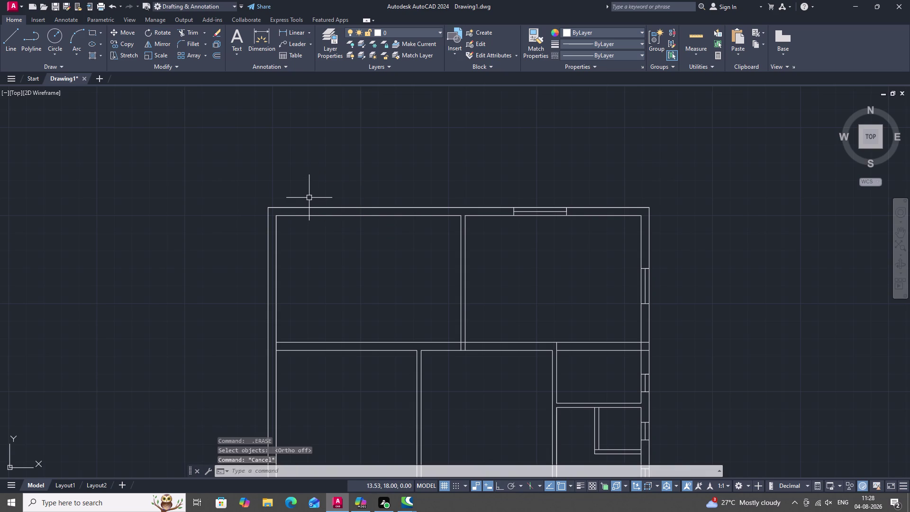
Draw two jamb lines across the upper-left room's top wall, using a 2-unit line.
text(L)
key(space)
scroll(up, 3)
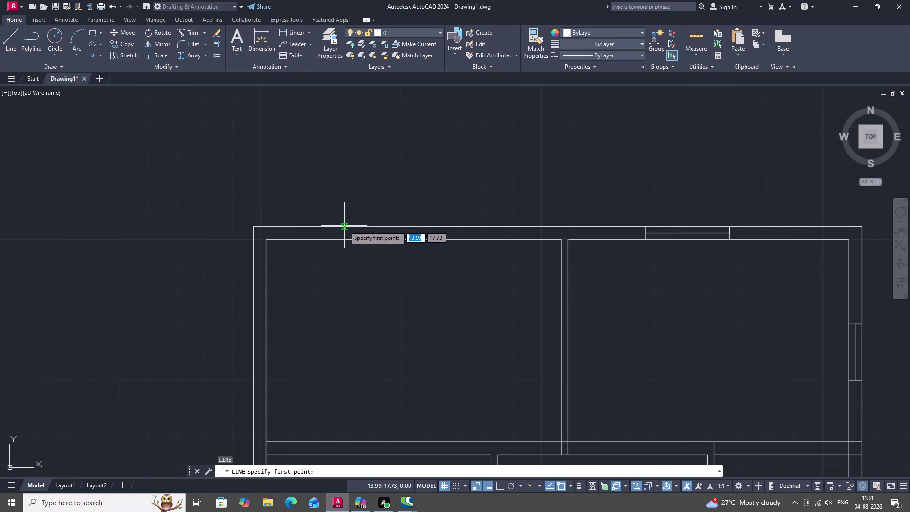
click(345, 227)
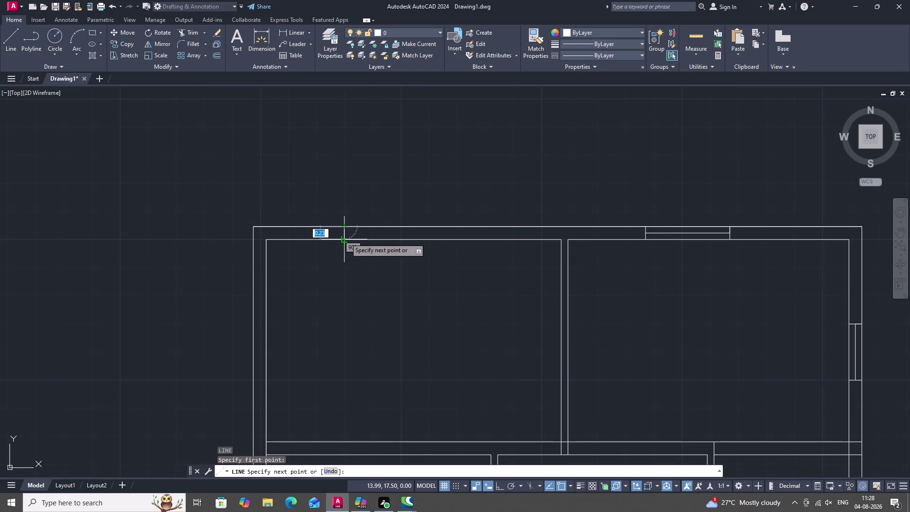
click(345, 238)
key(space)
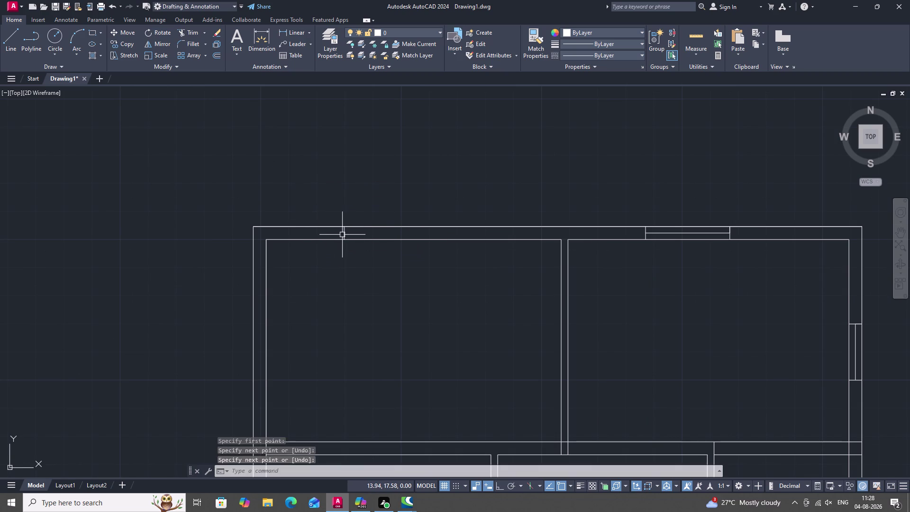
key(space)
click(342, 235)
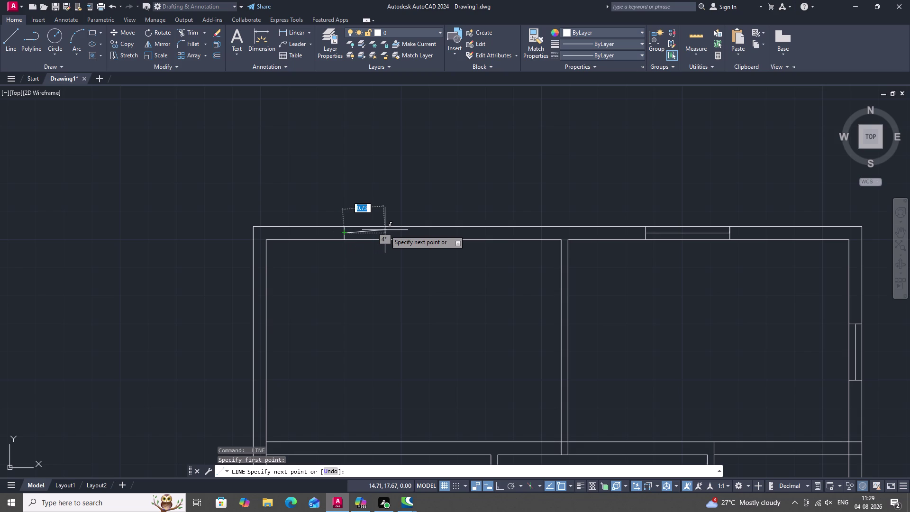
key(2)
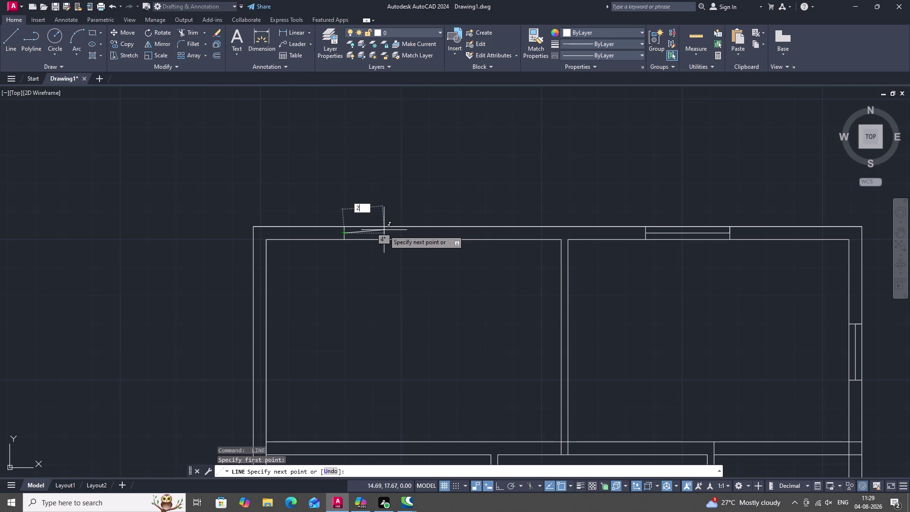
key(space)
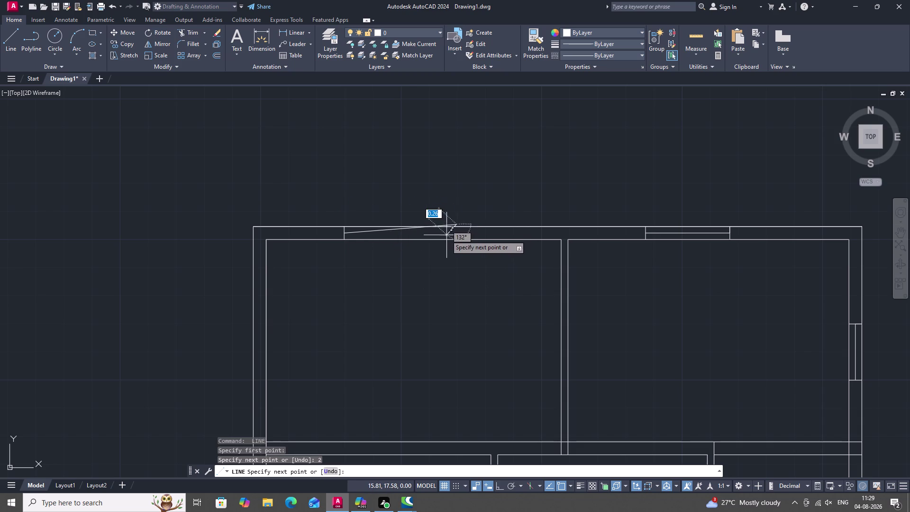
click(455, 242)
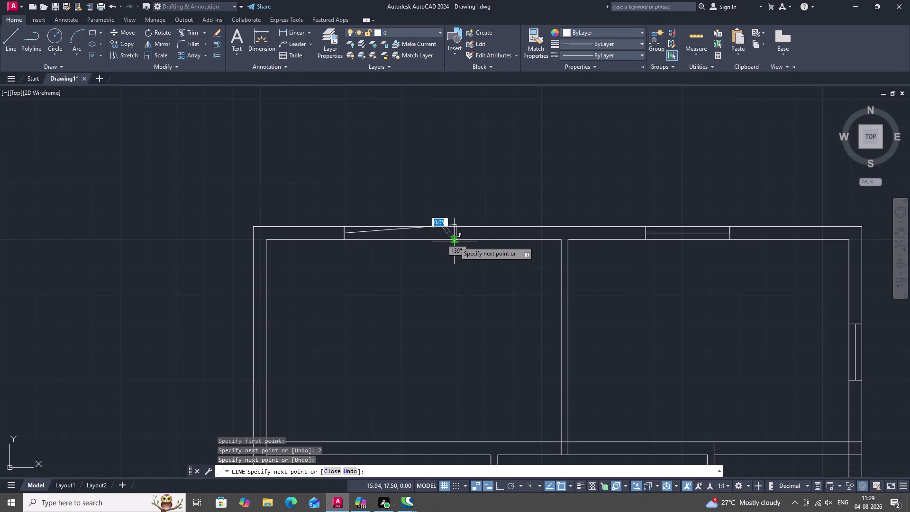
key(Escape)
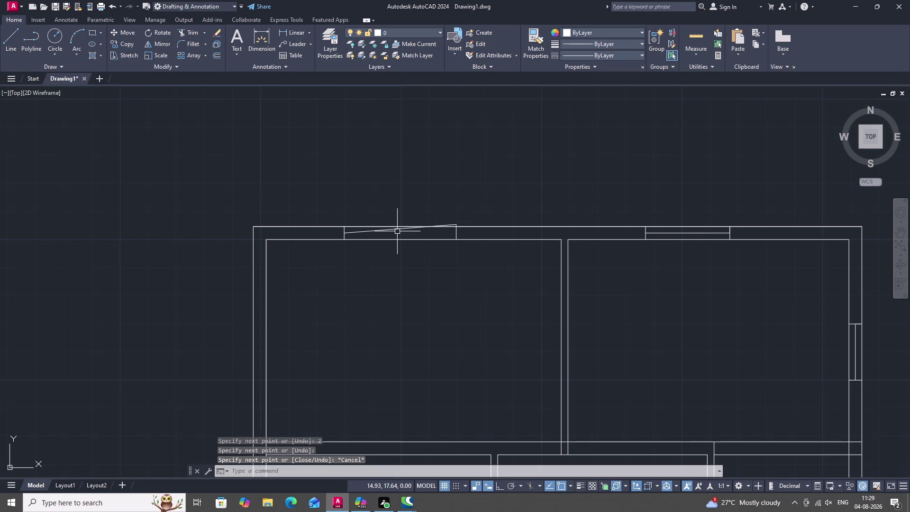
Erase the stray slanted line near the top wall.
click(396, 230)
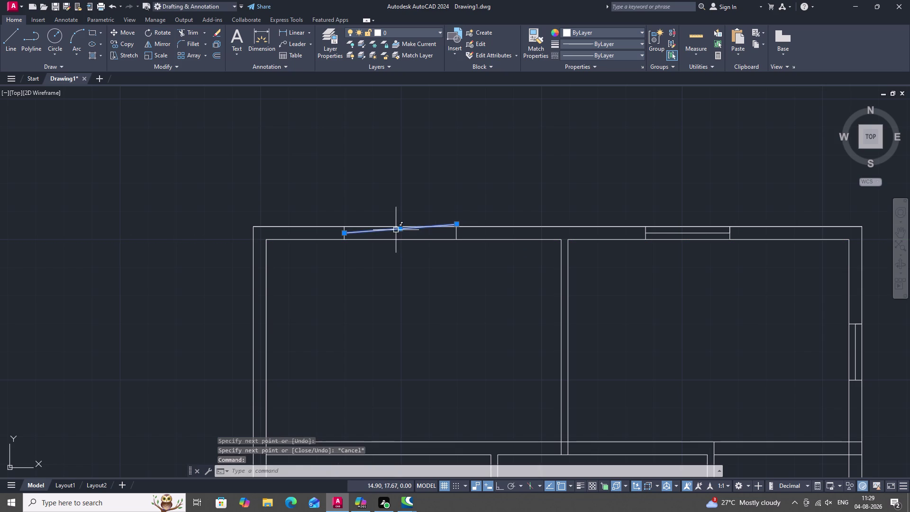
key(Delete)
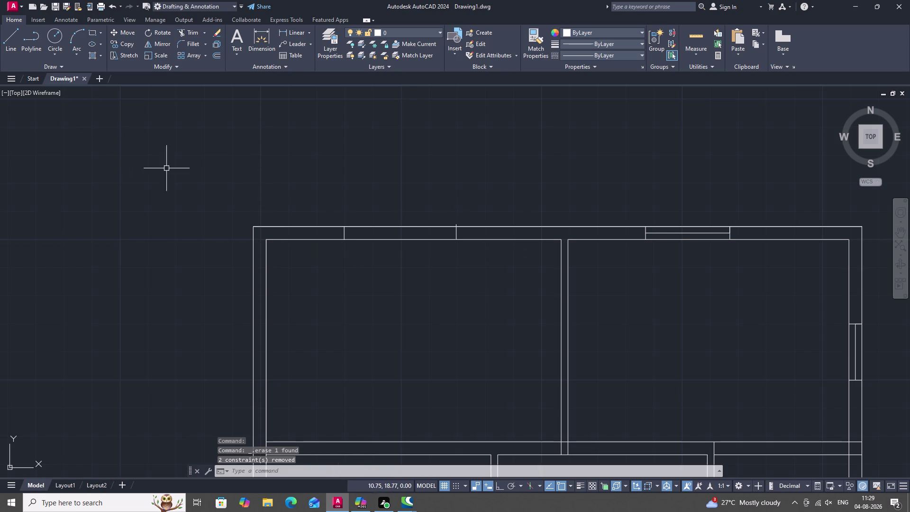
key(space)
key(Escape)
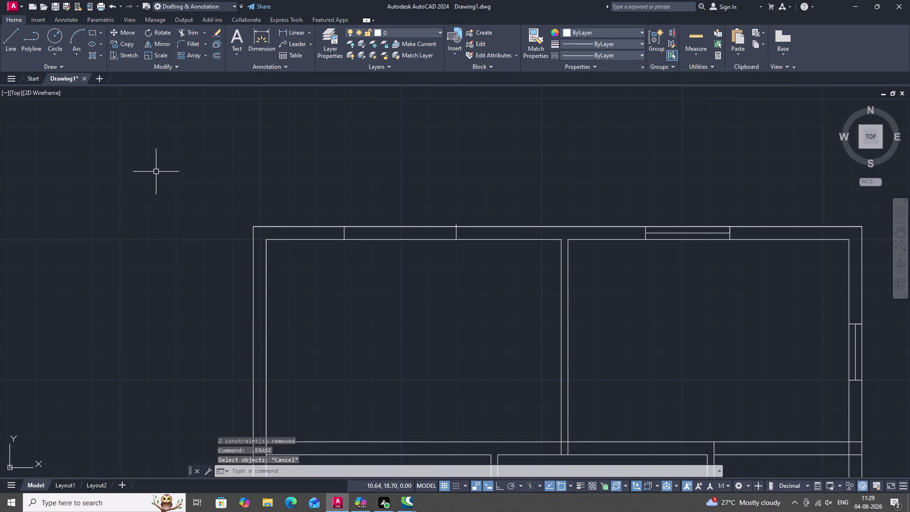
Draw the window line joining the left and right jambs.
text(L)
key(space)
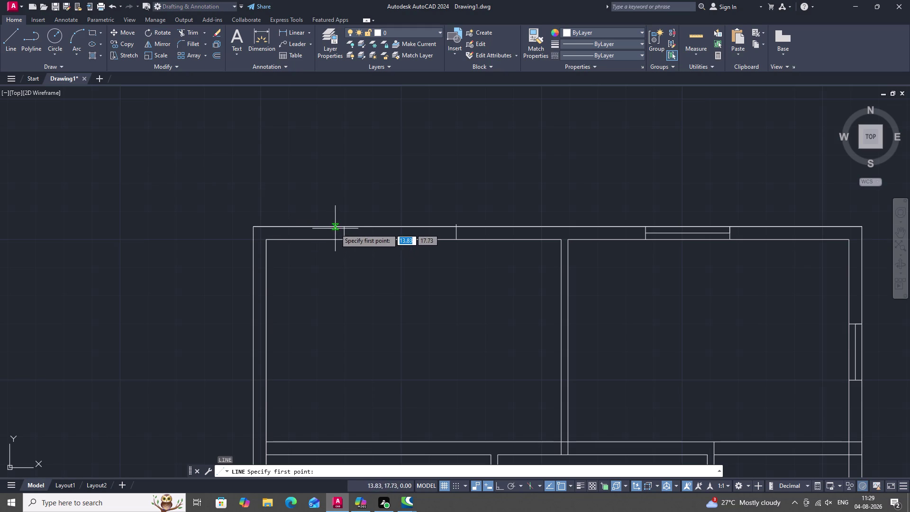
click(343, 235)
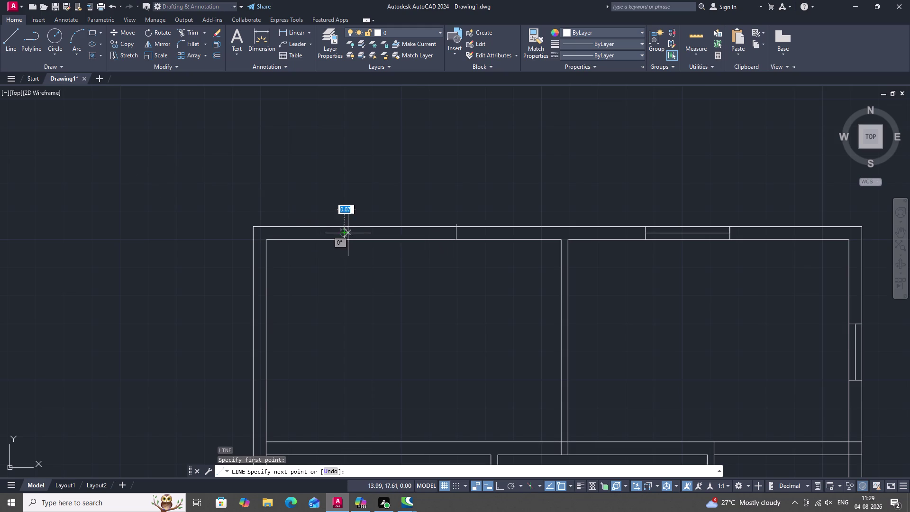
click(458, 231)
key(Escape)
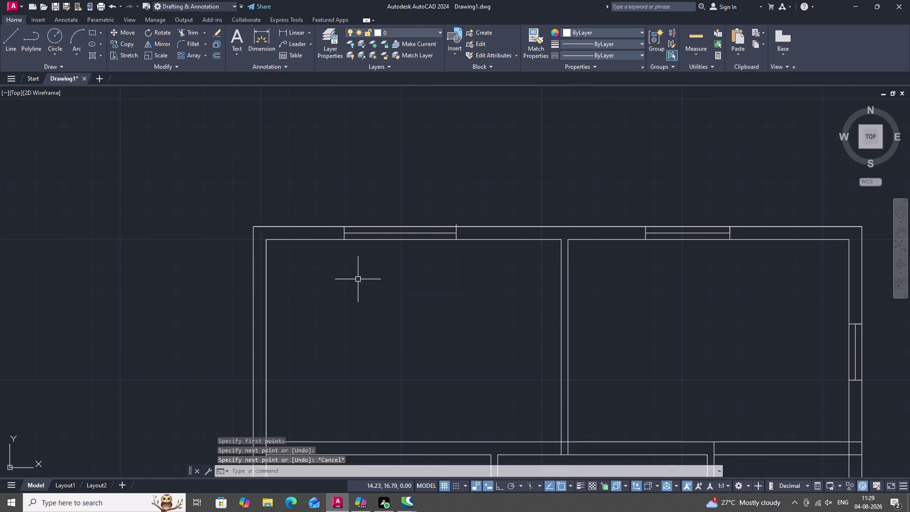
middle_drag(358, 280, 556, 54)
scroll(down, 3)
Draw a jamb across the left outer wall and a 1-unit line to the lower jamb.
middle_drag(534, 101, 512, 170)
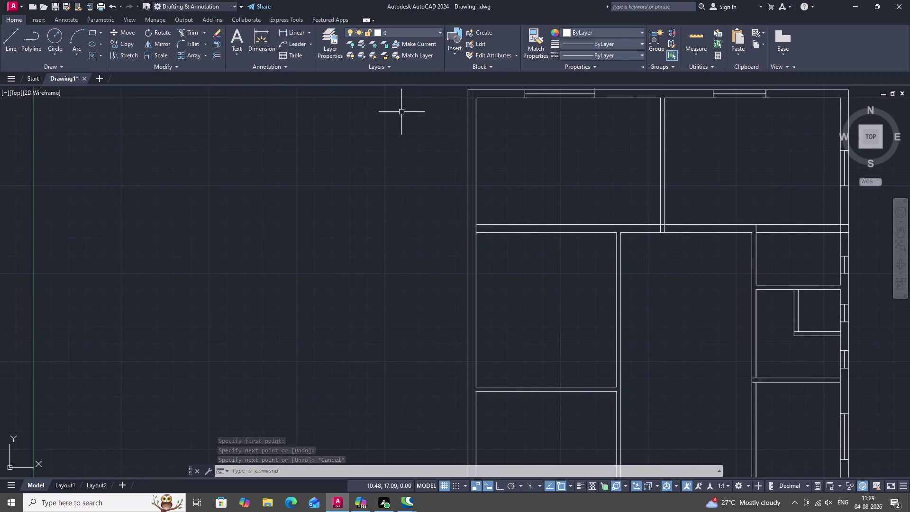
key(l)
key(space)
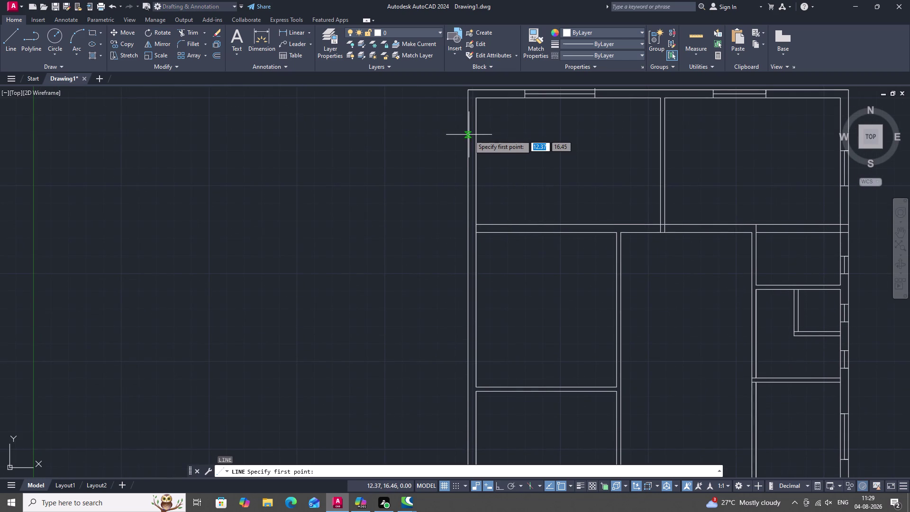
click(468, 133)
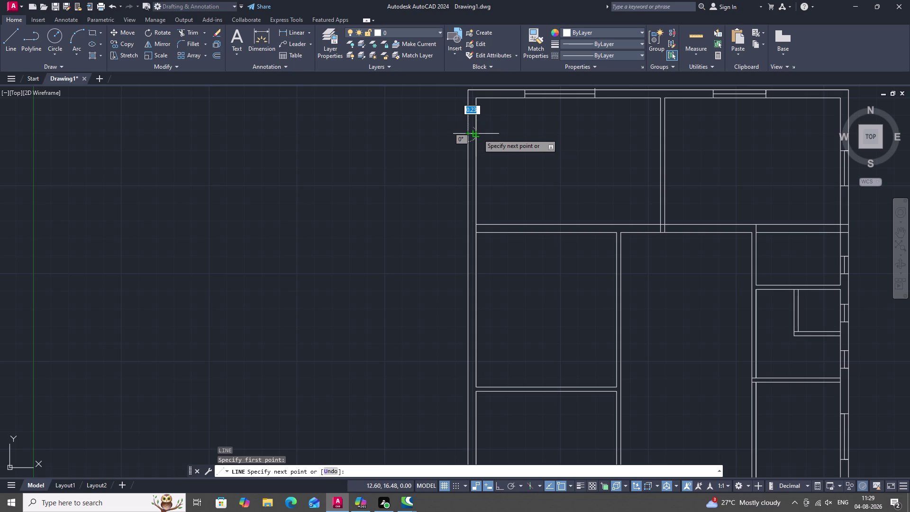
click(478, 133)
key(space)
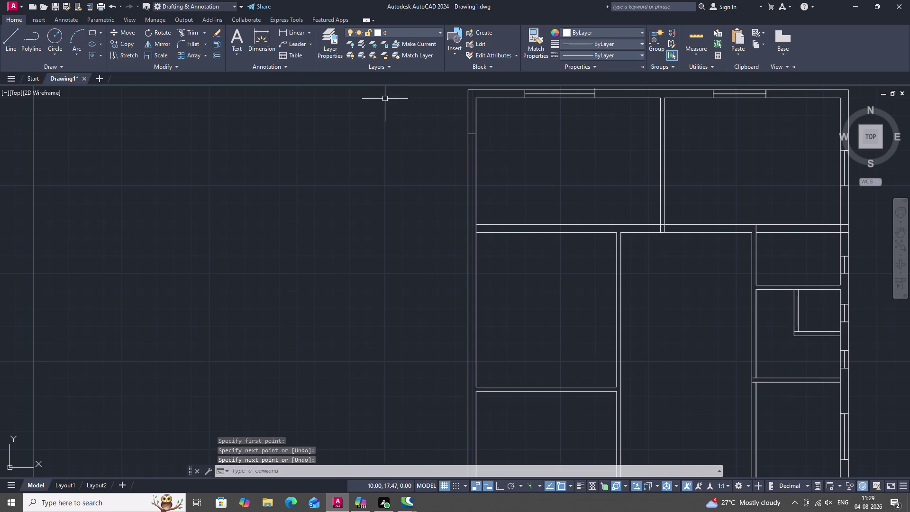
key(space)
click(474, 133)
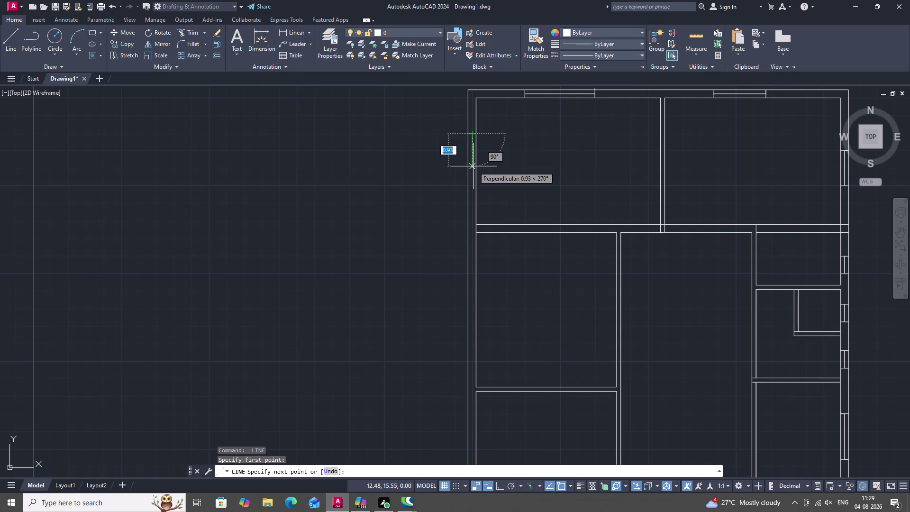
key(1)
key(space)
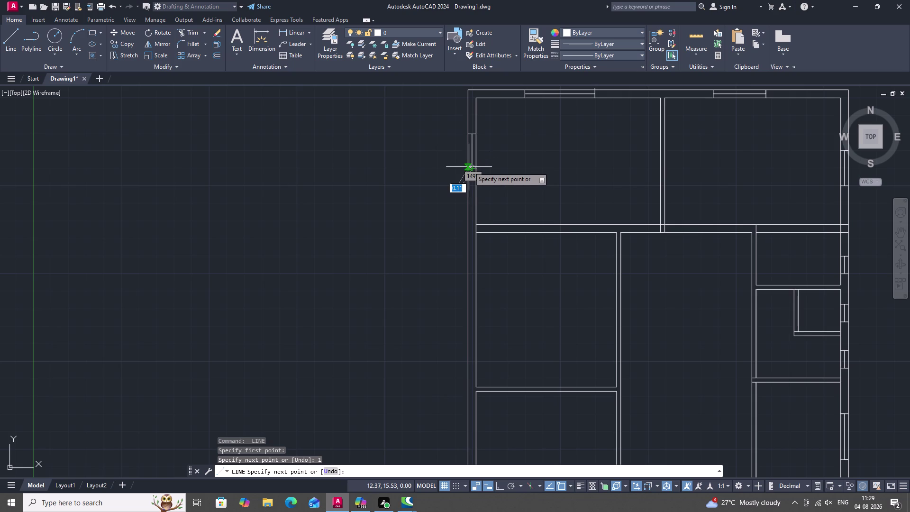
scroll(up, 3)
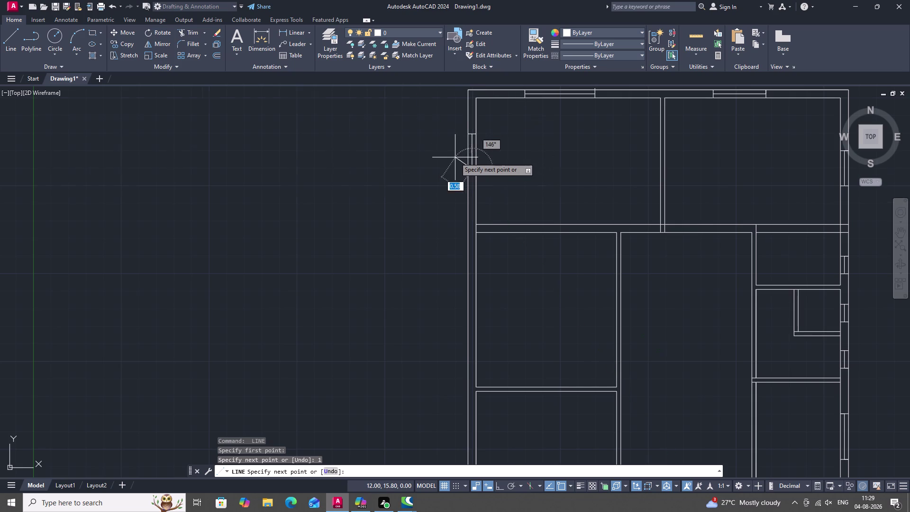
scroll(up, 3)
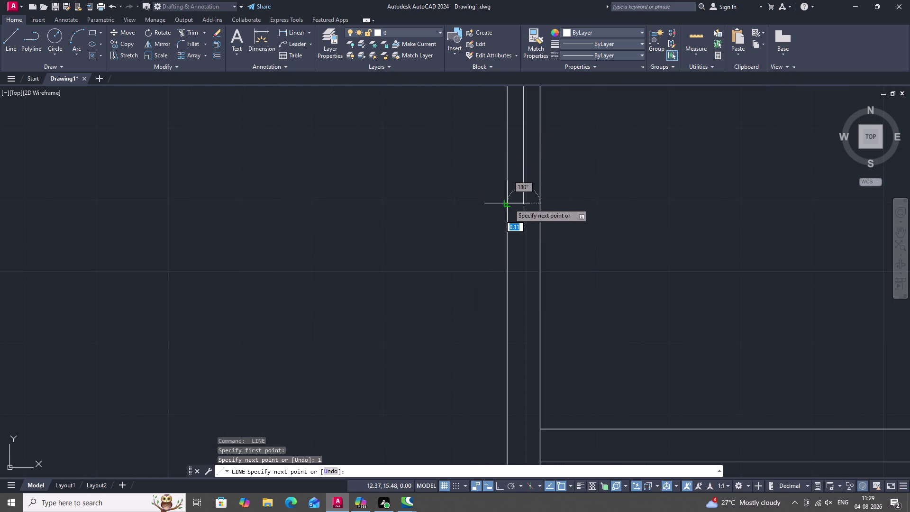
click(508, 201)
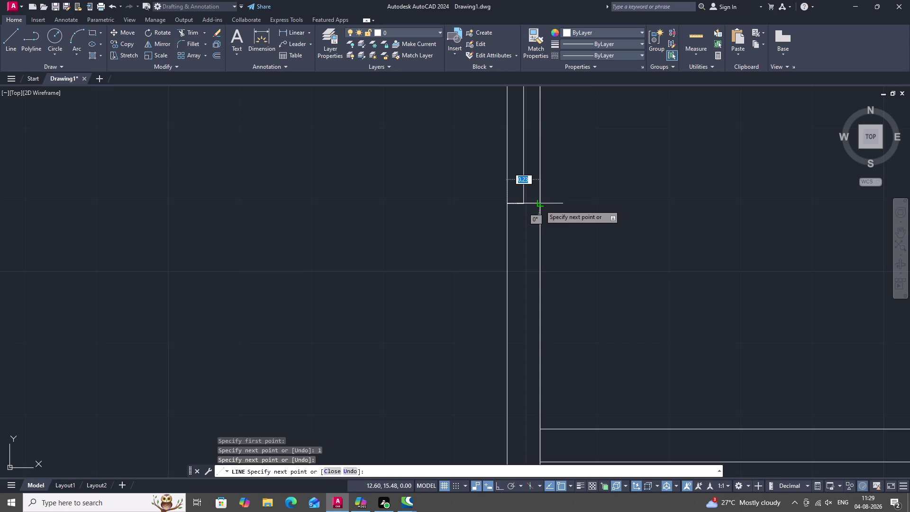
key(Escape)
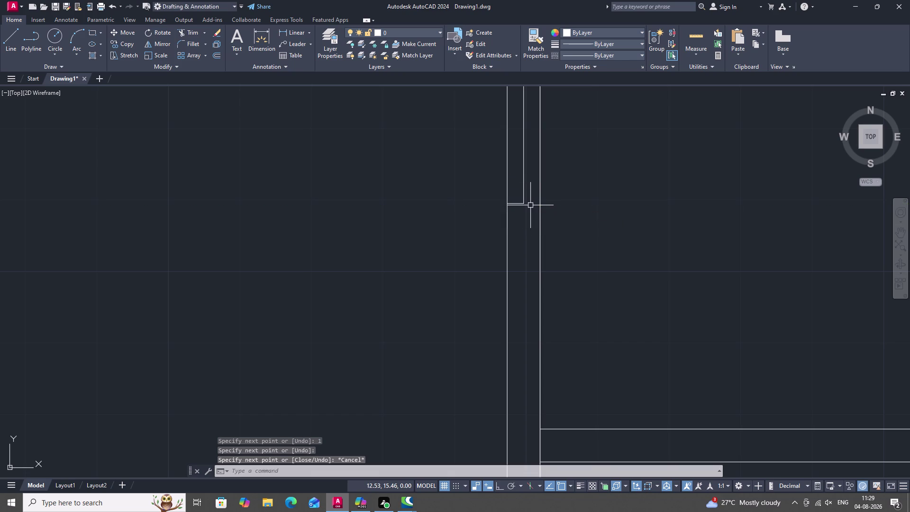
Draw another short line across the left wall's thickness.
key(l)
key(space)
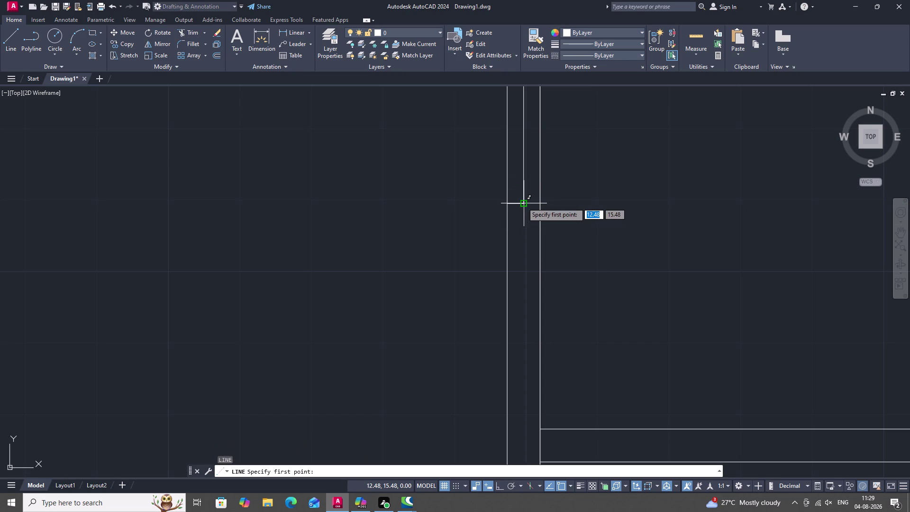
click(523, 202)
click(539, 202)
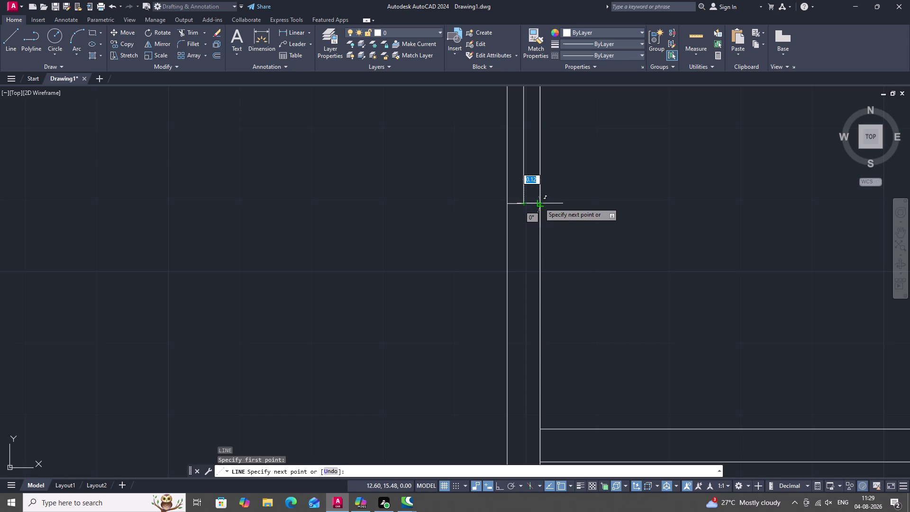
key(Escape)
scroll(down, 3)
middle_drag(522, 216, 532, 141)
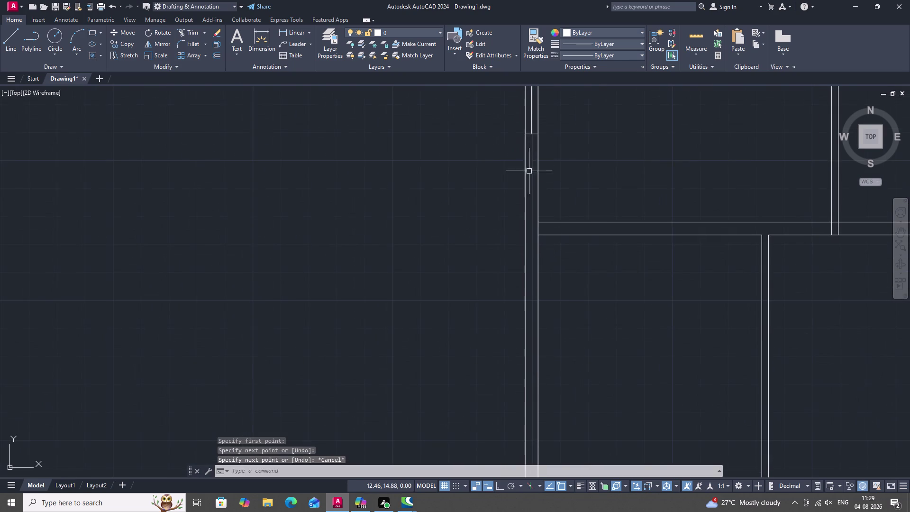
scroll(down, 3)
middle_drag(525, 214, 530, 155)
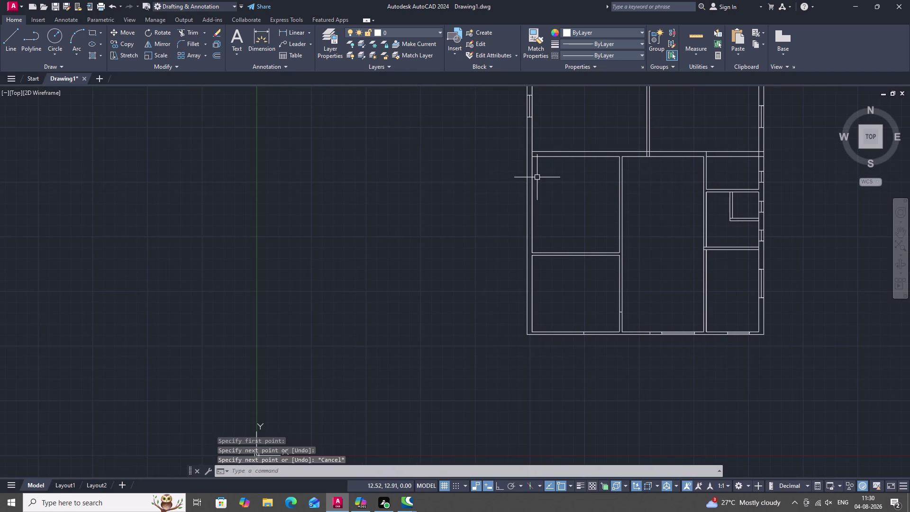
scroll(up, 3)
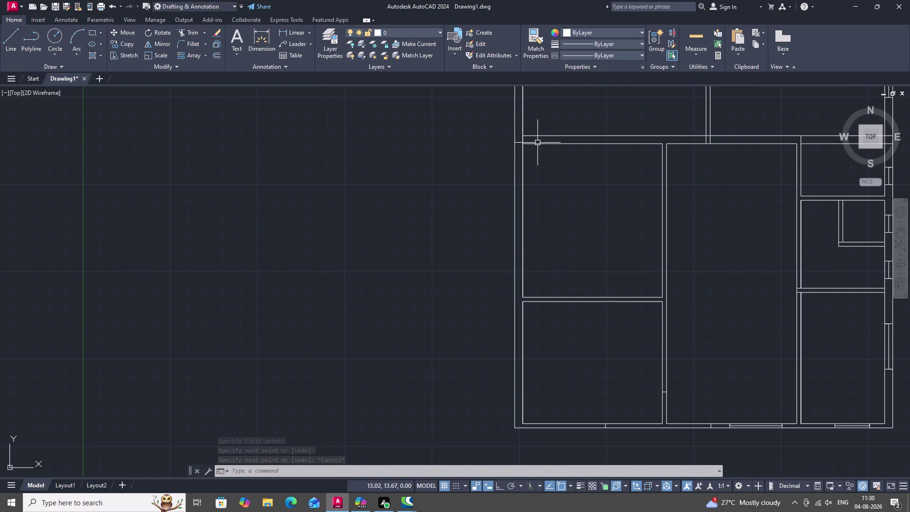
Draw a 1.5-unit line on the upper-left room's left outer wall.
key(space)
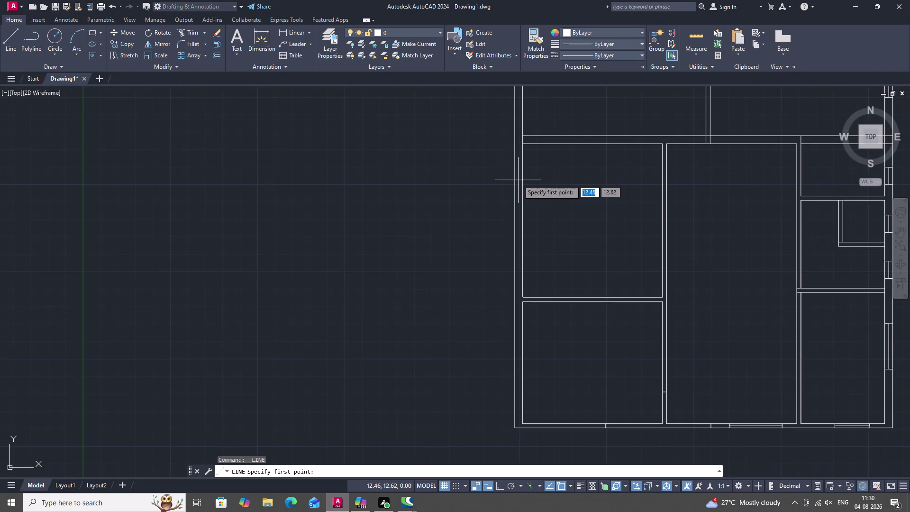
key(Escape)
key(l)
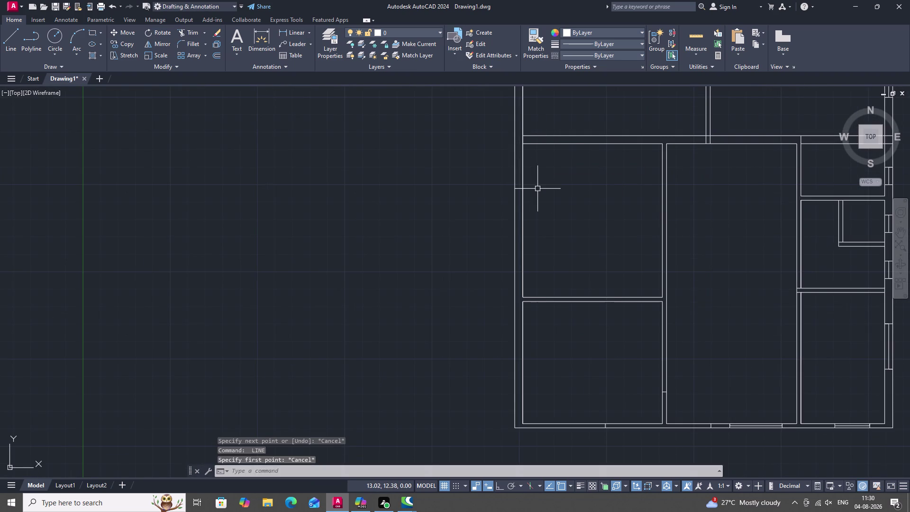
key(space)
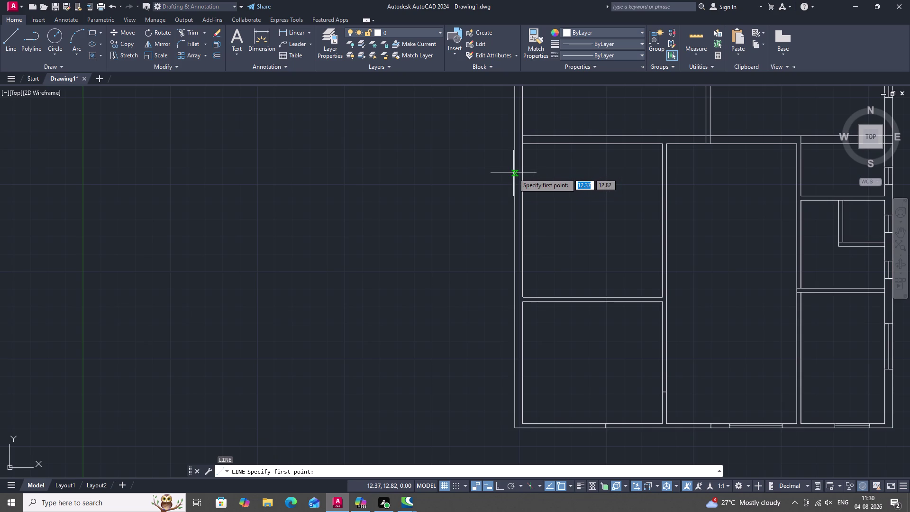
click(514, 174)
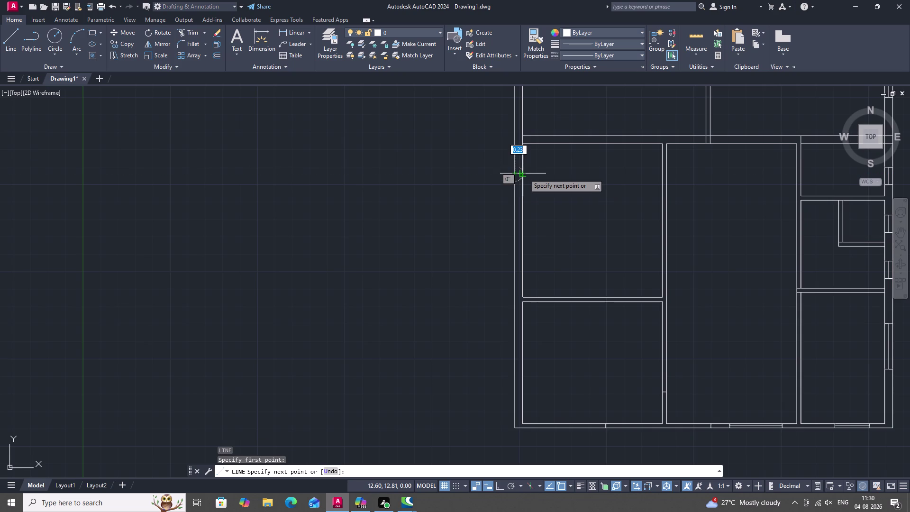
click(526, 174)
key(Escape)
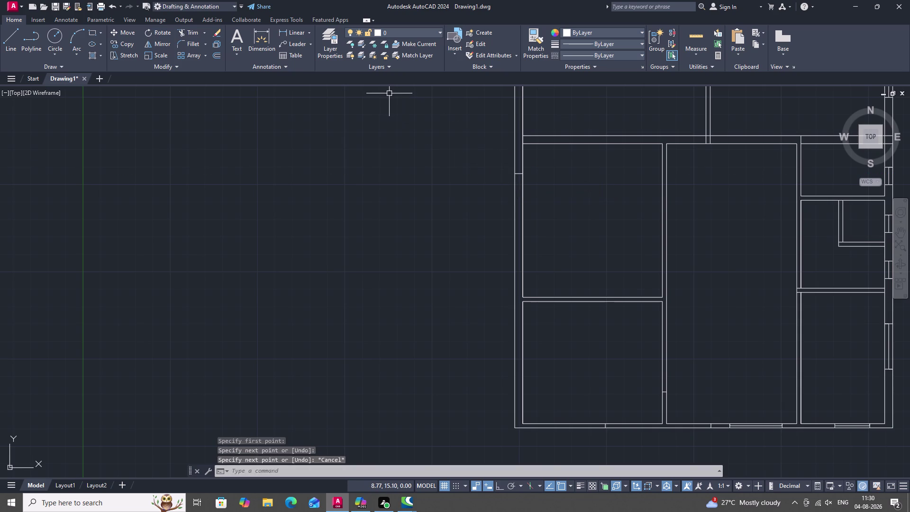
key(l)
key(space)
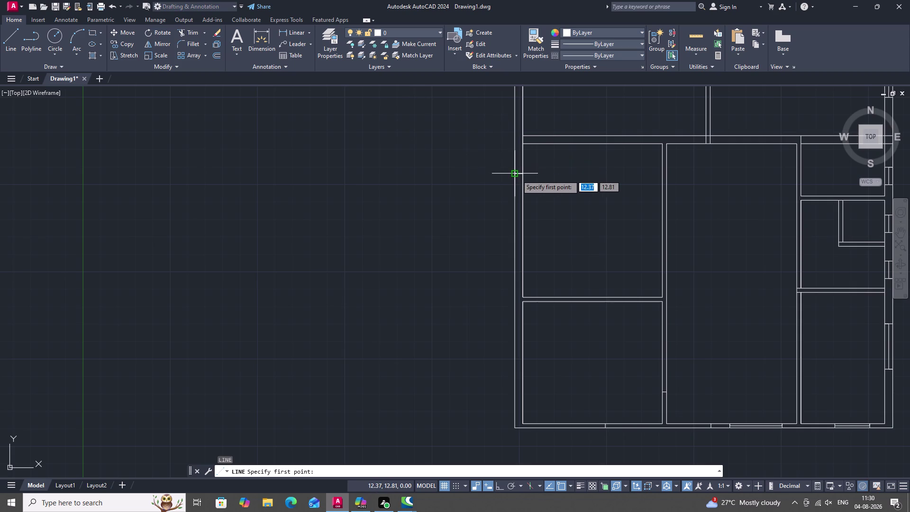
click(518, 172)
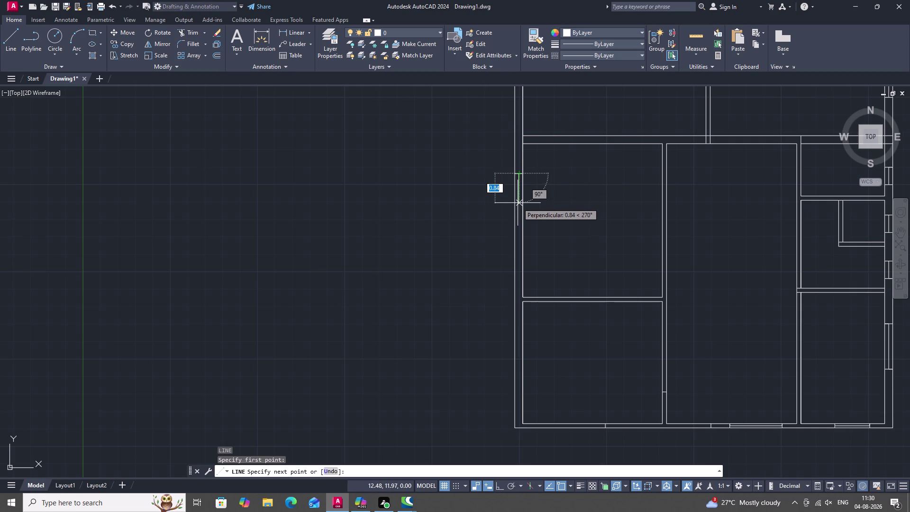
key(1)
key(period)
key(5)
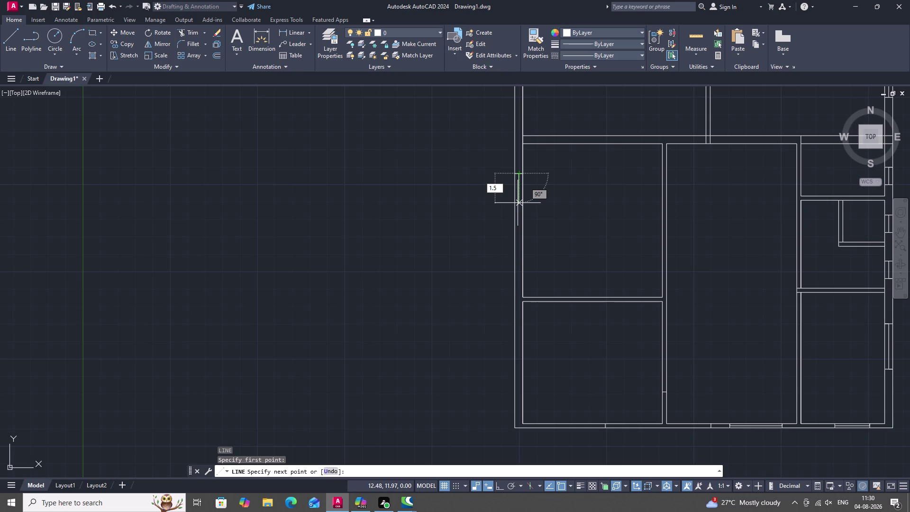
key(space)
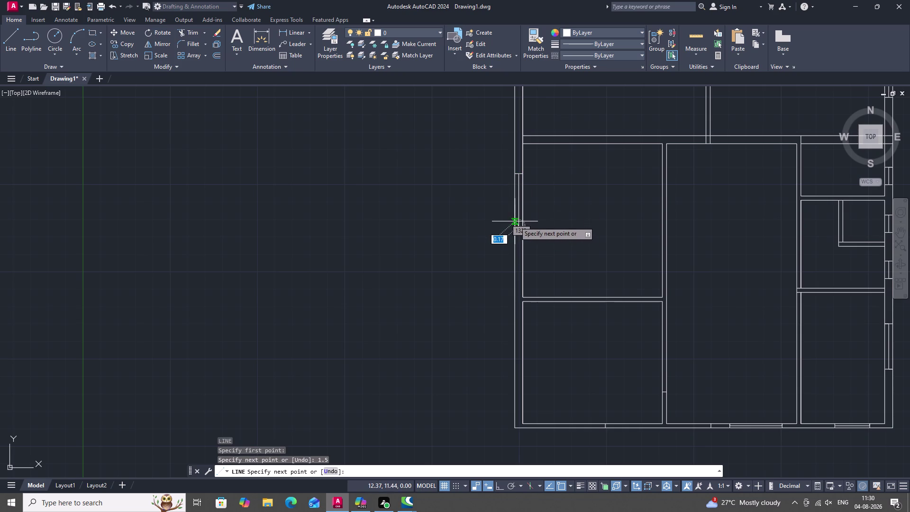
key(space)
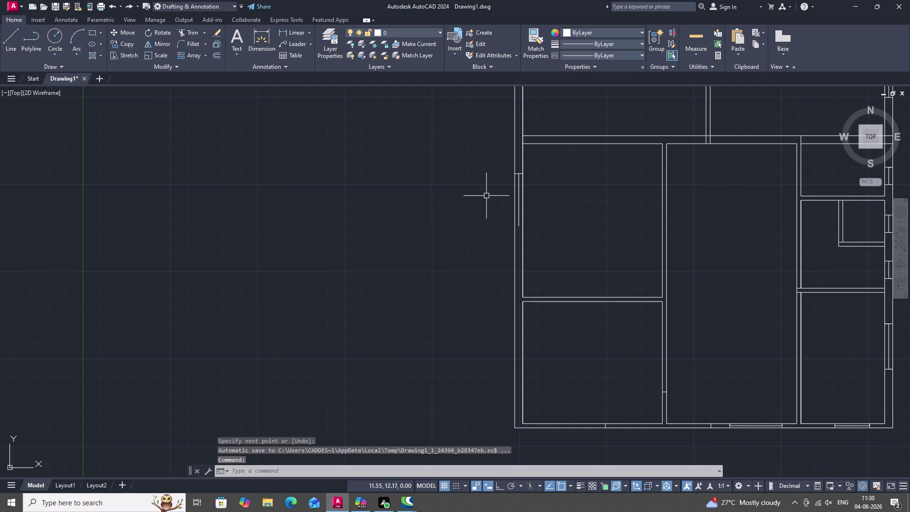
Zoom in on the wall end and try EXTEND, then cancel it.
scroll(up, 3)
middle_drag(519, 215, 494, 47)
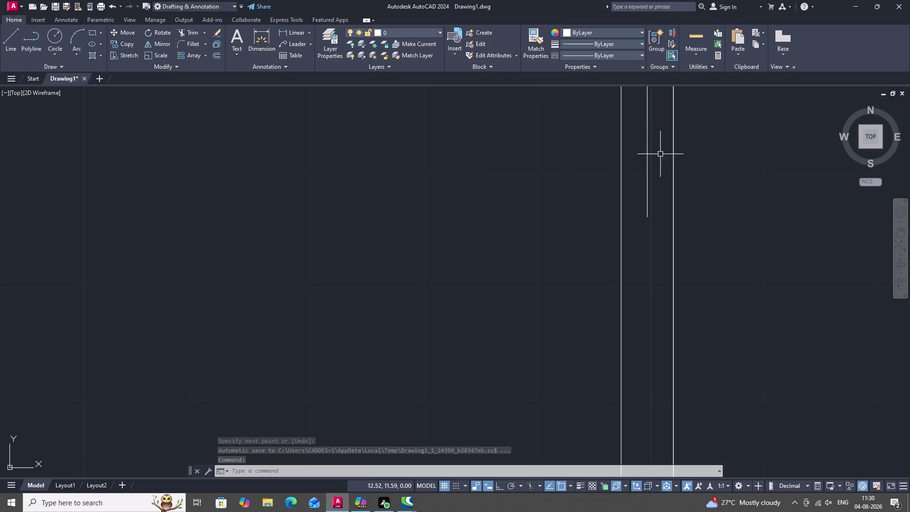
key(e)
key(x)
key(space)
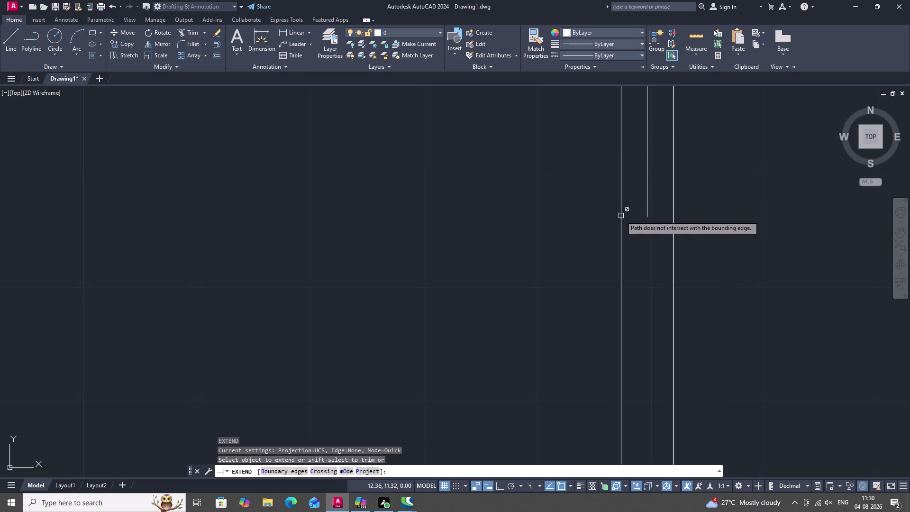
key(Escape)
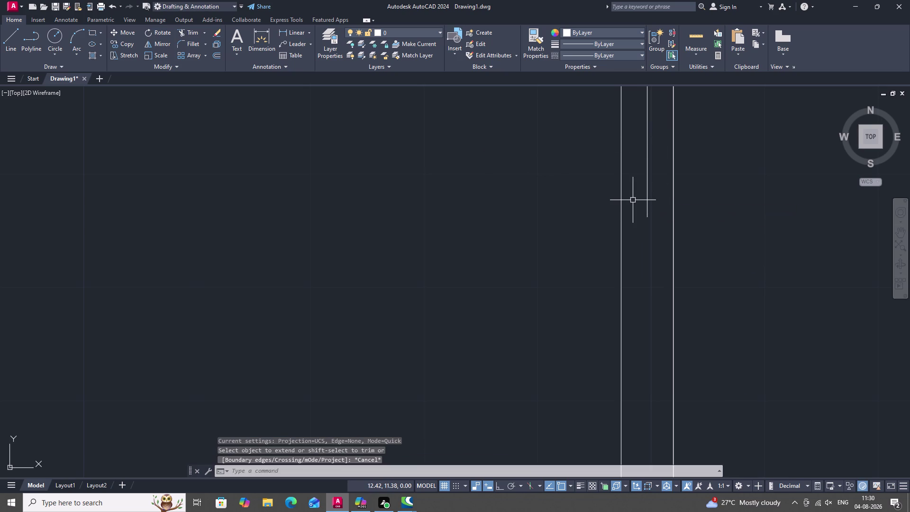
Cap the wall end with a line from its inner edge to the outer wall line.
text(L)
key(space)
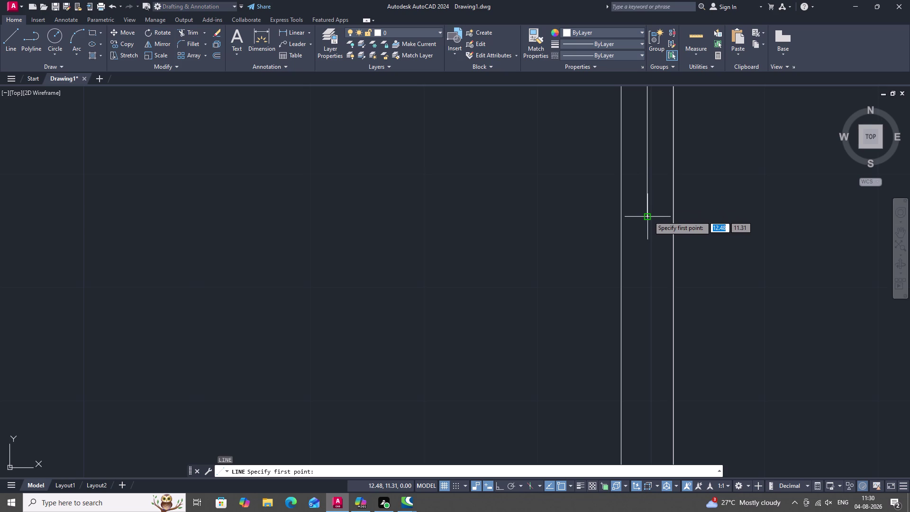
drag(649, 216, 653, 216)
click(674, 217)
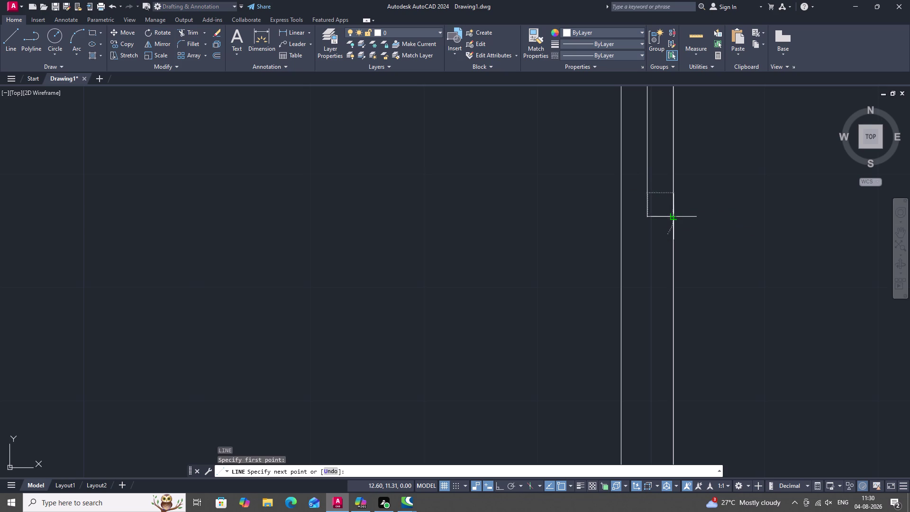
key(space)
key(space)
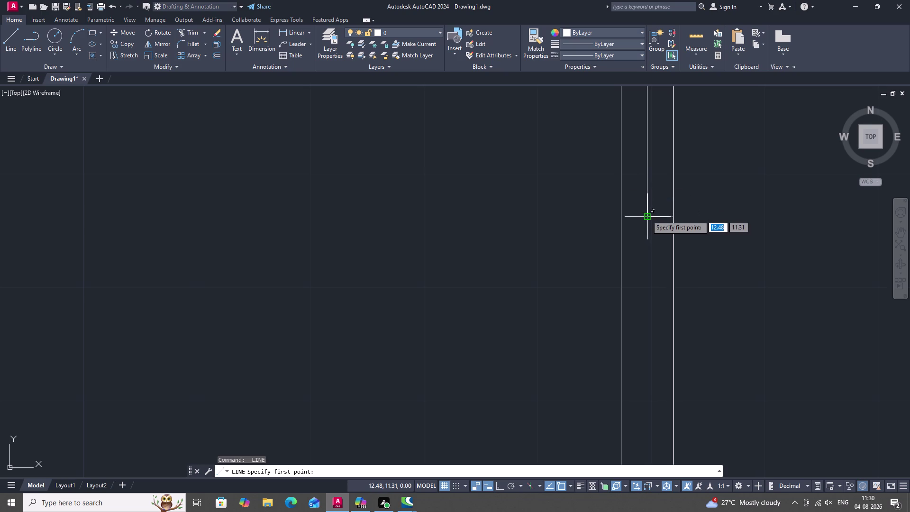
click(647, 216)
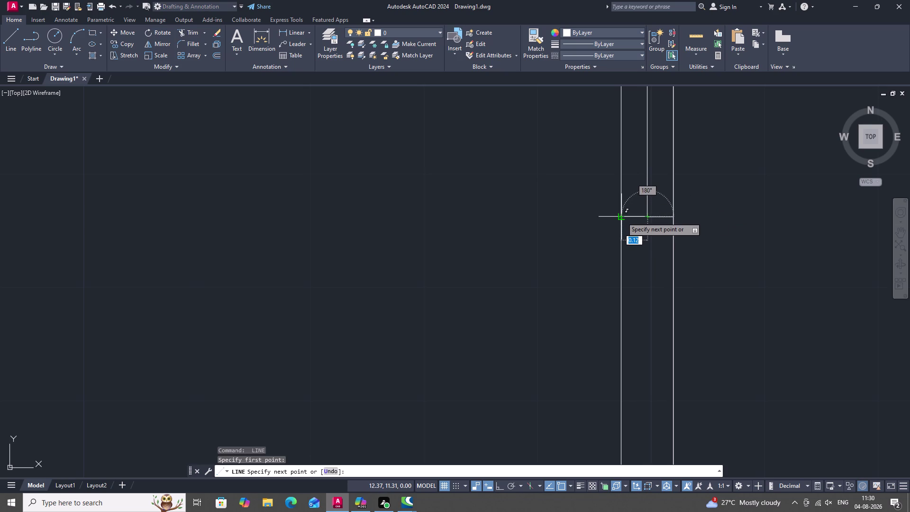
click(623, 217)
key(Escape)
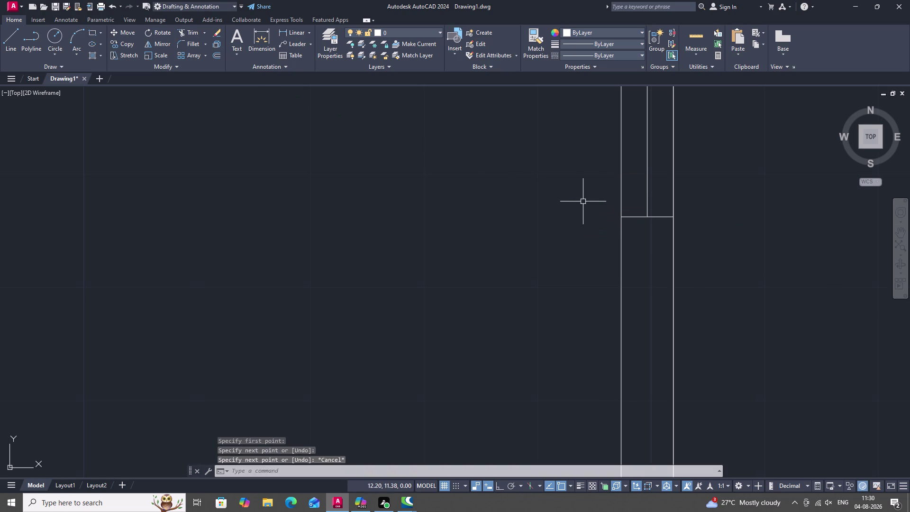
scroll(down, 3)
scroll(down, 3)
middle_drag(586, 204, 593, 151)
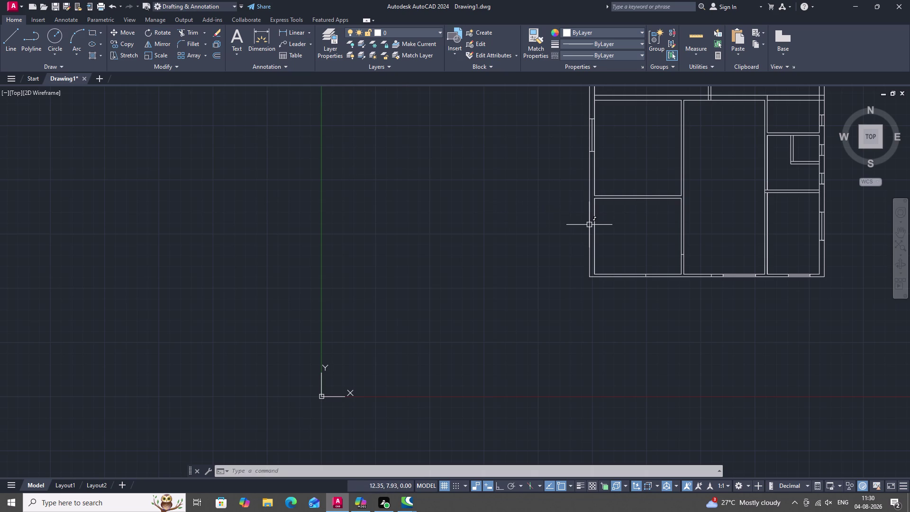
Draw short jamb lines across the lower-left room's outer wall, one 1.5 units long.
text(L)
key(space)
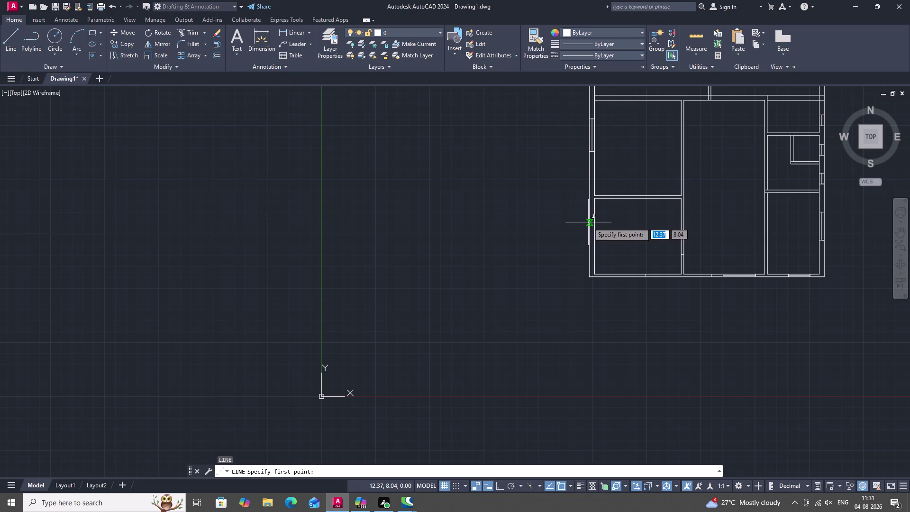
scroll(up, 3)
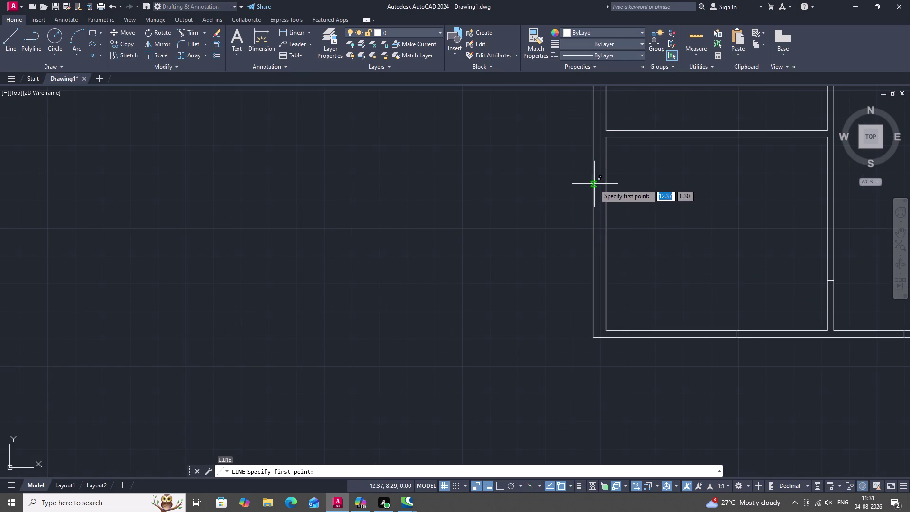
click(593, 183)
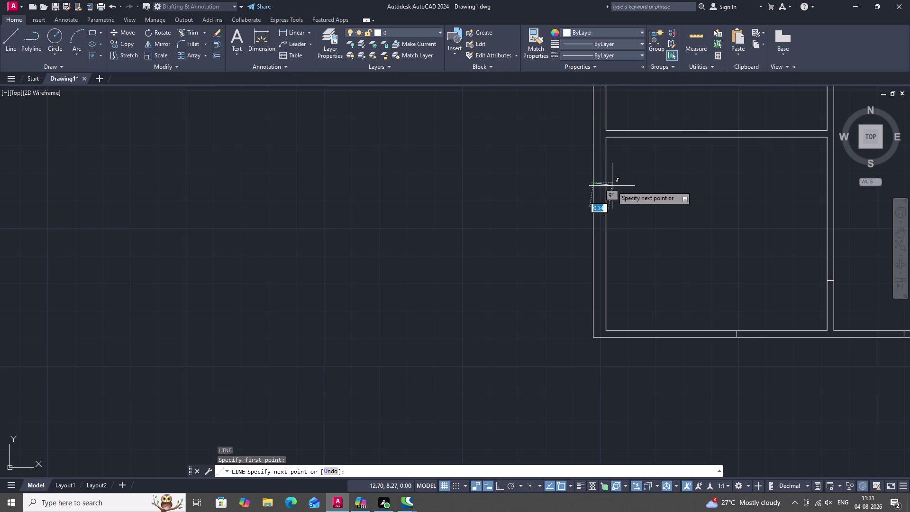
click(608, 184)
key(space)
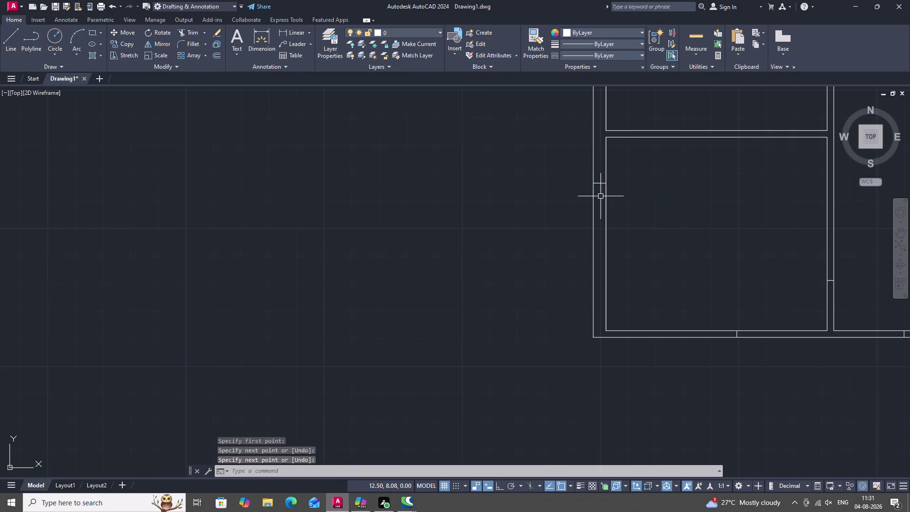
key(space)
click(600, 184)
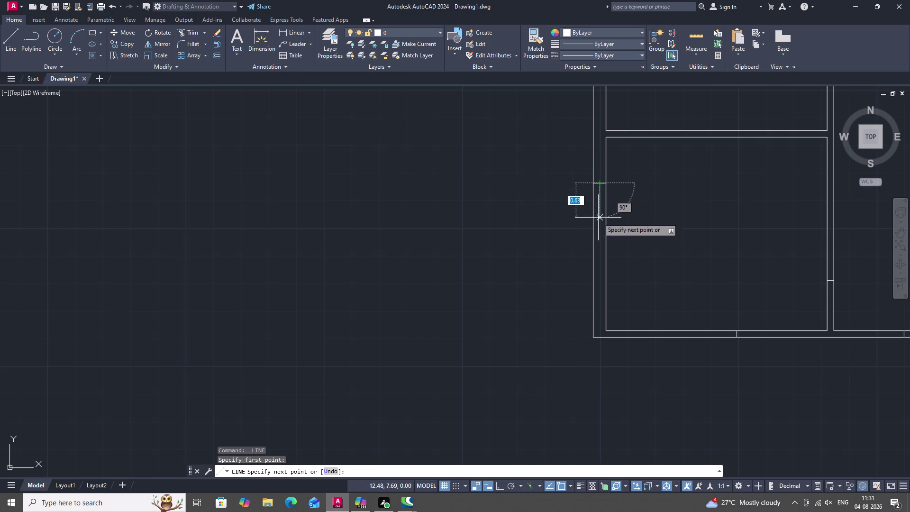
key(1)
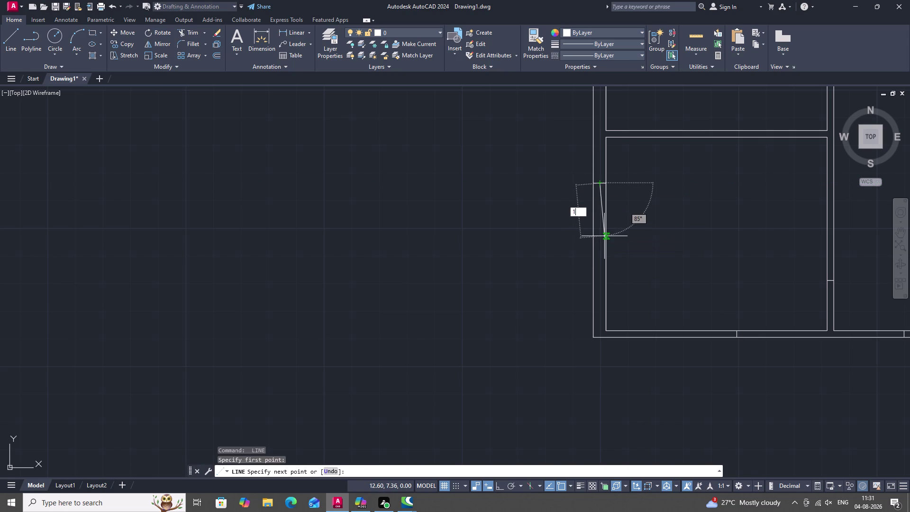
key(period)
key(5)
key(space)
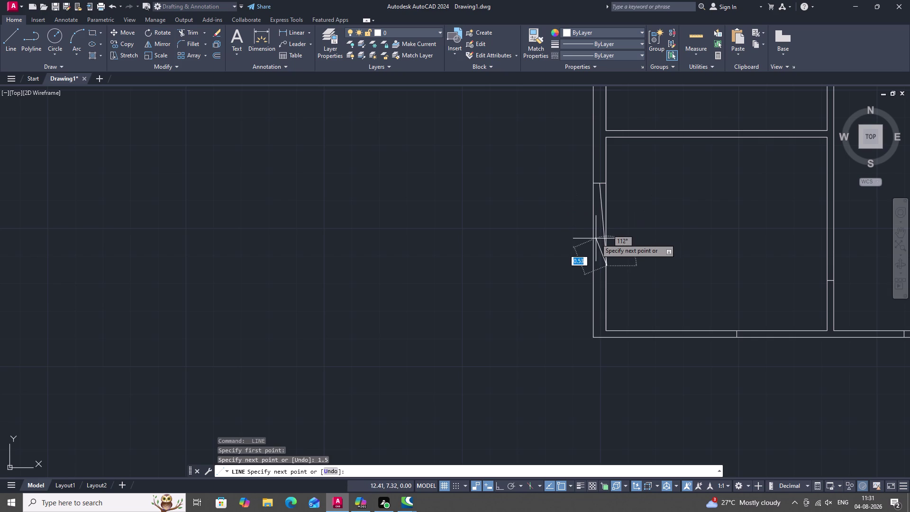
click(591, 266)
key(grave)
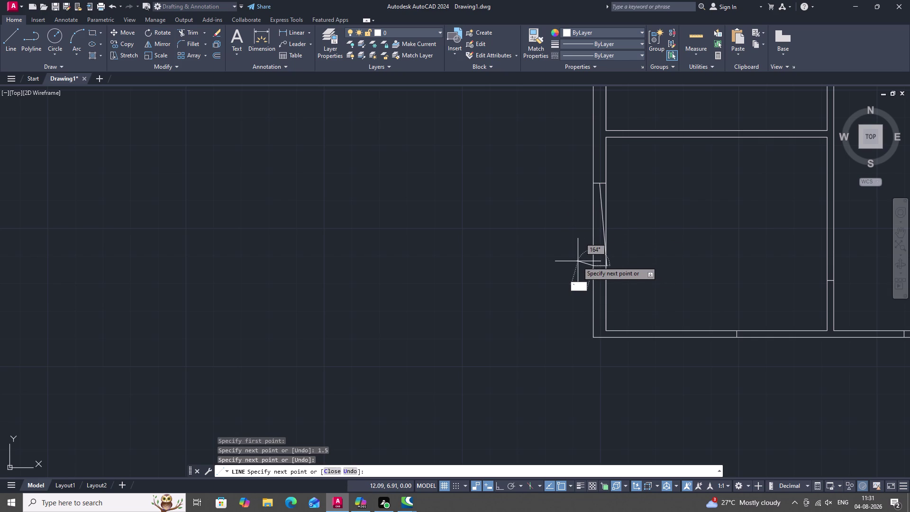
key(space)
key(Escape)
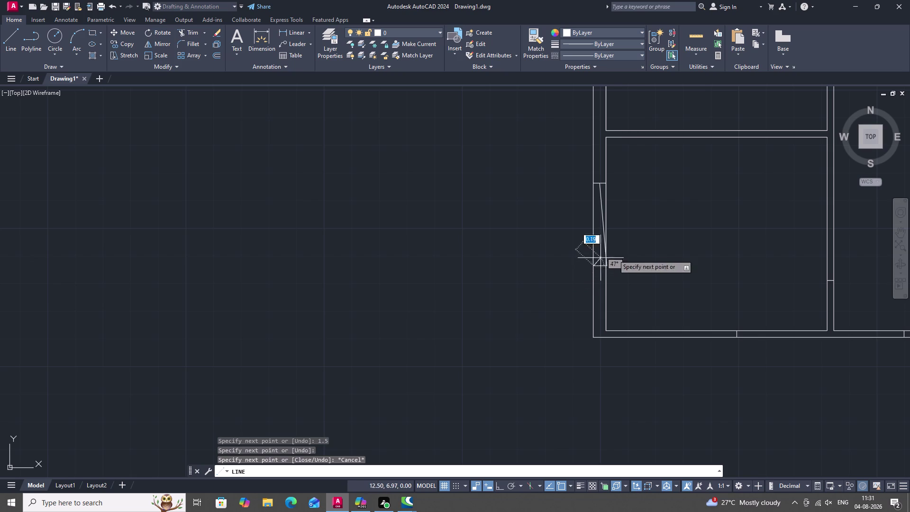
key(Escape)
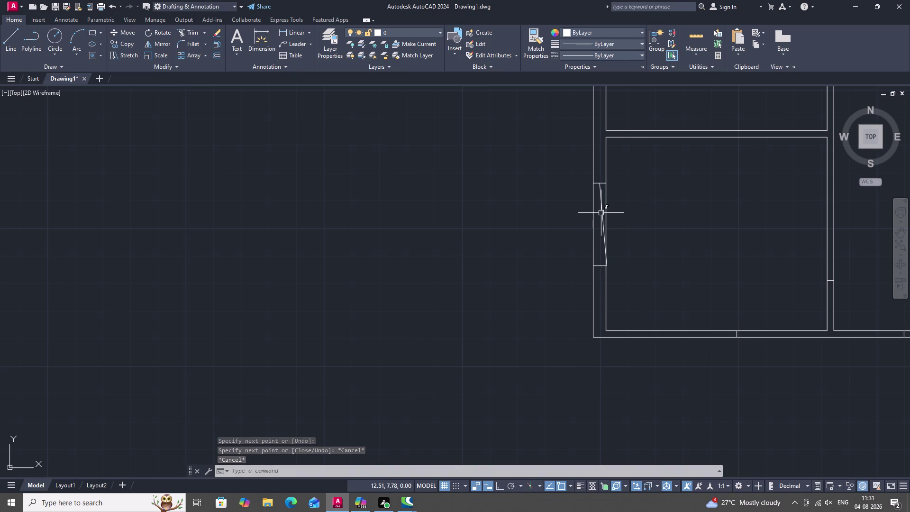
Erase the stray angled line and draw a line between the two wall ticks.
click(601, 213)
key(Delete)
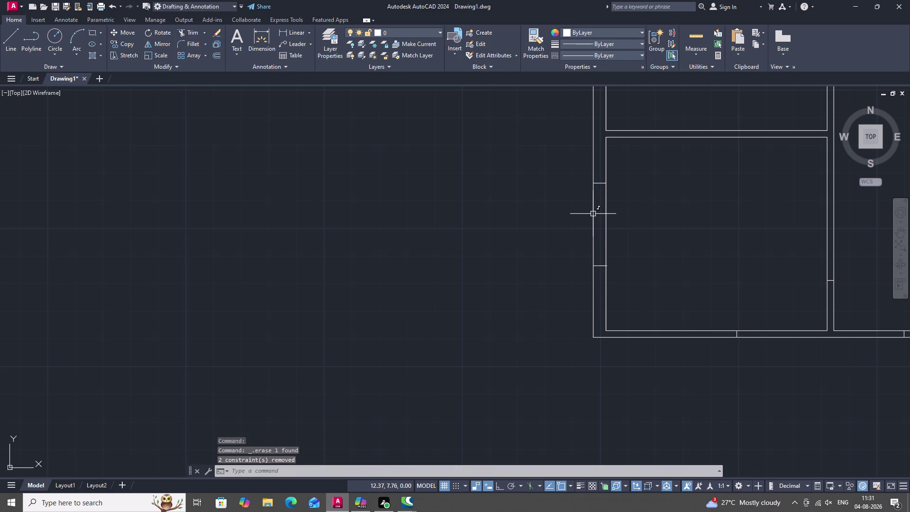
key(l)
key(space)
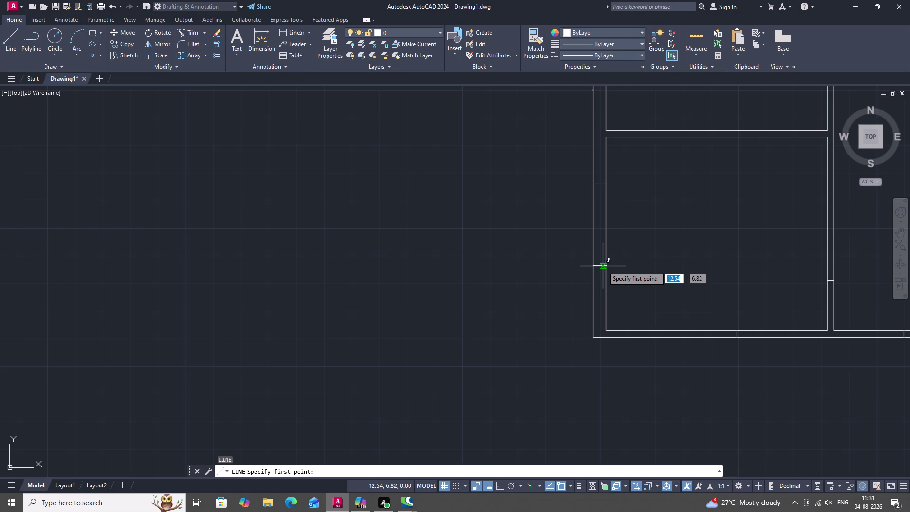
click(601, 266)
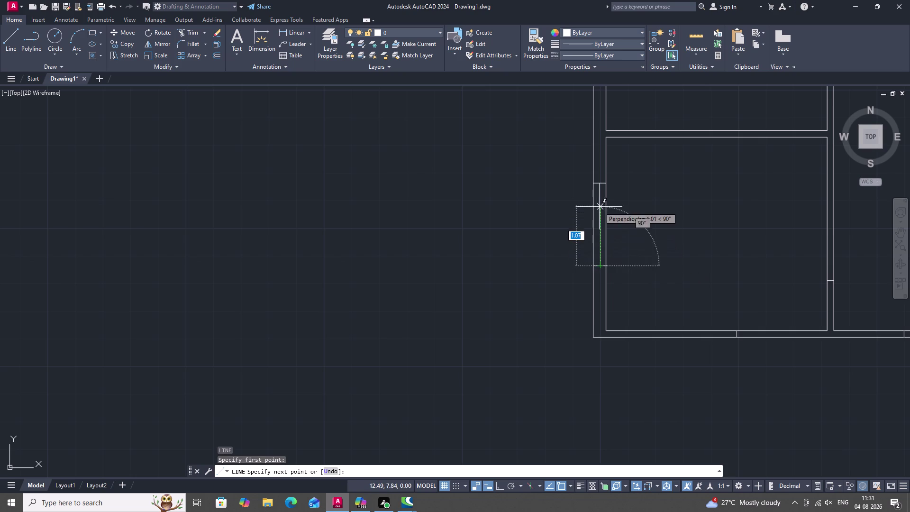
click(601, 185)
key(space)
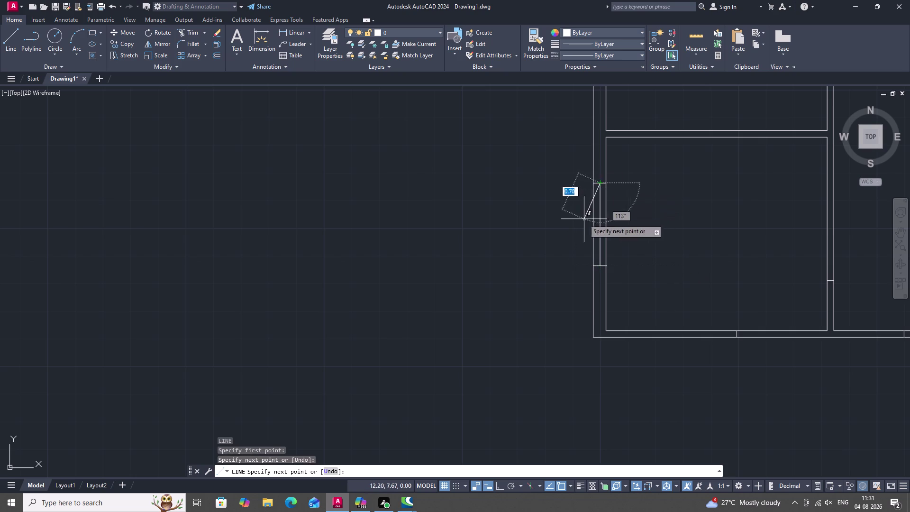
scroll(down, 3)
Zoom to the plan's bottom edge and delete its outer bottom wall line.
middle_drag(623, 231, 148, 12)
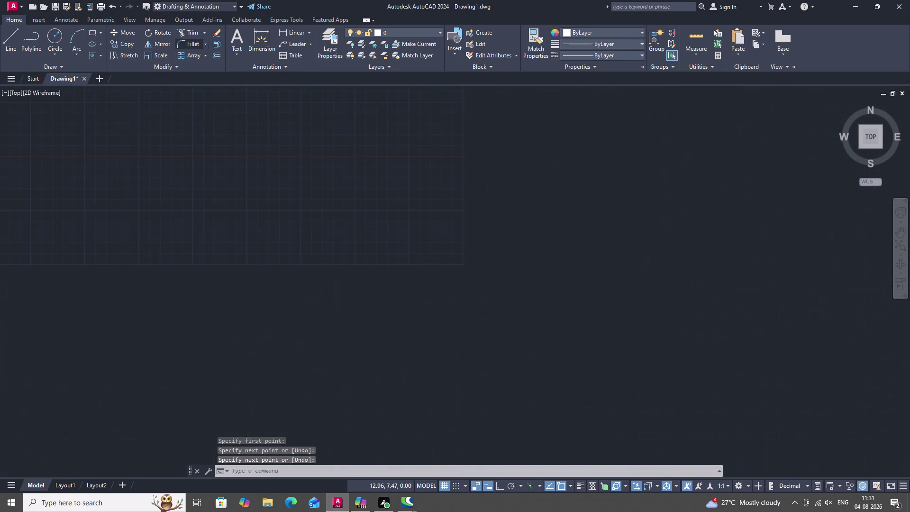
scroll(down, 3)
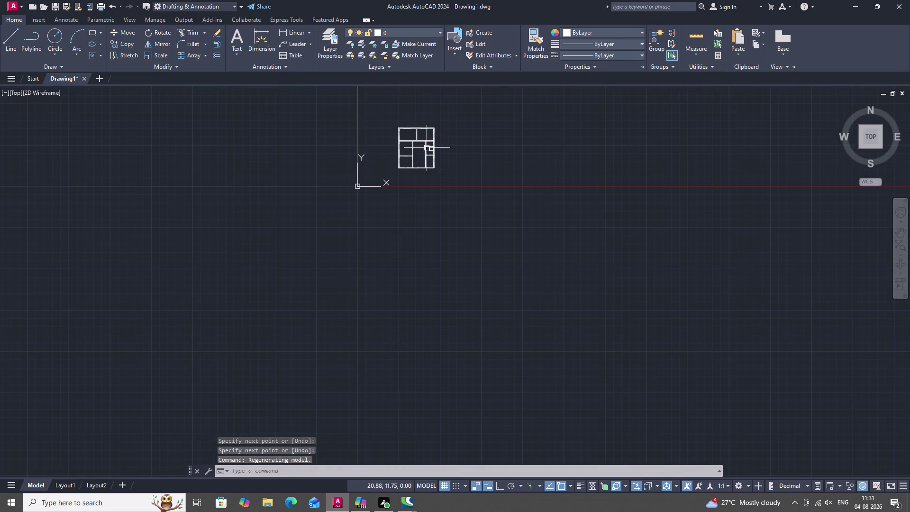
middle_drag(423, 148, 438, 219)
scroll(up, 3)
middle_drag(436, 229, 436, 199)
scroll(up, 3)
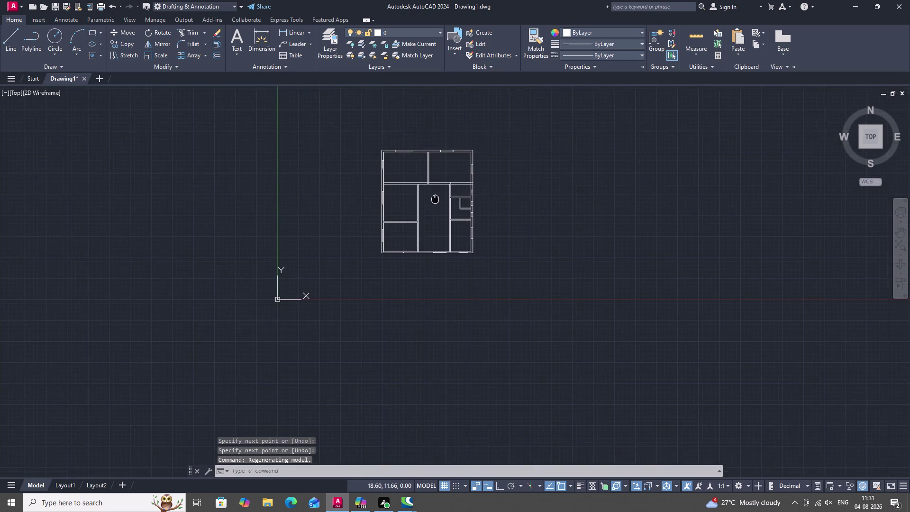
scroll(up, 3)
middle_drag(428, 209, 442, 150)
scroll(up, 3)
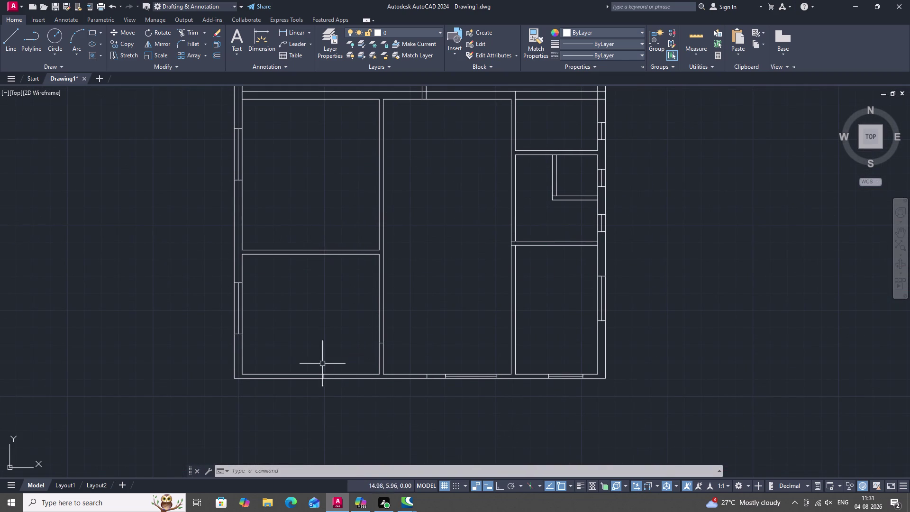
middle_drag(326, 392, 360, 333)
scroll(up, 3)
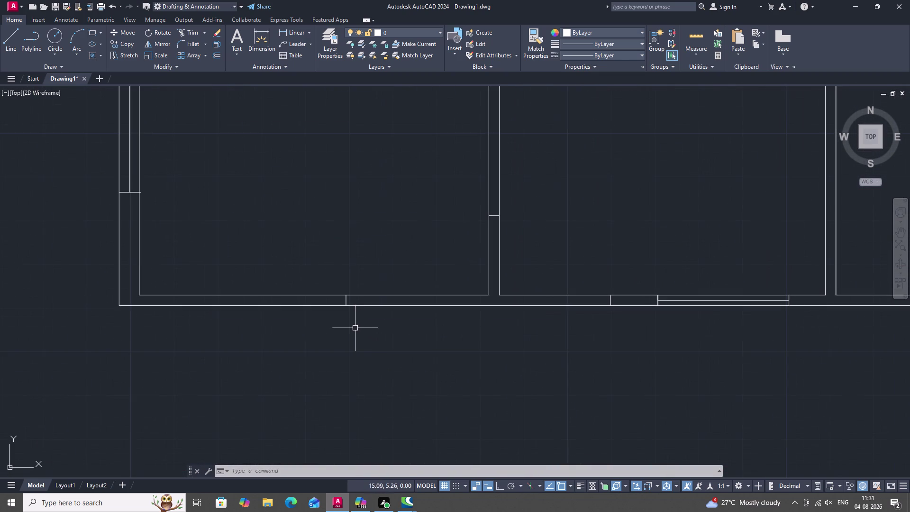
scroll(up, 3)
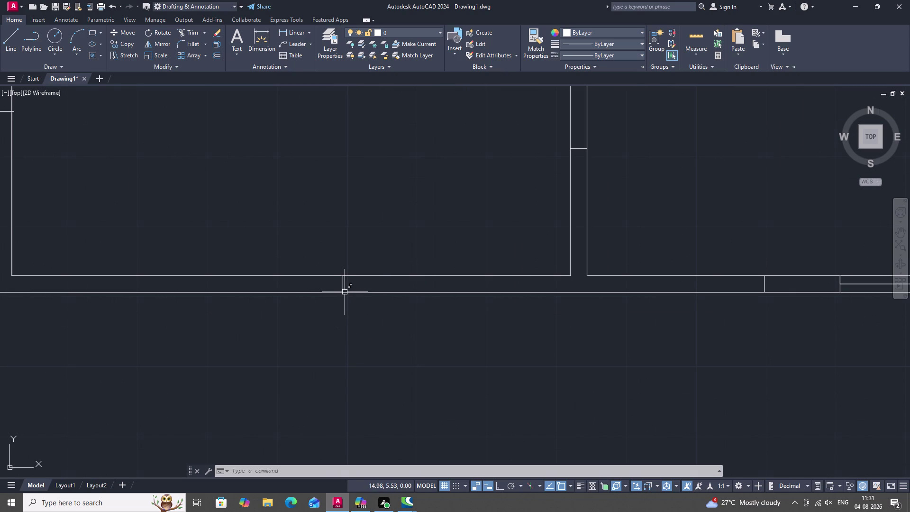
click(350, 293)
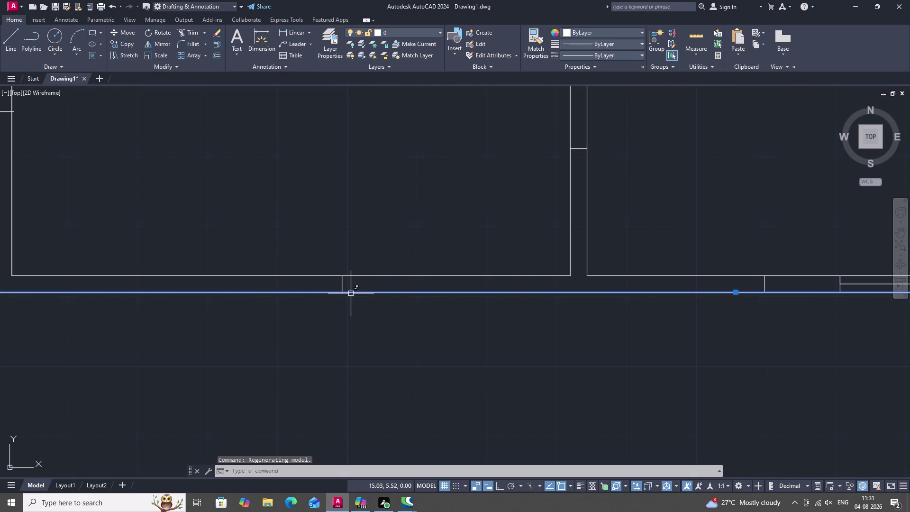
key(Delete)
scroll(down, 3)
middle_click(321, 351)
scroll(down, 3)
middle_drag(443, 353, 433, 245)
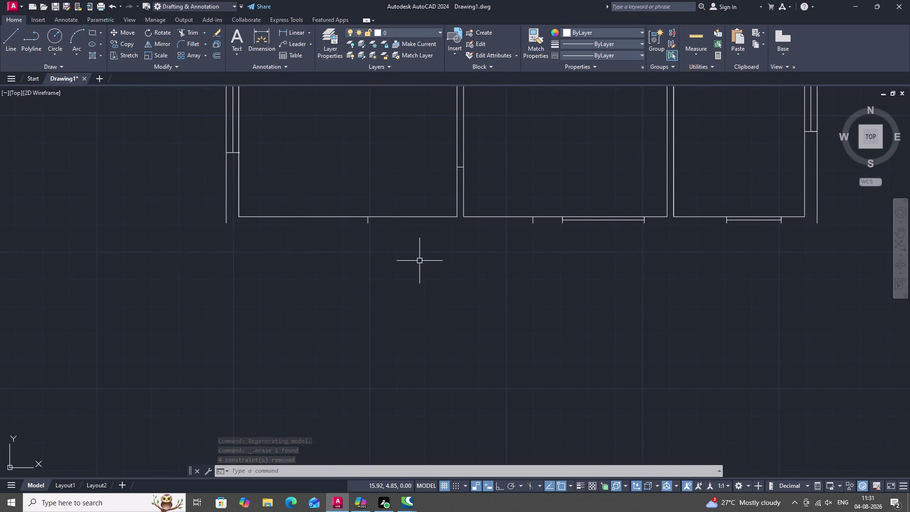
Offset the left, middle and right rooms' bottom edges 0.23 downward.
text(O)
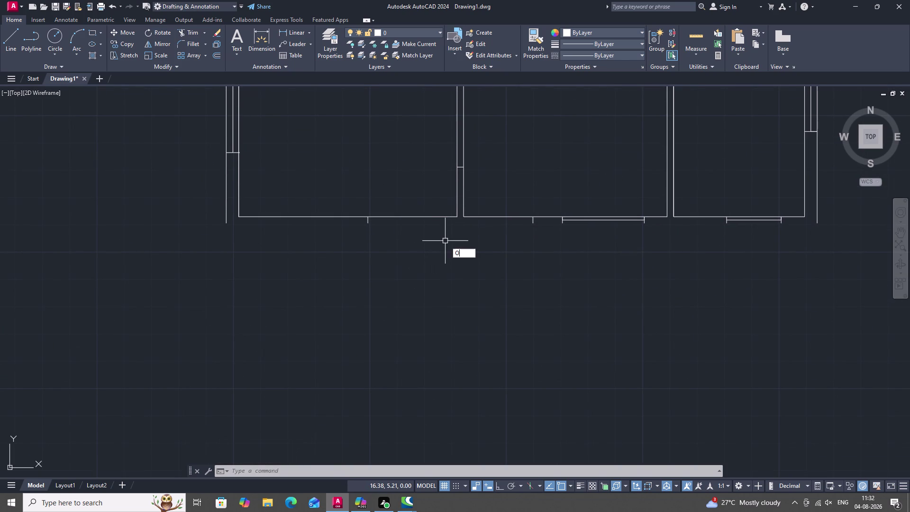
key(space)
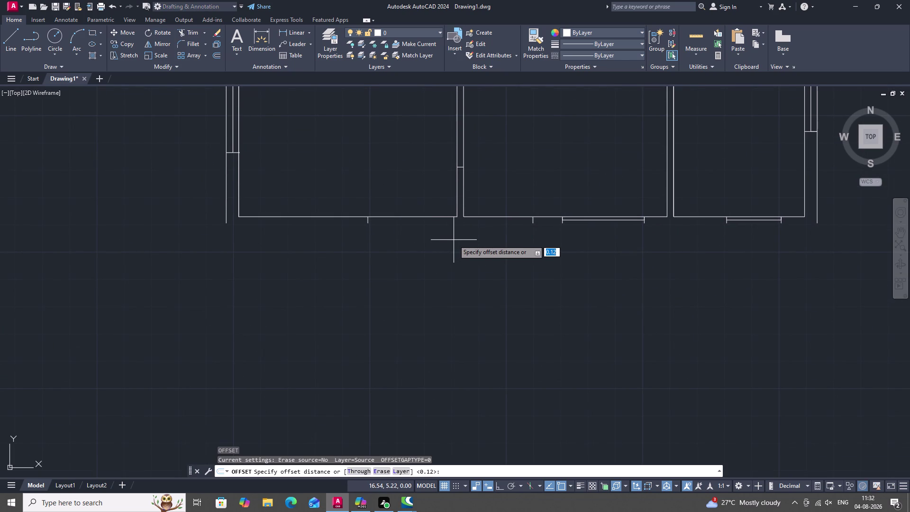
key(0)
text(.2)
text(3)
key(space)
click(425, 219)
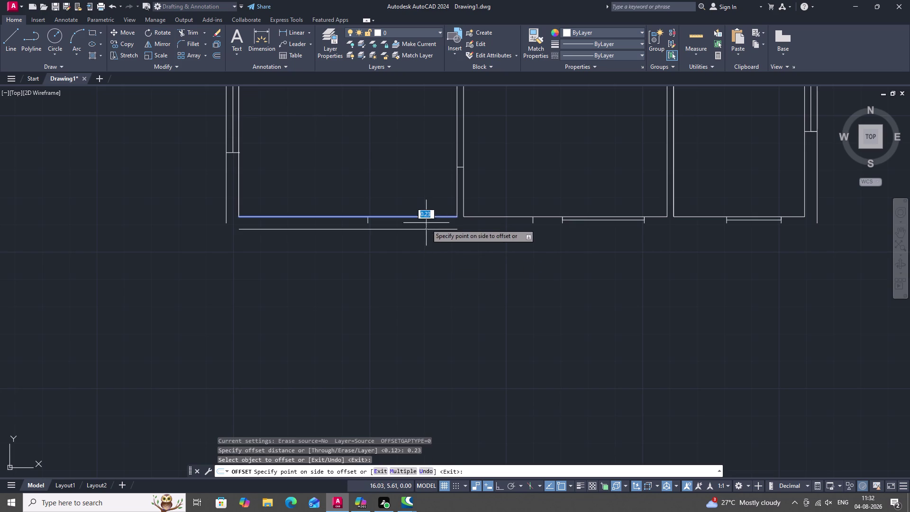
click(432, 247)
click(520, 215)
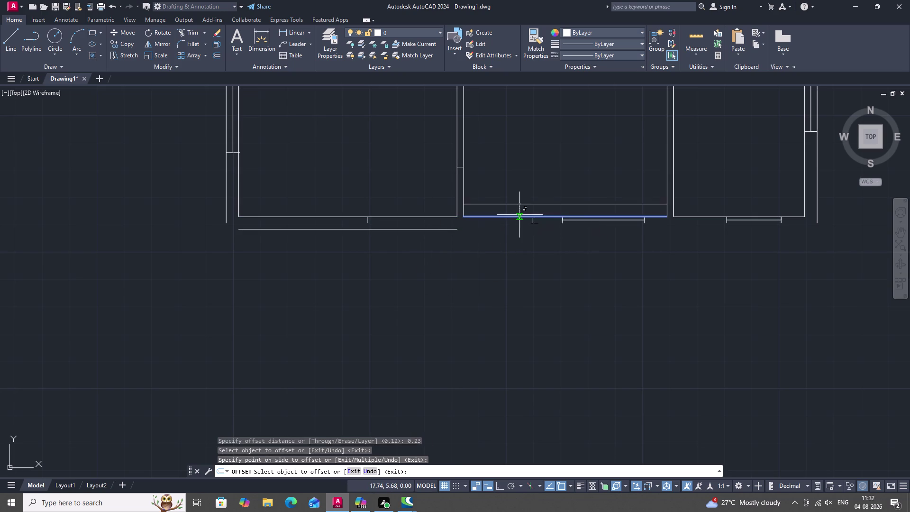
click(522, 227)
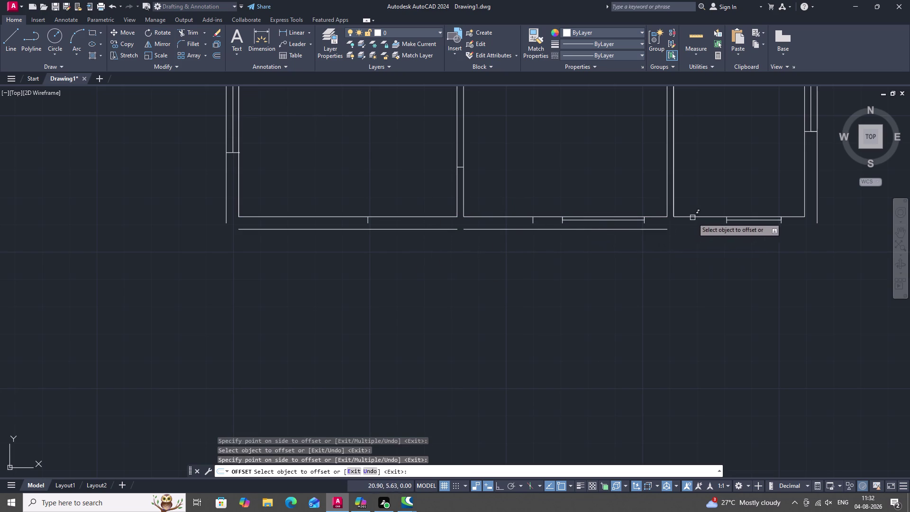
click(693, 217)
click(696, 245)
key(Escape)
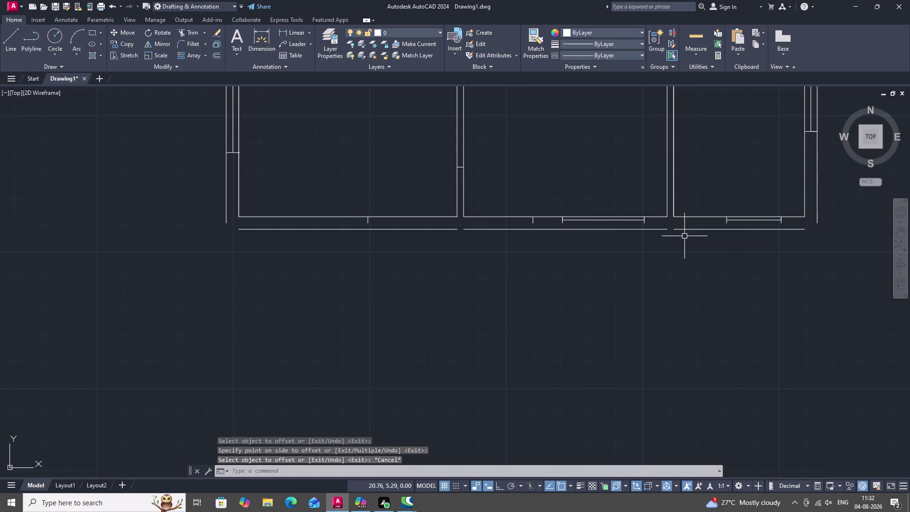
key(j)
key(space)
Join the left and middle new lines below the rooms into one continuous line.
click(678, 230)
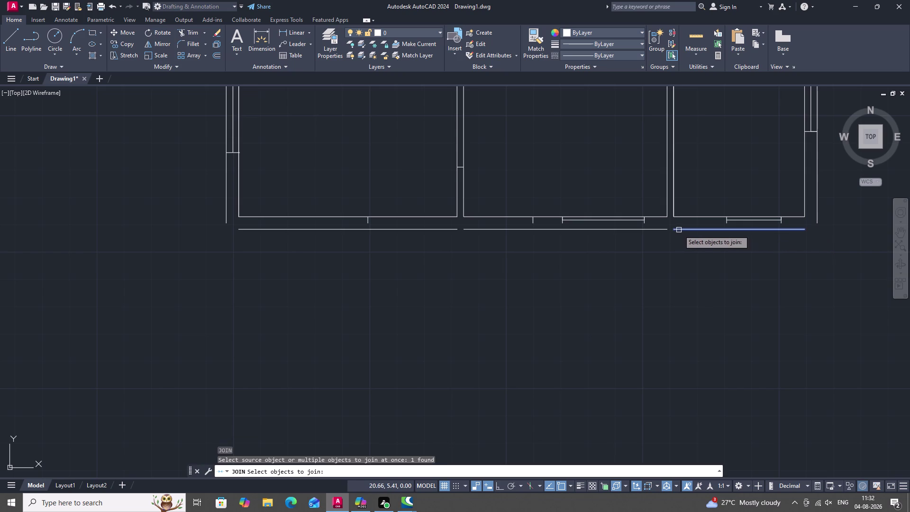
click(630, 227)
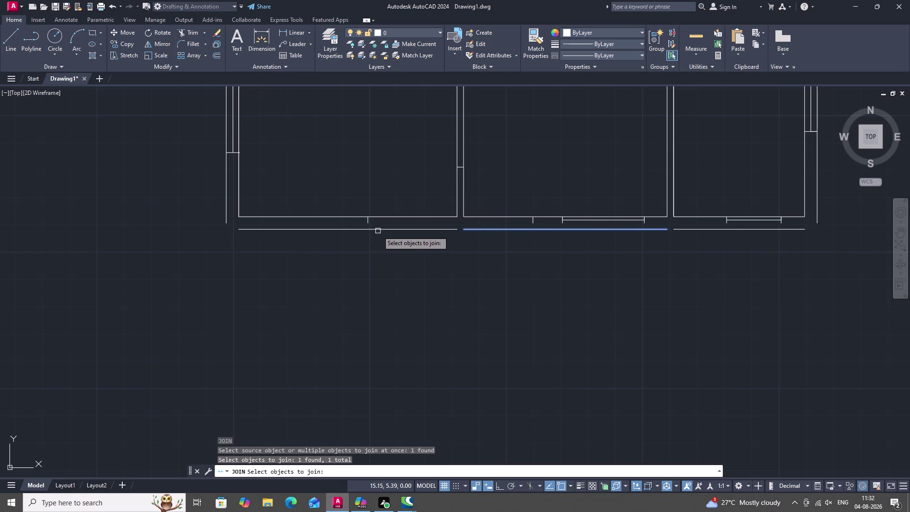
click(380, 229)
key(space)
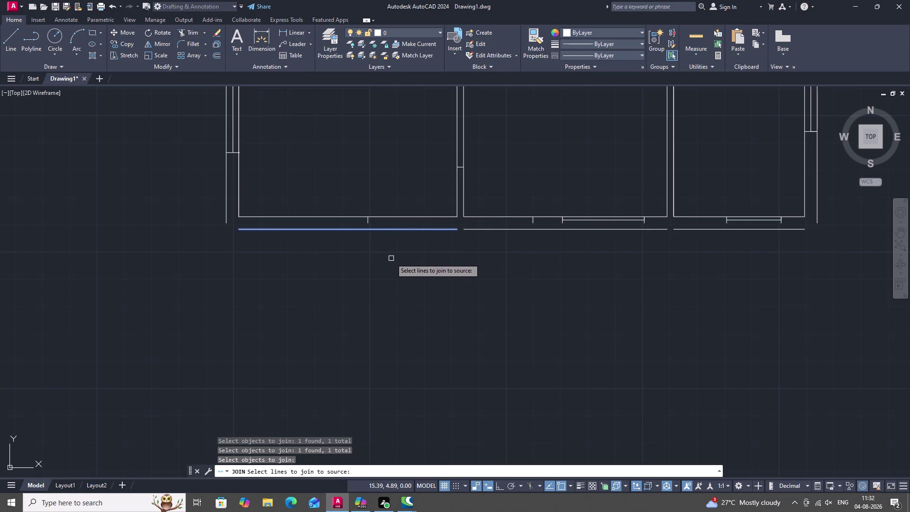
click(514, 230)
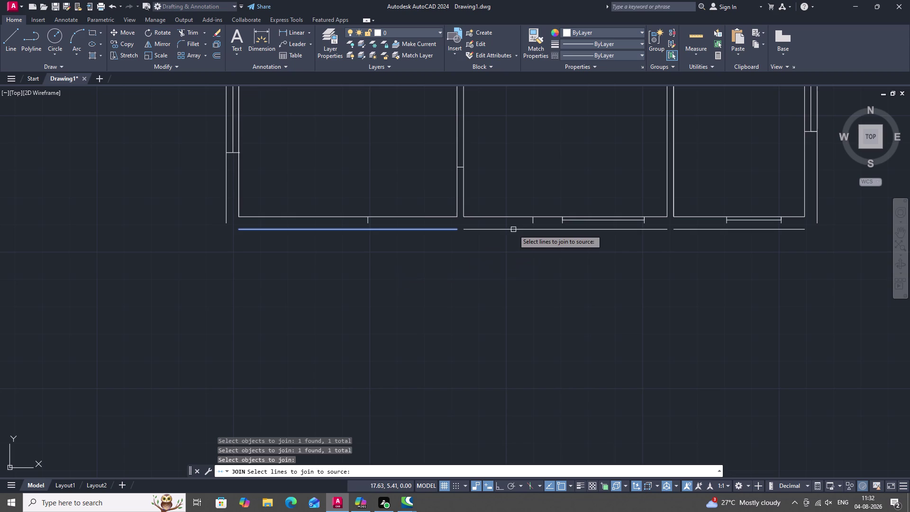
click(689, 230)
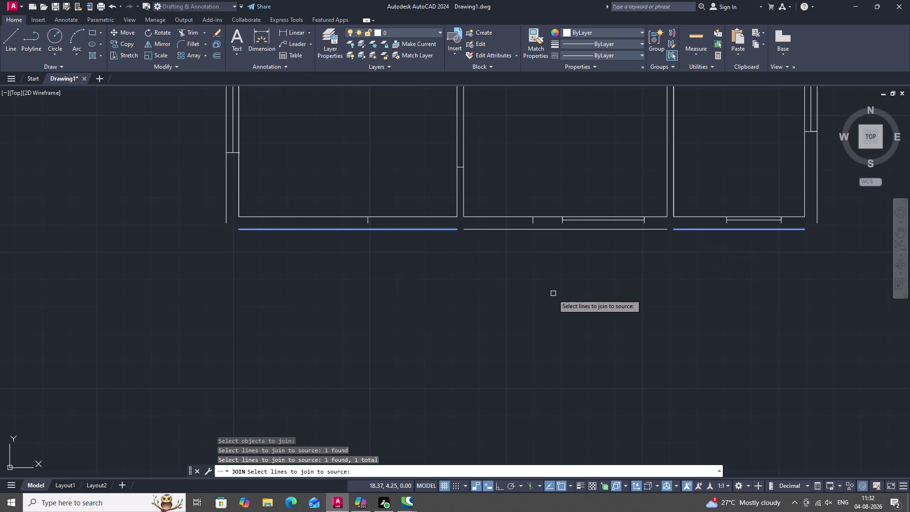
click(543, 229)
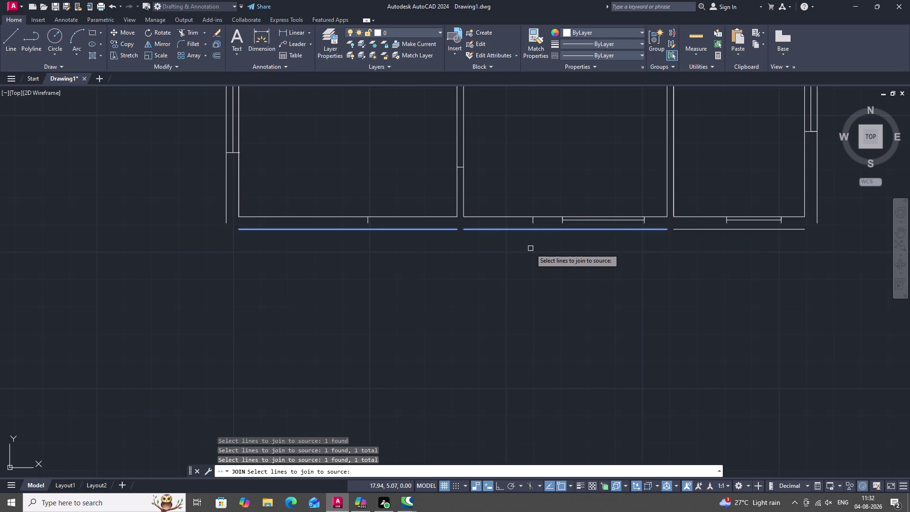
key(Return)
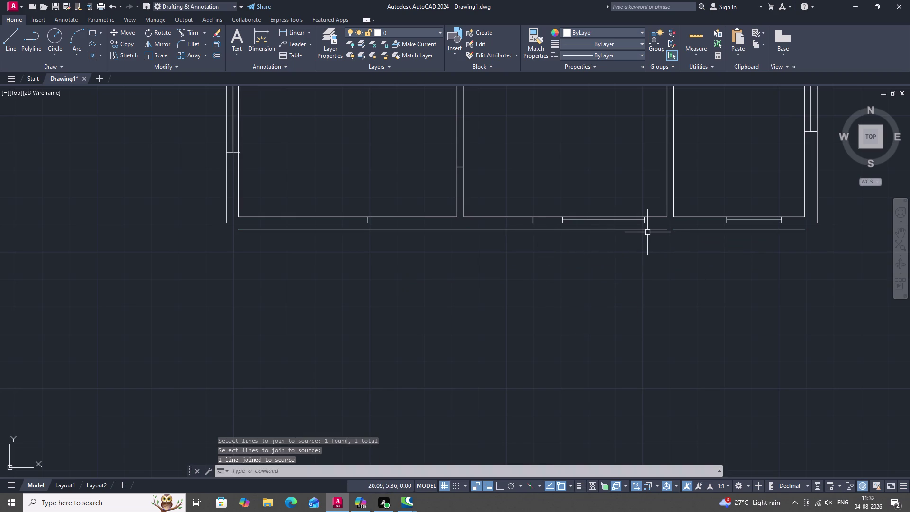
Try joining the right new line to the right outer wall line; it stays separate.
key(space)
click(643, 228)
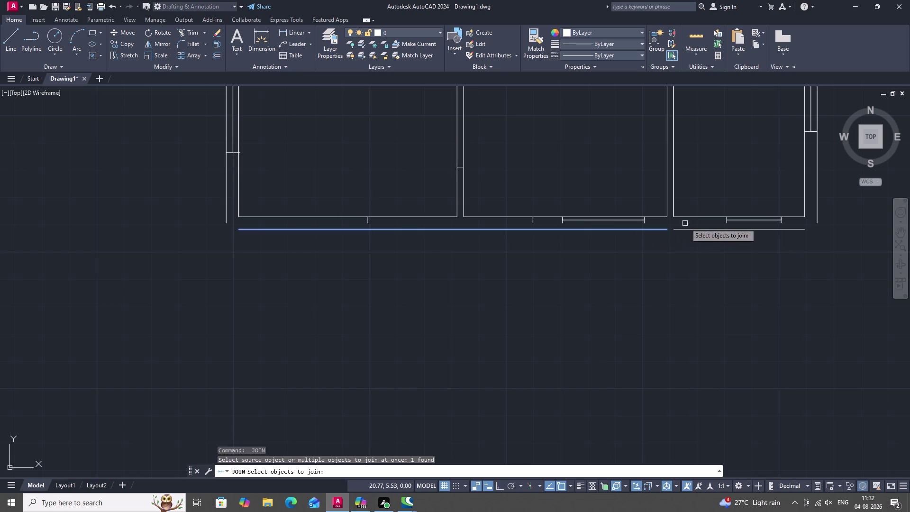
click(688, 229)
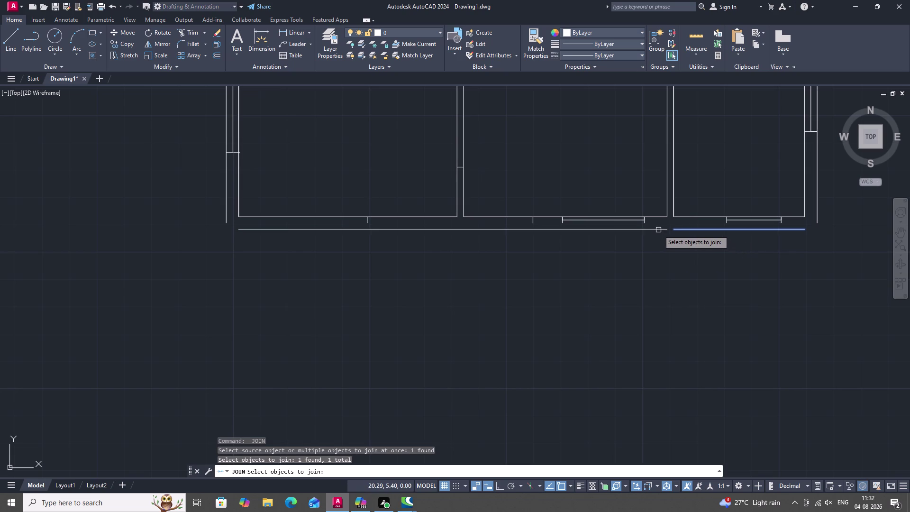
click(658, 230)
click(677, 229)
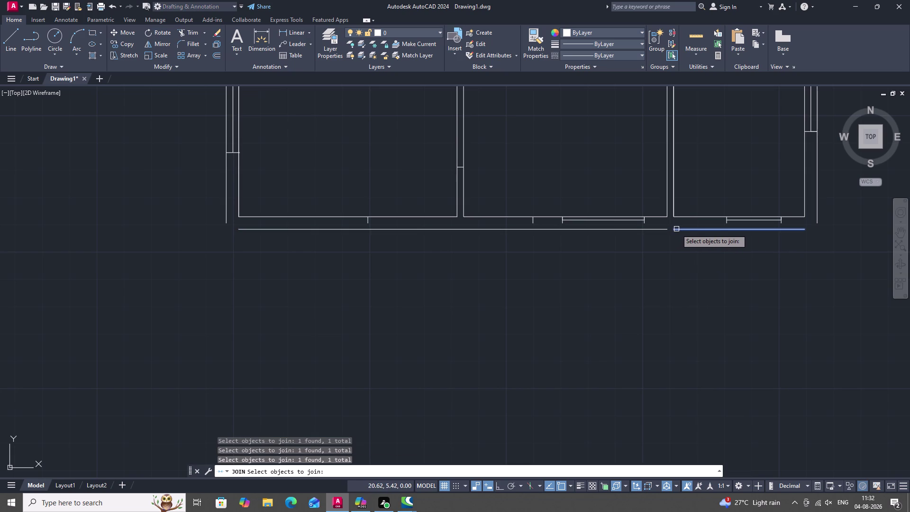
key(Return)
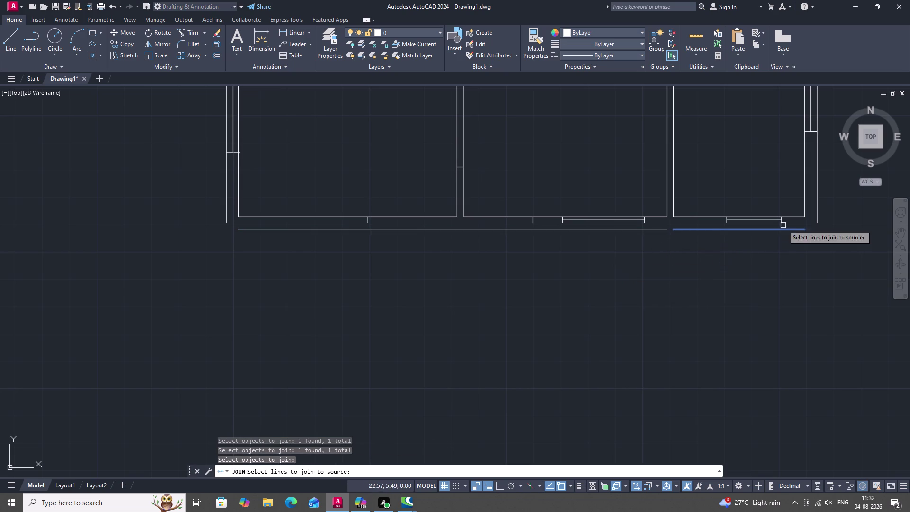
click(818, 214)
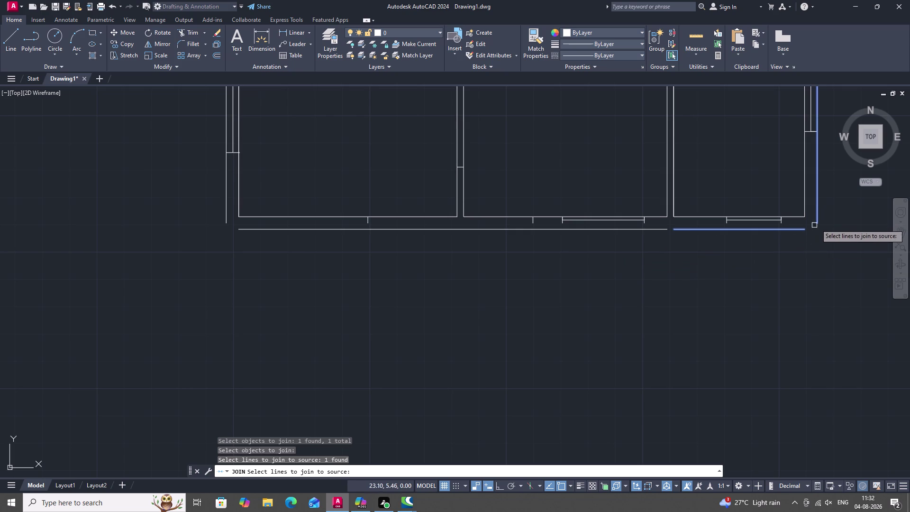
key(Return)
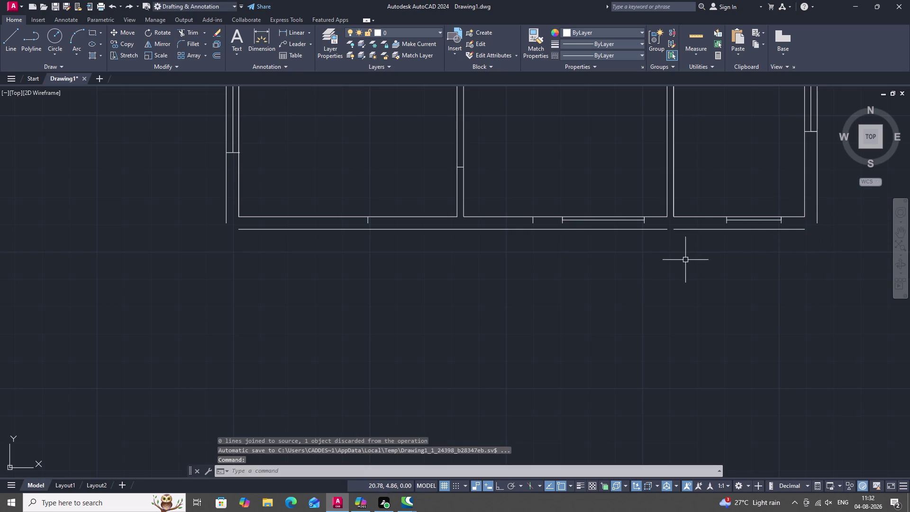
text(EX)
key(space)
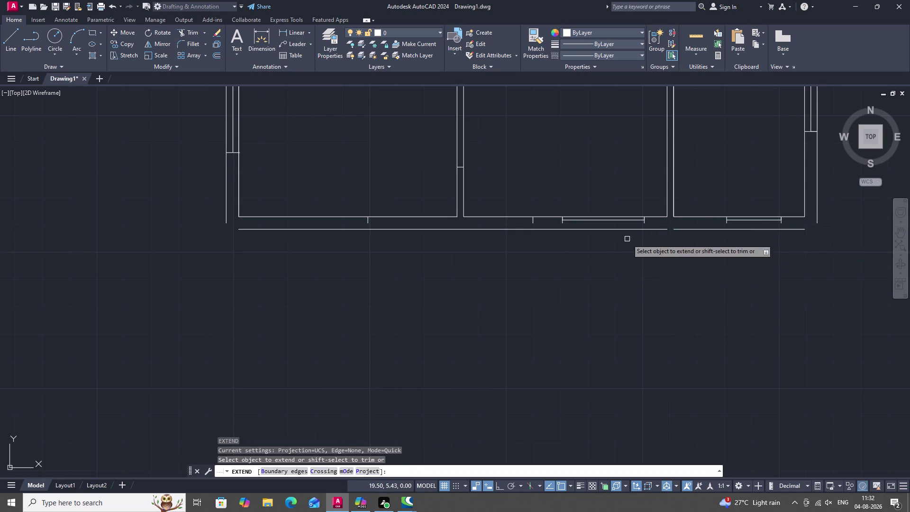
click(661, 229)
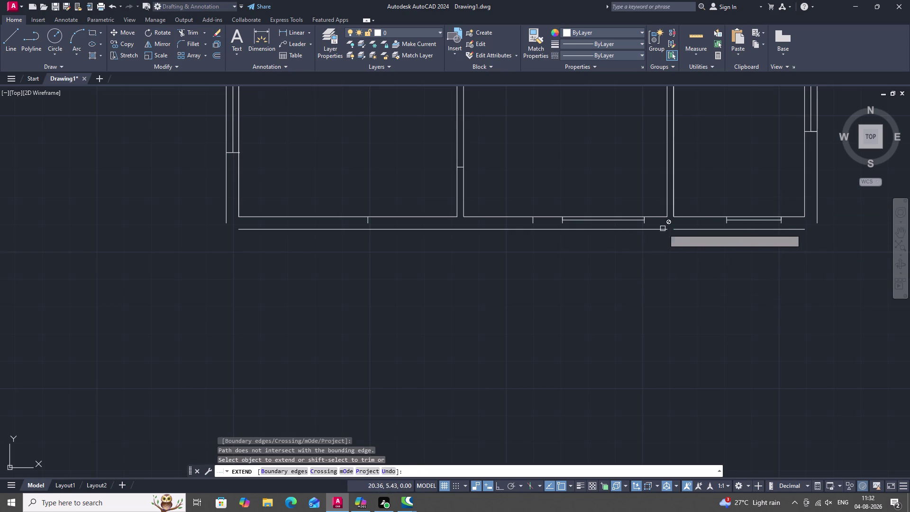
click(685, 231)
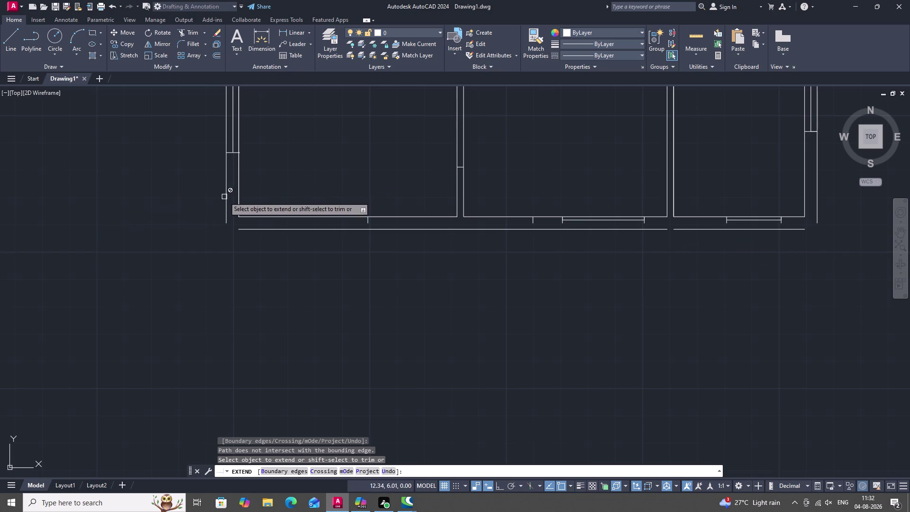
key(Escape)
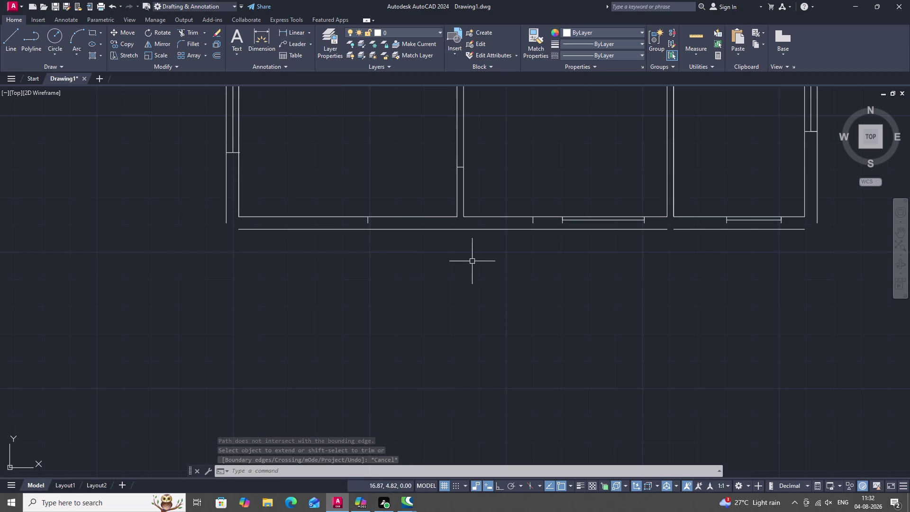
scroll(up, 3)
middle_drag(556, 252, 398, 251)
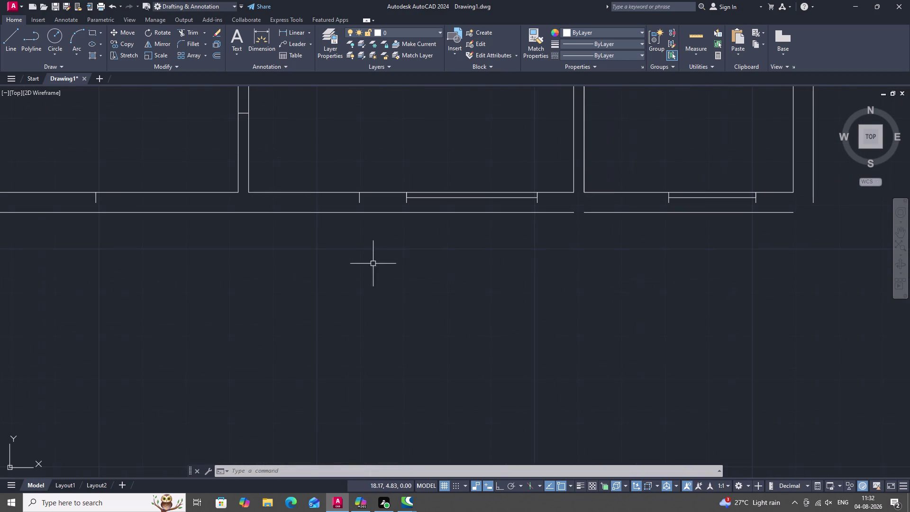
Draw short vertical lines down past the bottom wall from the middle junction and right corner.
text(L)
key(space)
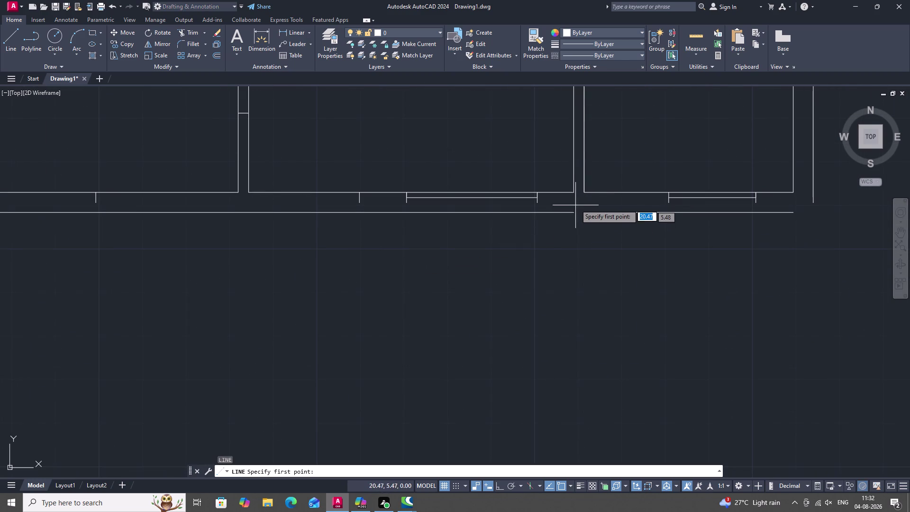
click(584, 191)
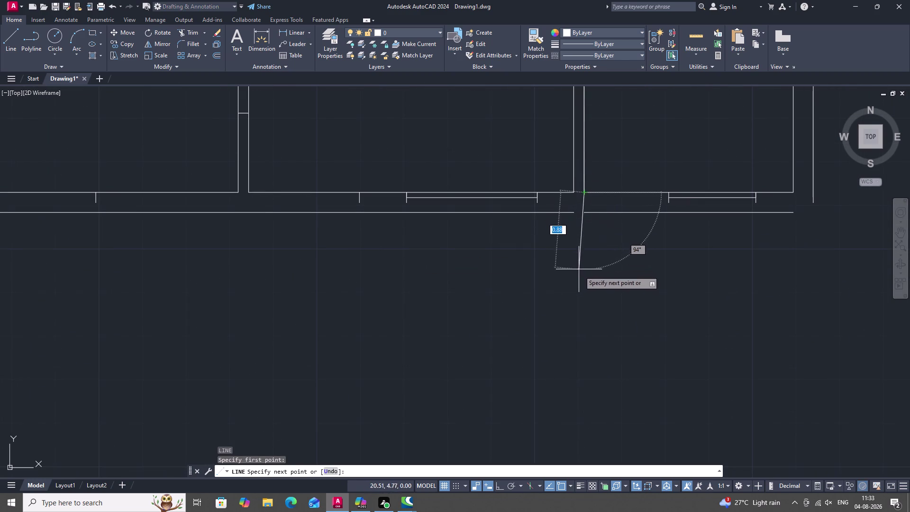
click(584, 271)
key(space)
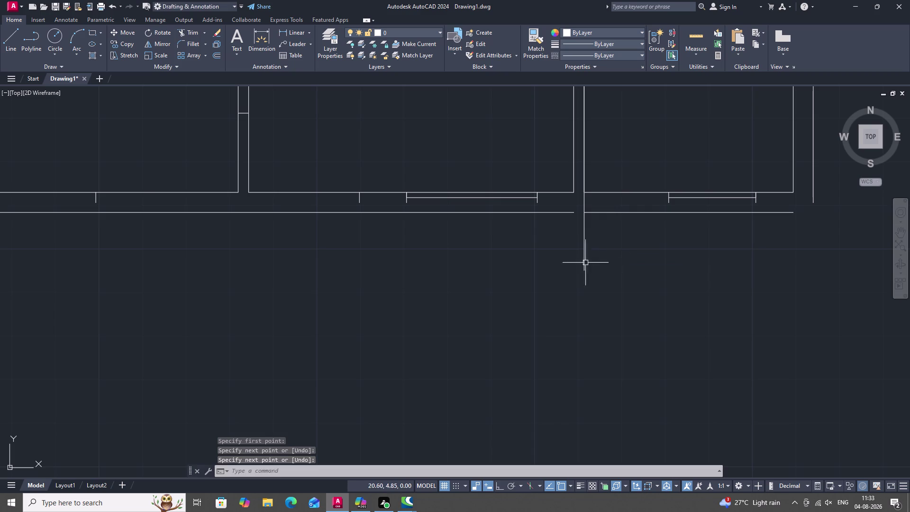
key(space)
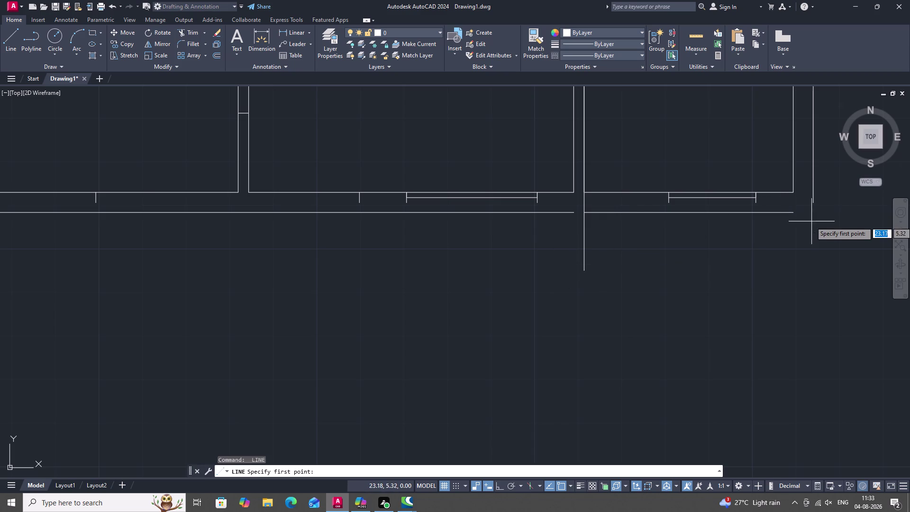
drag(814, 202, 816, 223)
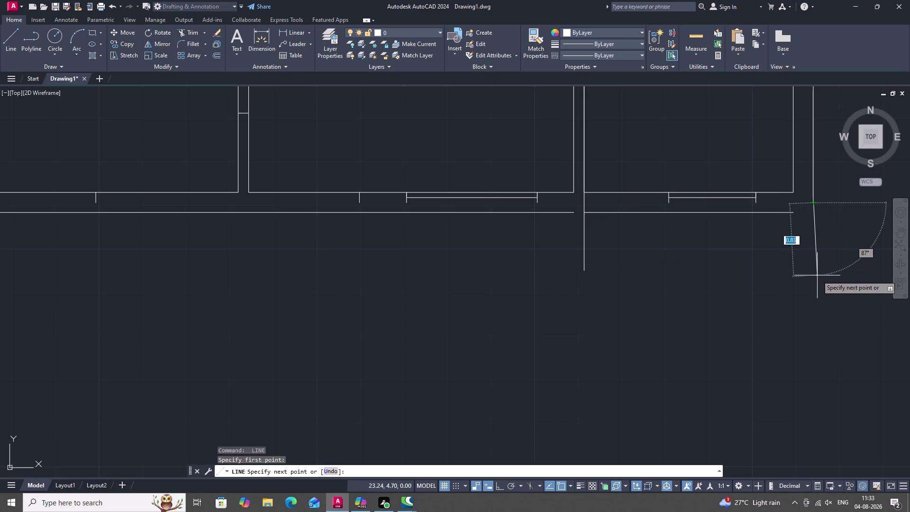
click(817, 275)
key(space)
Draw a short vertical line down past the bottom wall from the left wall corner.
middle_drag(507, 361, 673, 313)
scroll(down, 3)
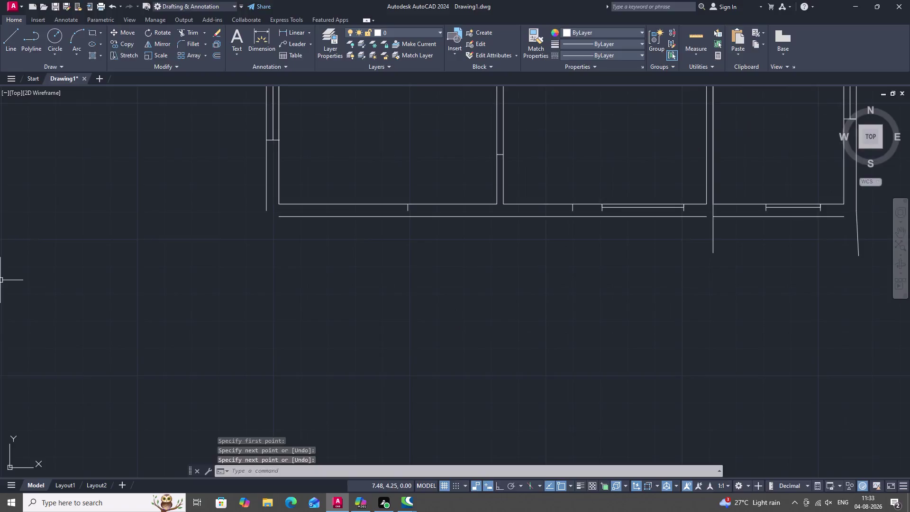
key(space)
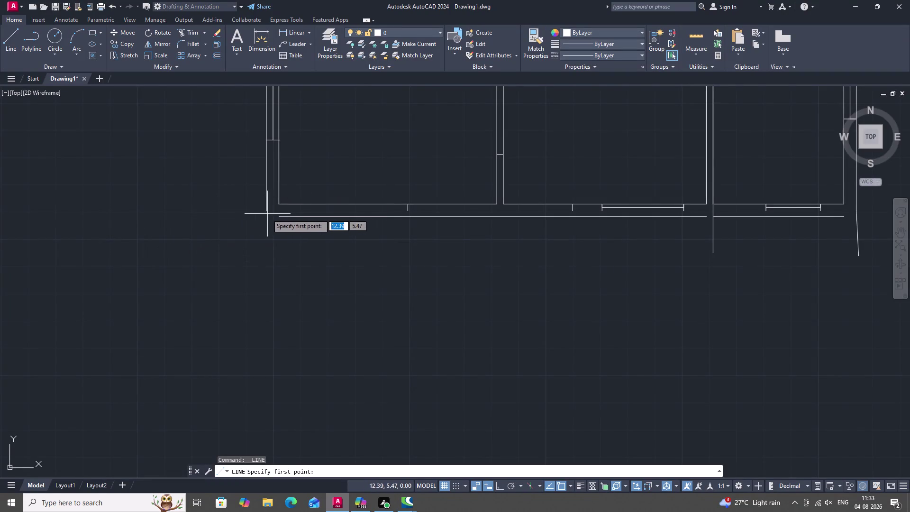
drag(266, 211, 270, 241)
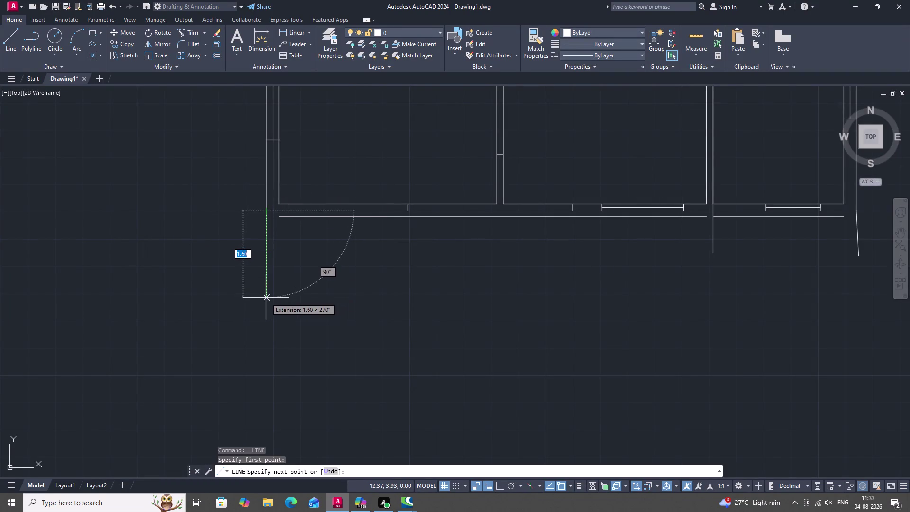
click(266, 298)
key(space)
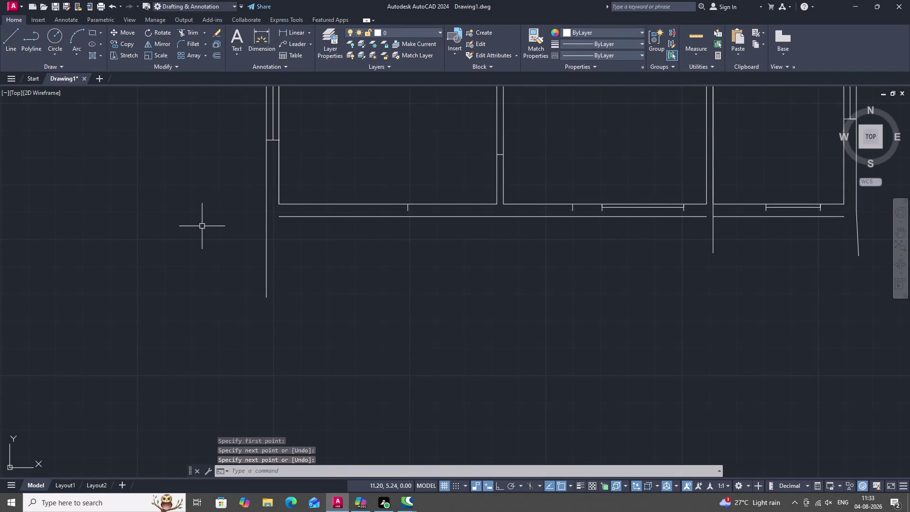
key(e)
text(X)
key(space)
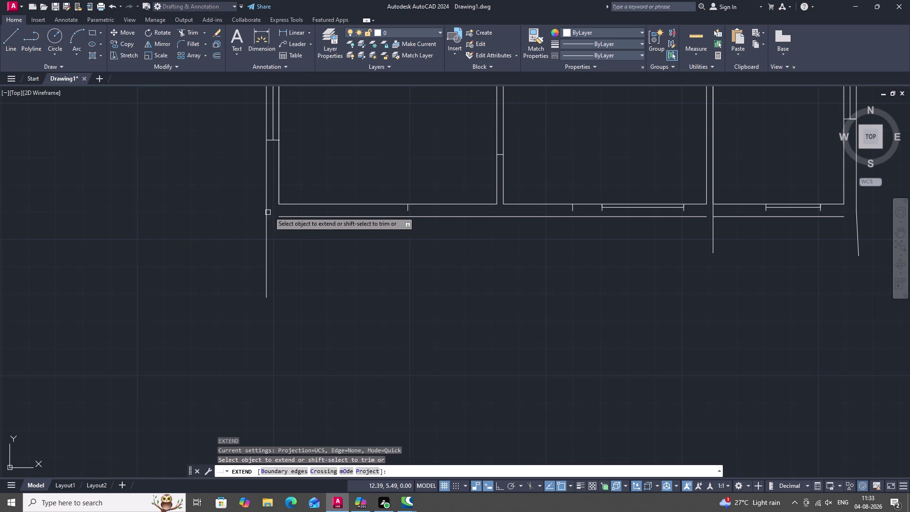
Extend the outer bottom wall line near its ends to meet the new vertical lines.
click(285, 218)
scroll(down, 3)
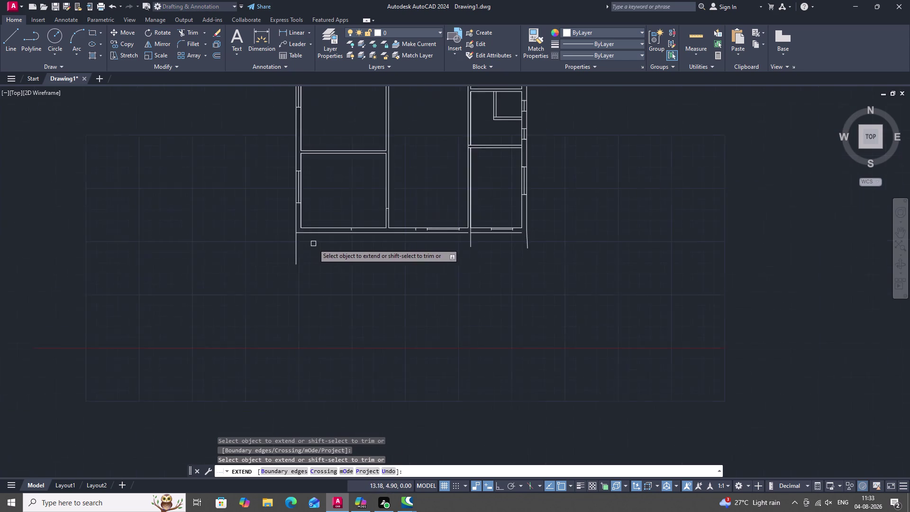
middle_drag(314, 244, 133, 305)
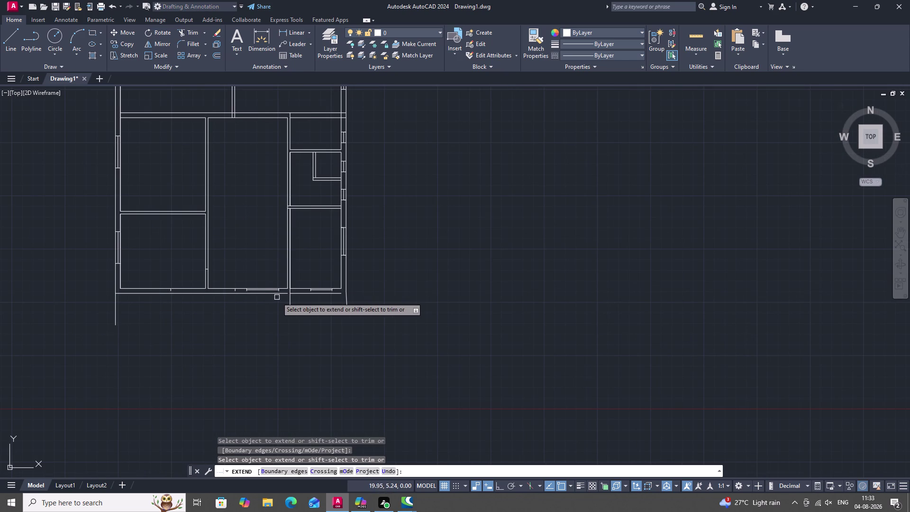
click(280, 293)
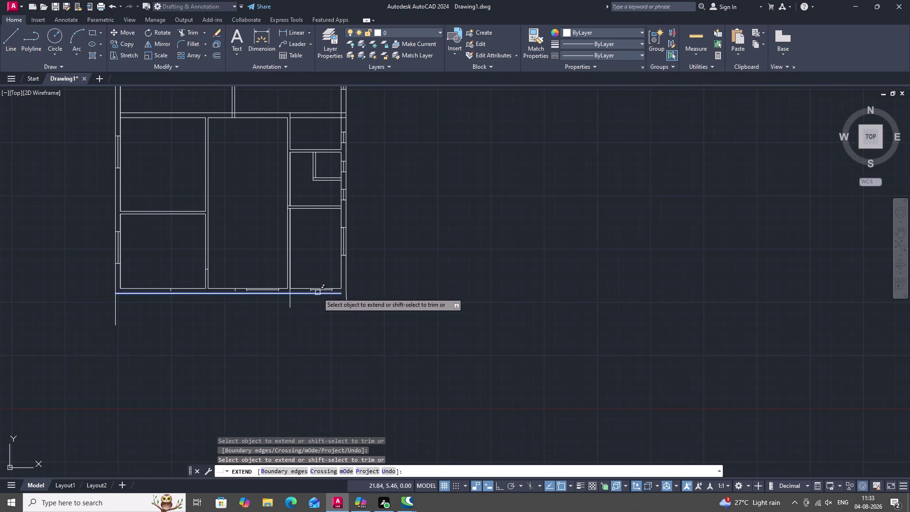
double_click(334, 294)
middle_drag(311, 320, 330, 305)
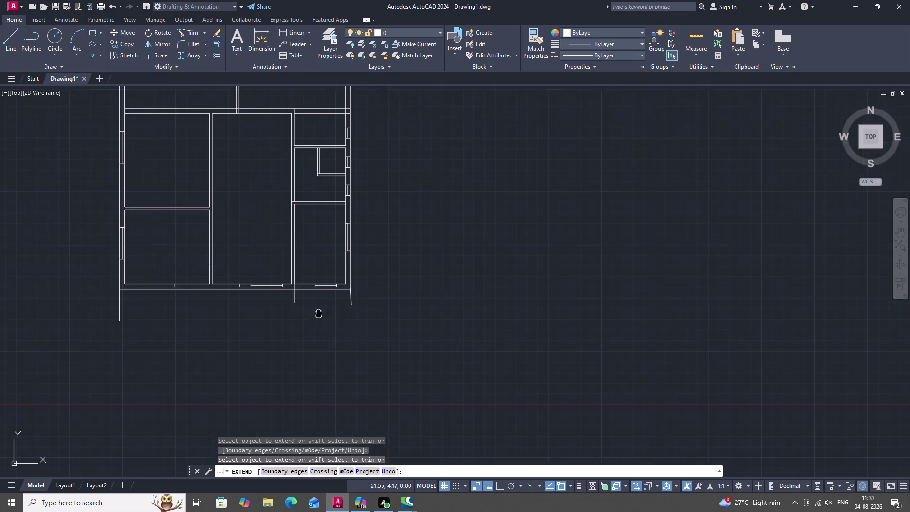
middle_drag(330, 304, 350, 274)
key(space)
key(Escape)
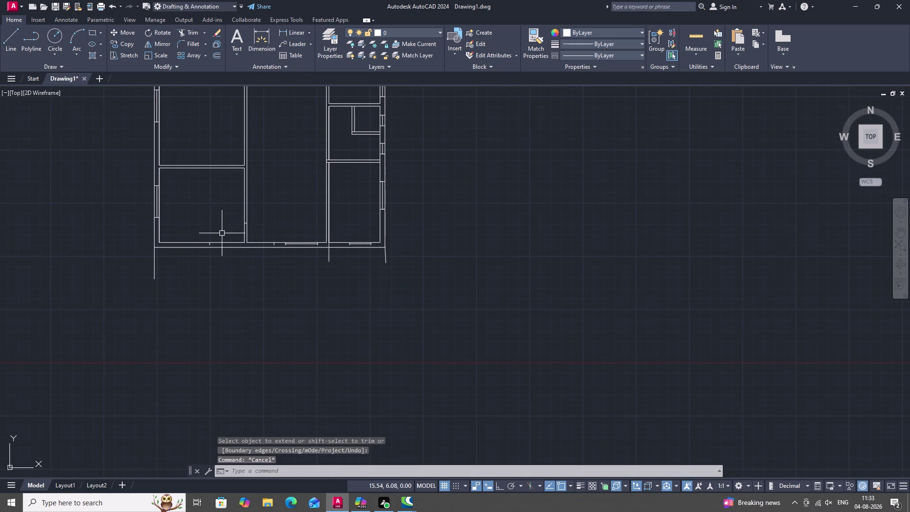
Trim away the left, middle and right stubs below the bottom wall.
text(TR)
key(space)
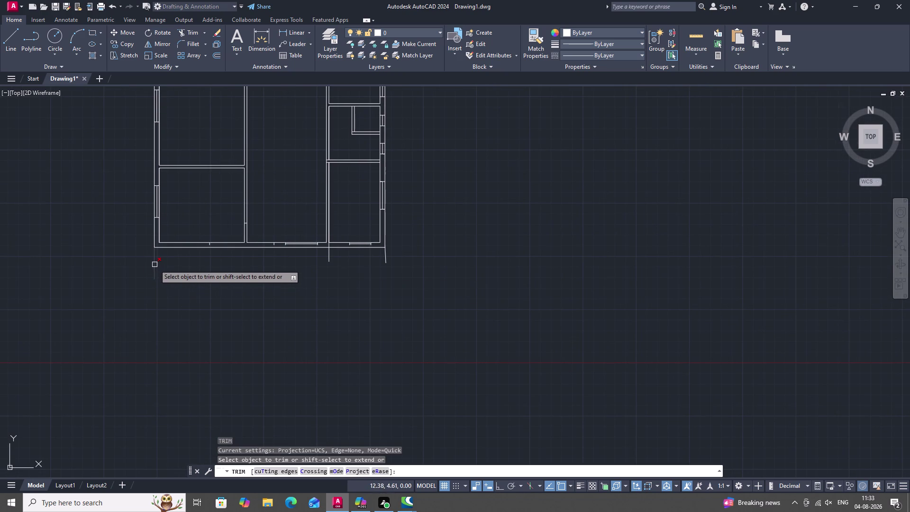
click(154, 264)
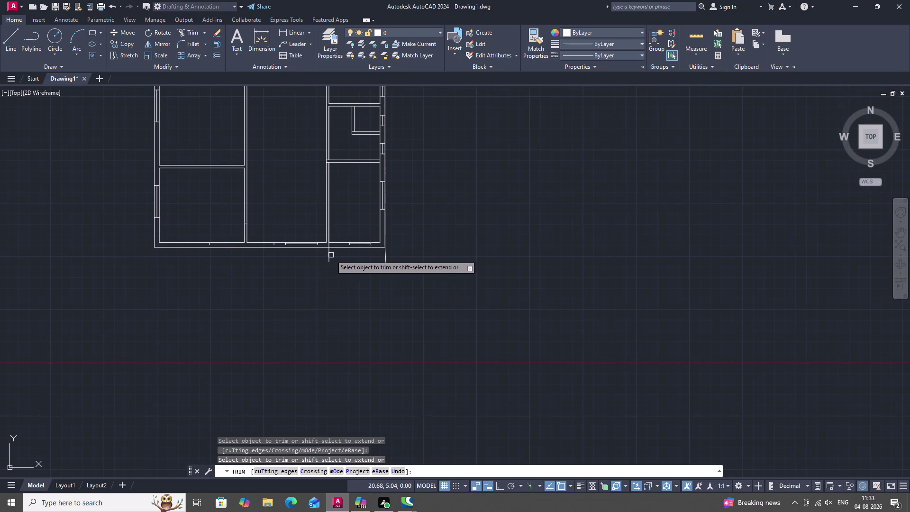
click(329, 256)
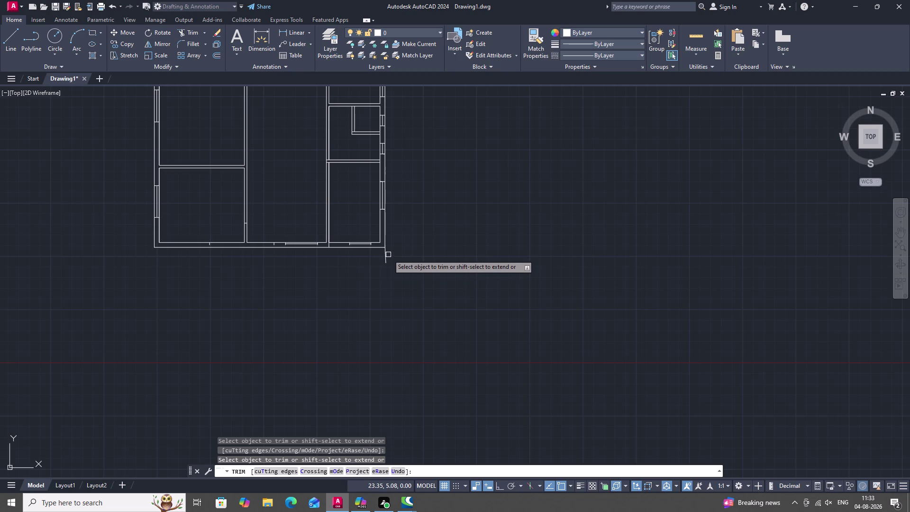
click(384, 256)
middle_drag(302, 267, 394, 269)
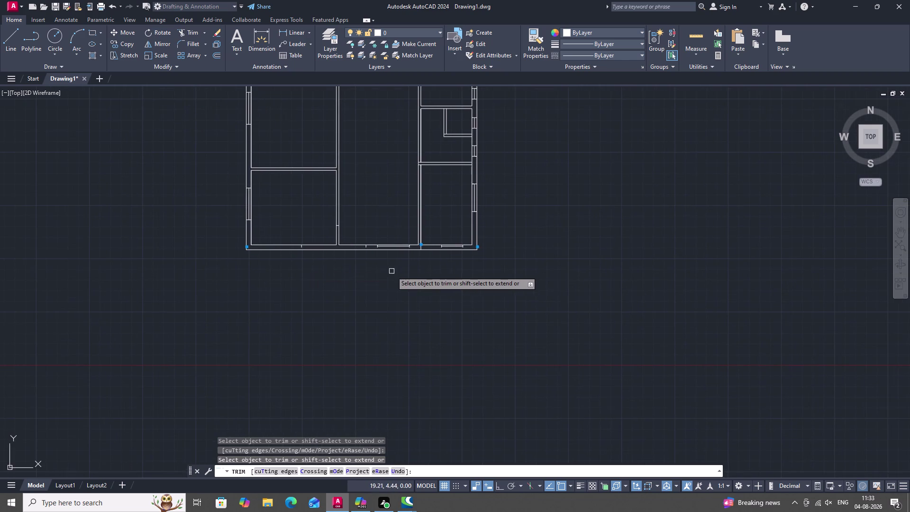
scroll(up, 3)
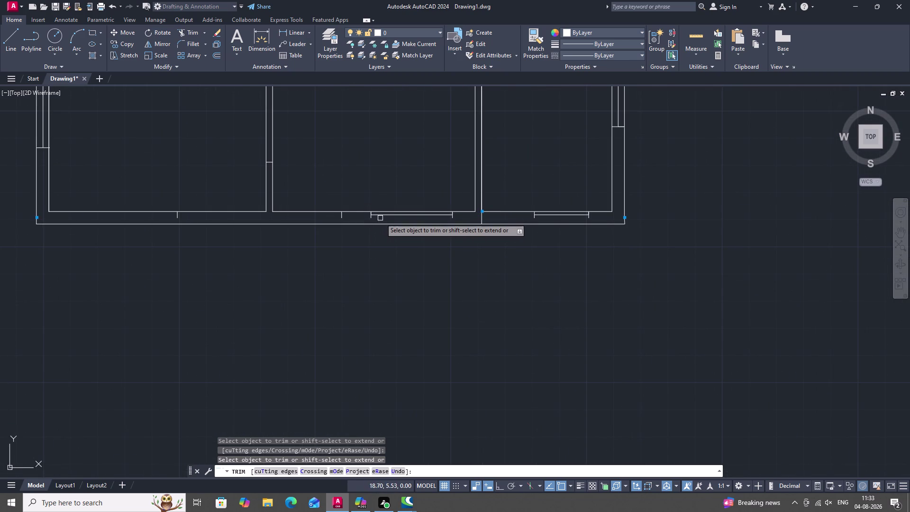
Trim the short unwanted segments along the bottom walls, including one between window marks.
click(386, 217)
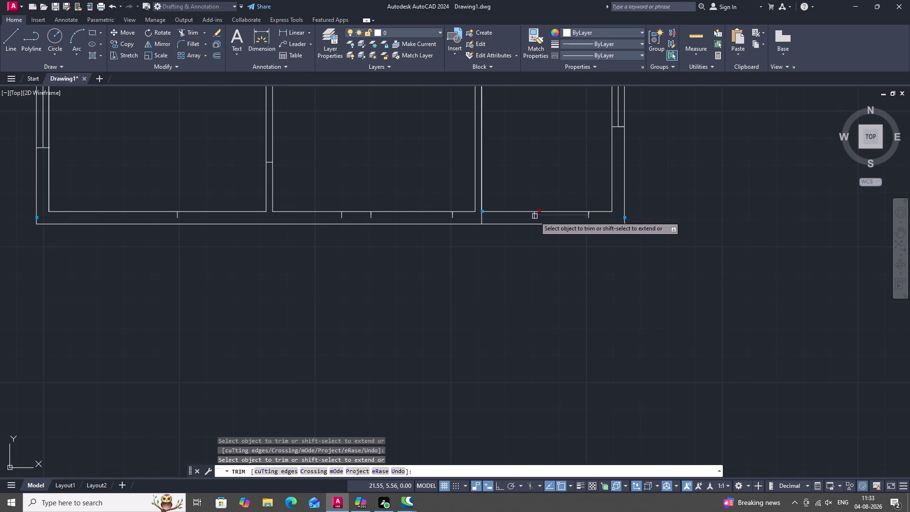
middle_drag(535, 220, 456, 218)
scroll(up, 3)
click(501, 207)
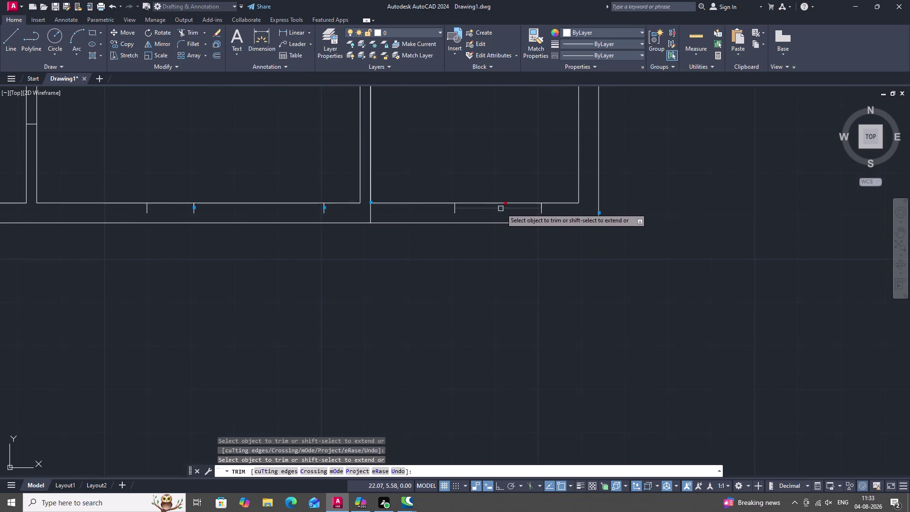
scroll(down, 3)
scroll(up, 3)
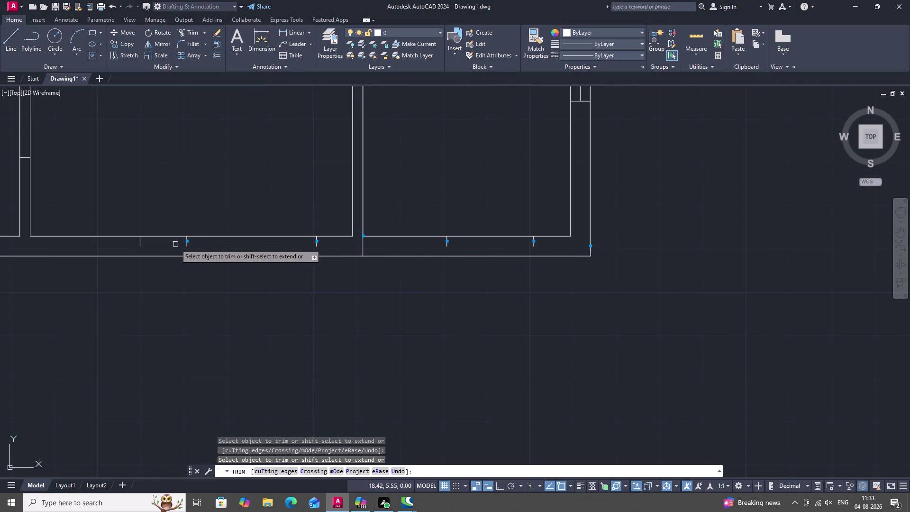
click(142, 244)
scroll(down, 3)
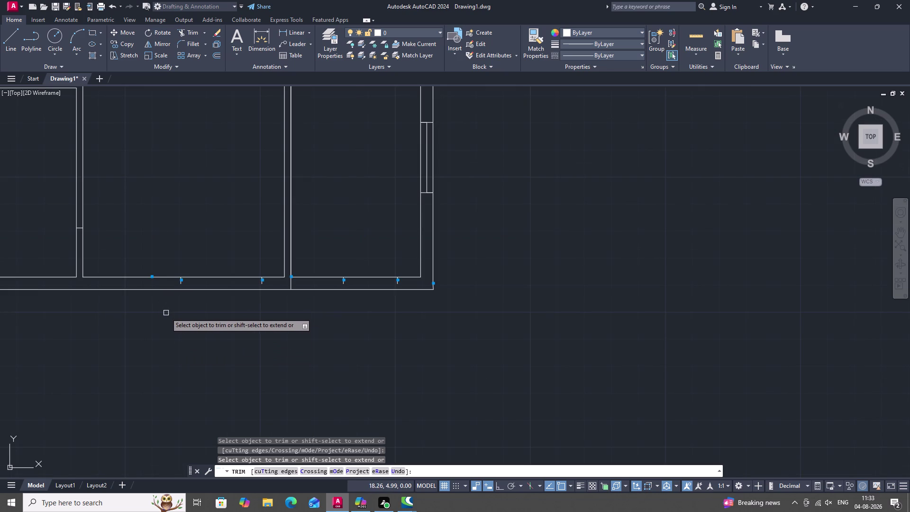
middle_drag(166, 313, 327, 308)
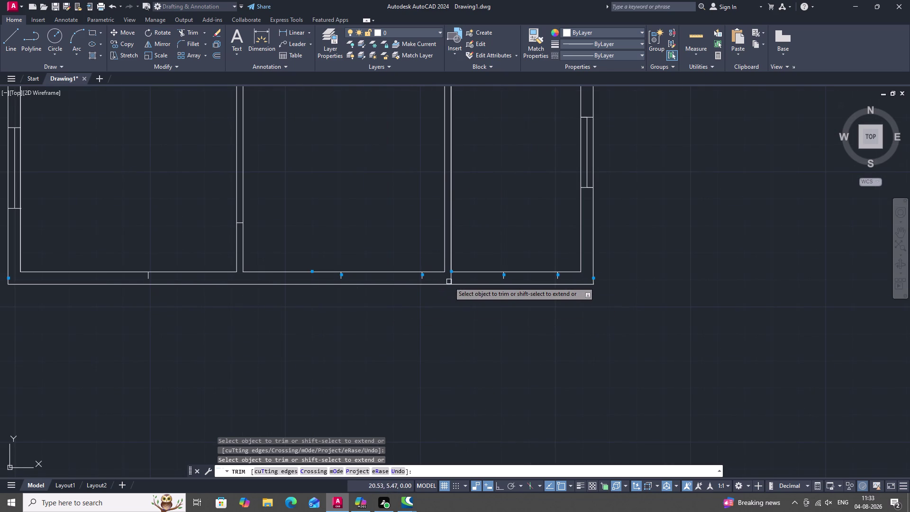
click(449, 282)
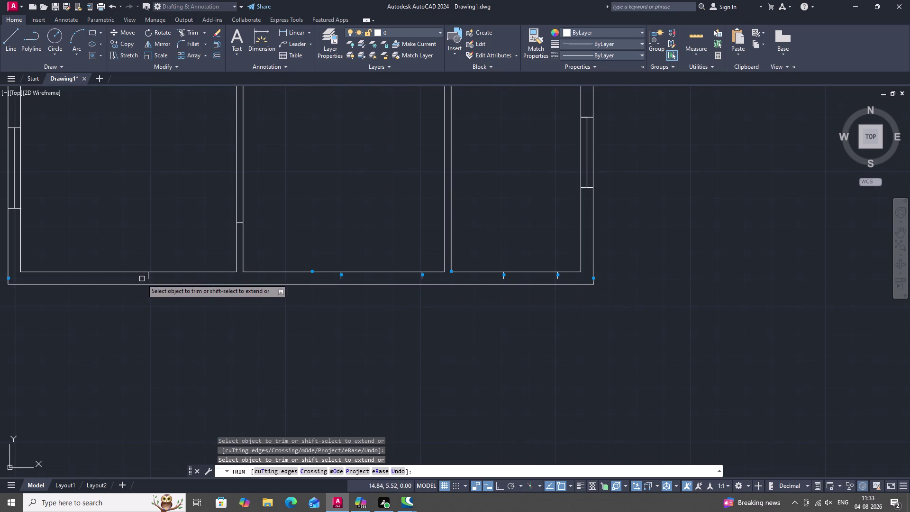
middle_drag(141, 306, 313, 325)
key(Escape)
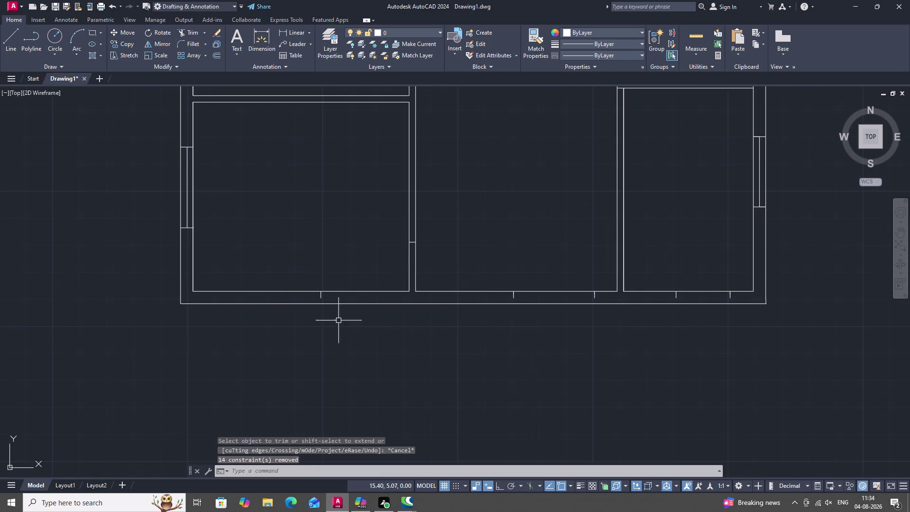
key(l)
key(space)
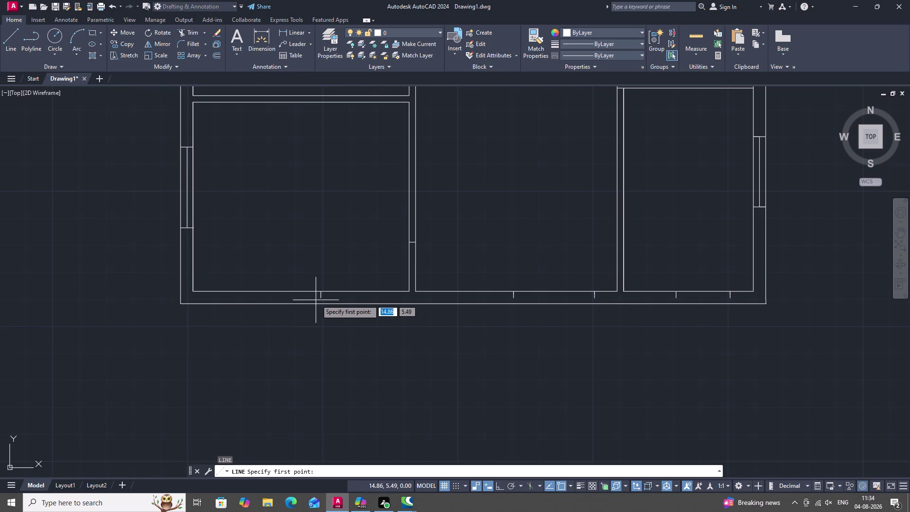
click(322, 299)
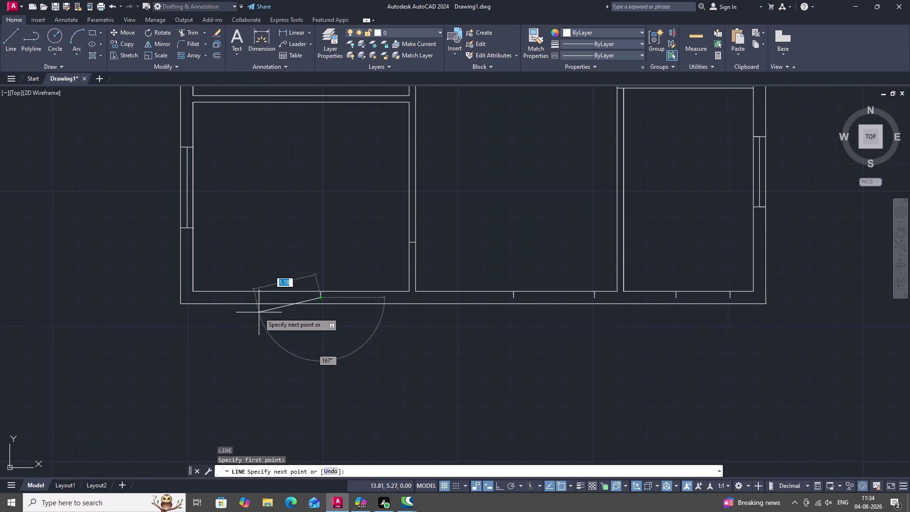
text(1,)
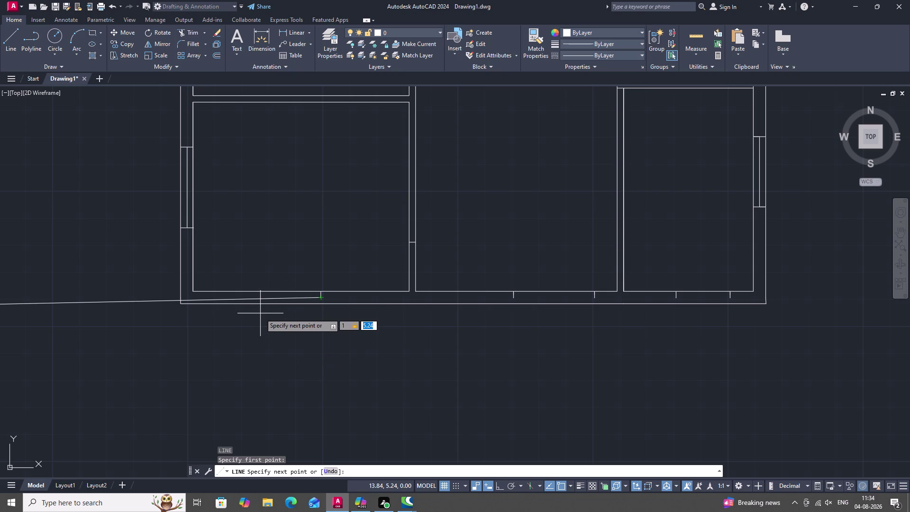
key(BackSpace)
key(1)
key(period)
text(5)
key(space)
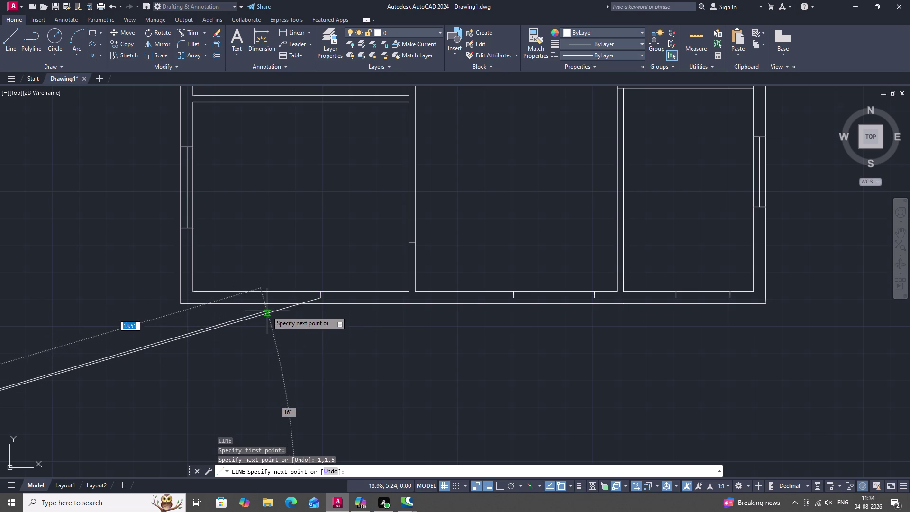
key(Escape)
click(253, 316)
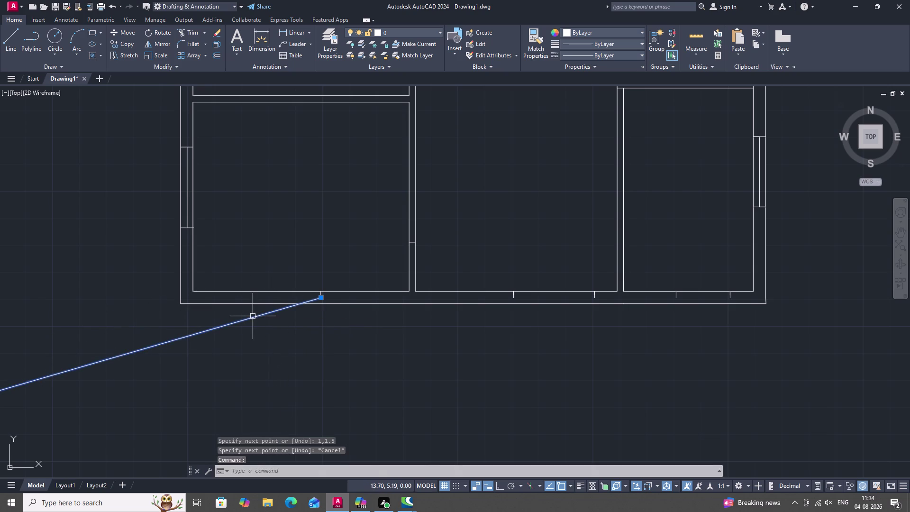
key(Delete)
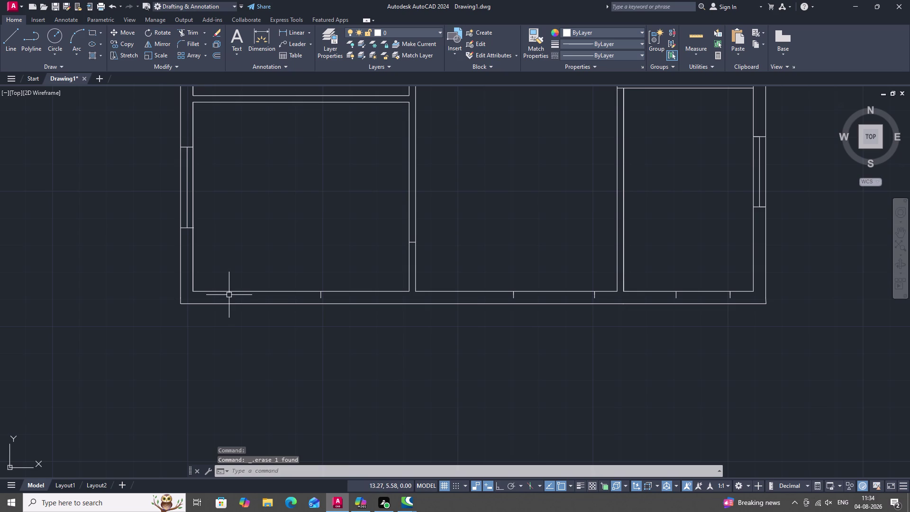
Draw a 1.5-unit line from the left room's wall corner, then delete the stray line.
text(L)
key(space)
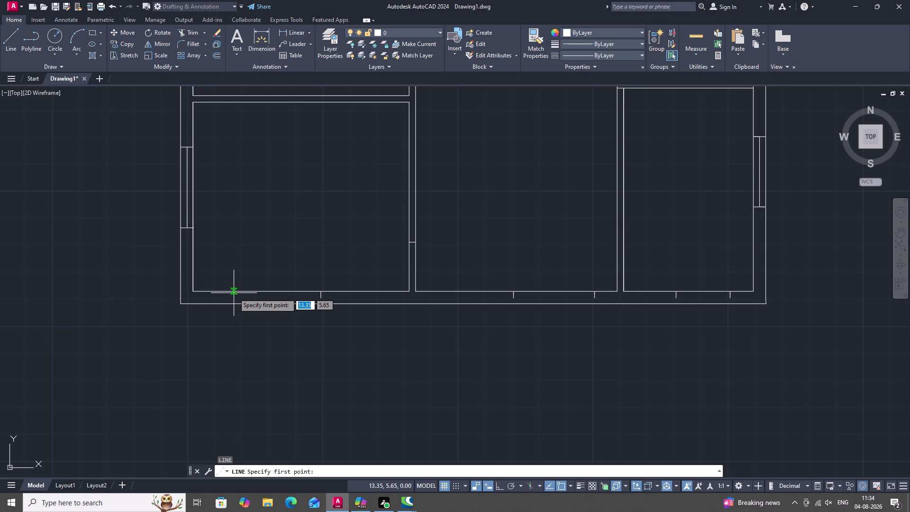
click(234, 292)
click(233, 301)
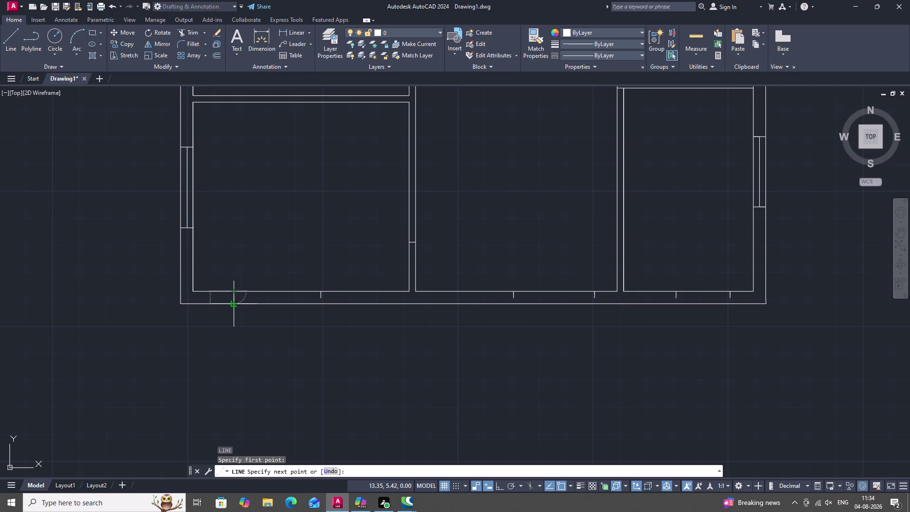
key(space)
key(space)
click(234, 299)
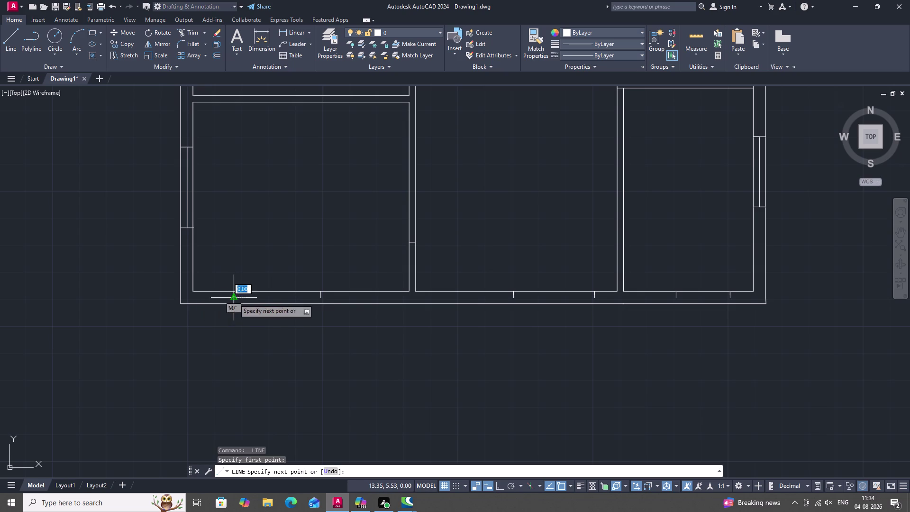
key(1)
key(period)
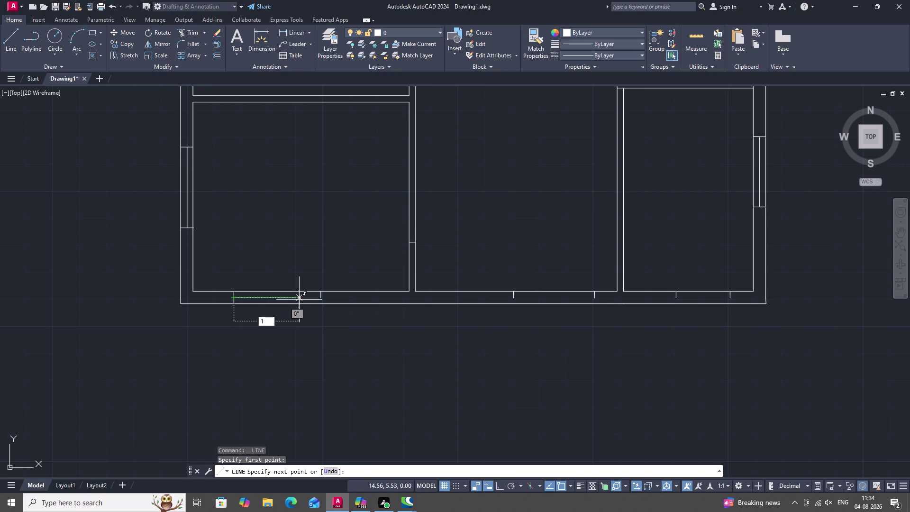
text(5)
key(space)
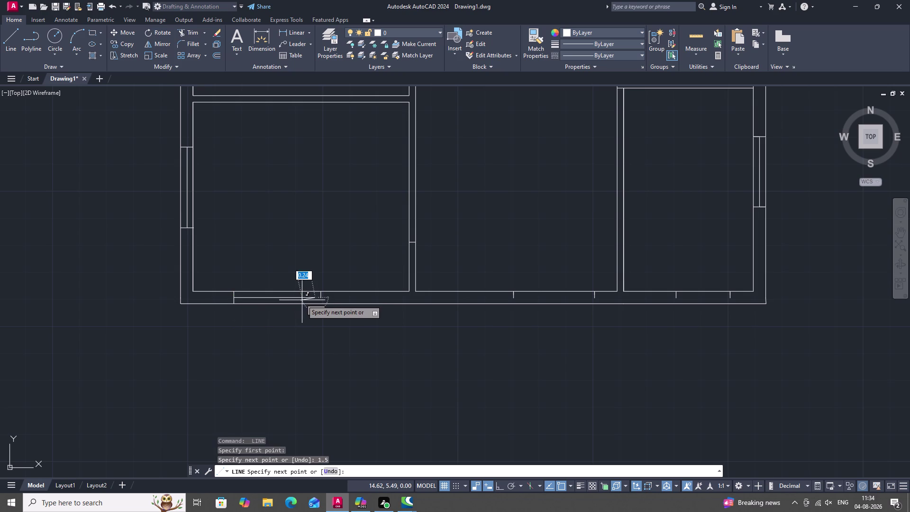
key(Escape)
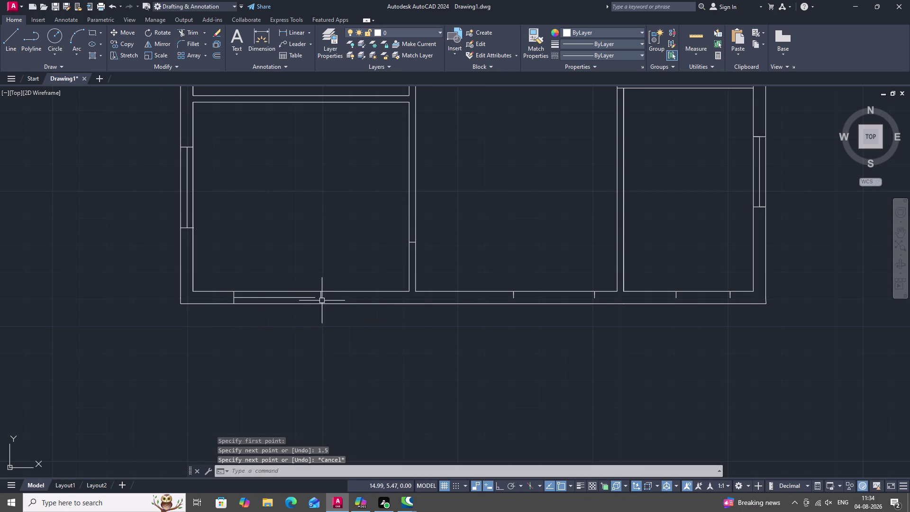
click(320, 296)
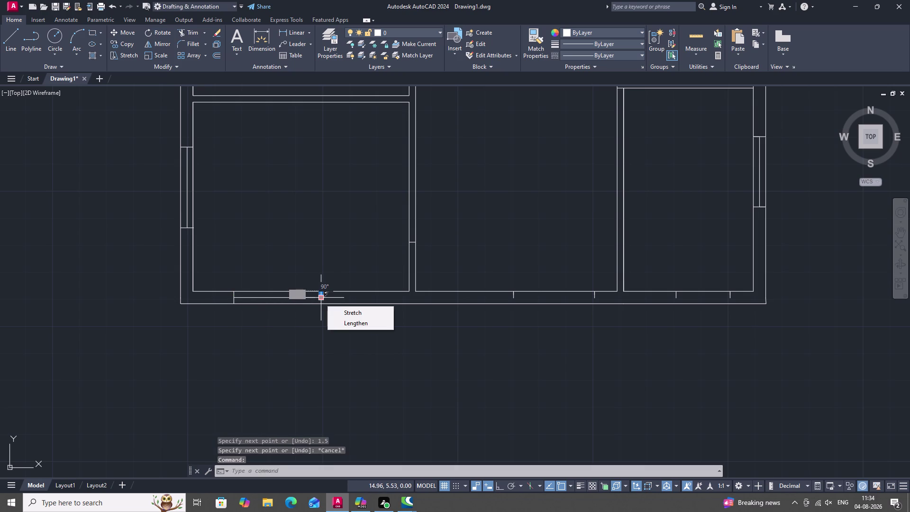
key(Delete)
key(Delete)
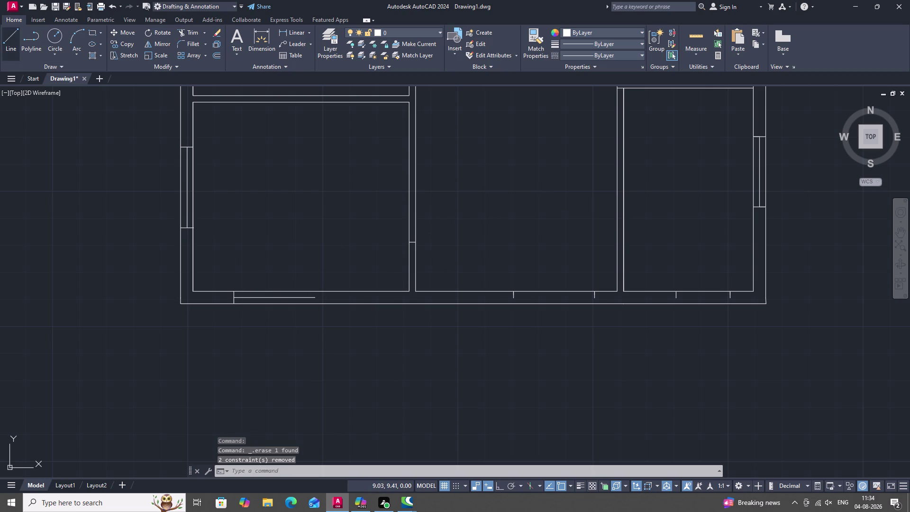
drag(0, 35, 17, 43)
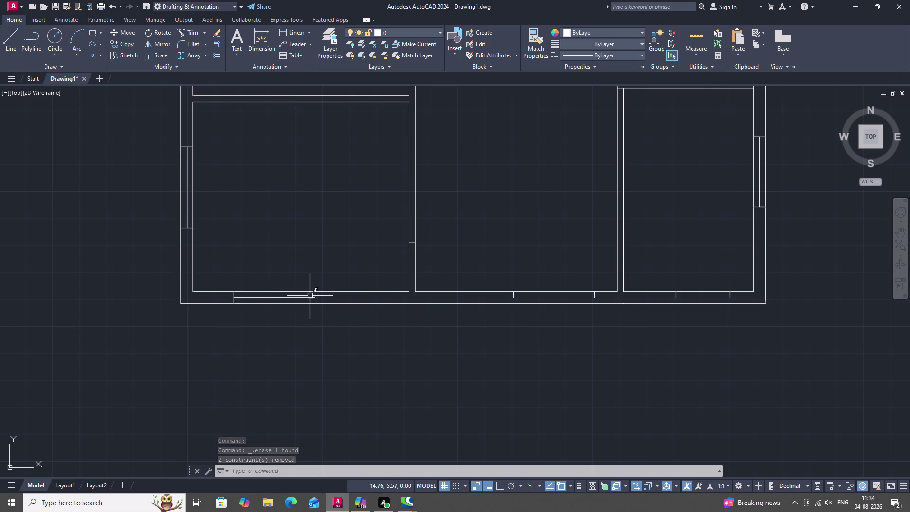
key(space)
key(Escape)
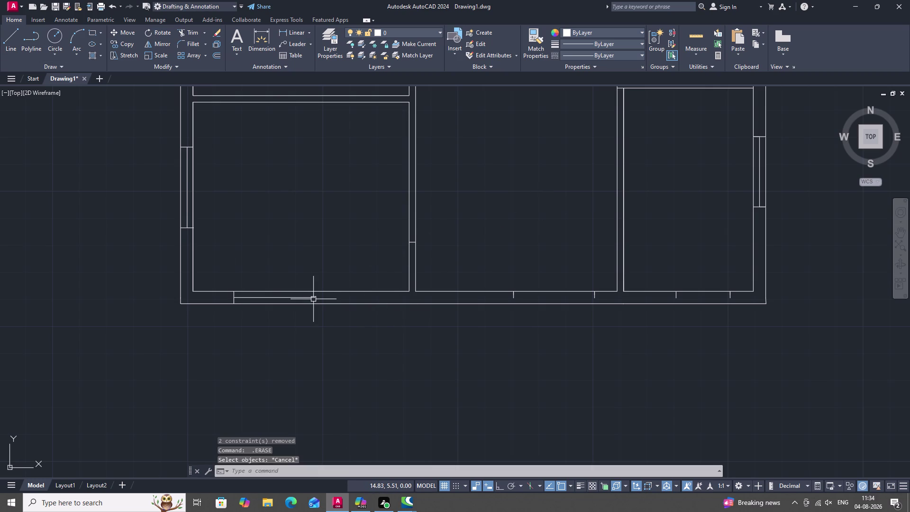
Draw the right edge line of the left room's window across its bottom wall.
key(l)
key(space)
click(314, 298)
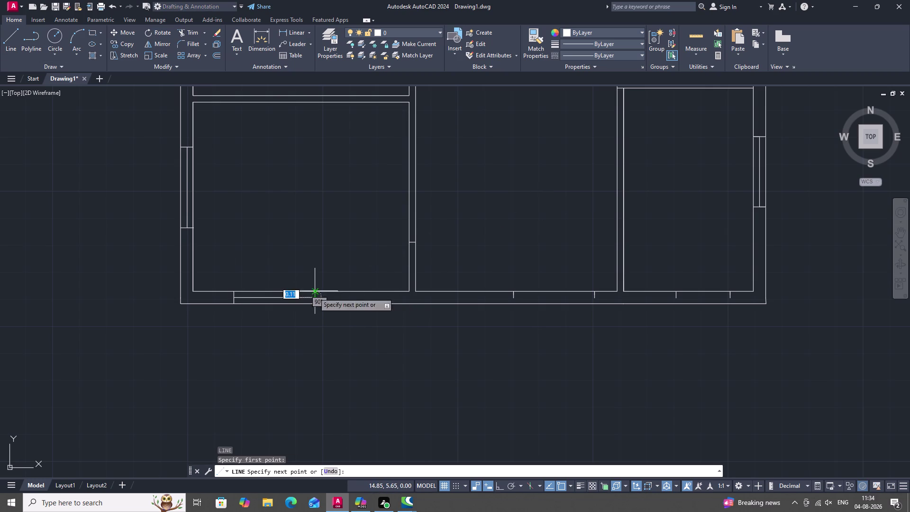
click(314, 292)
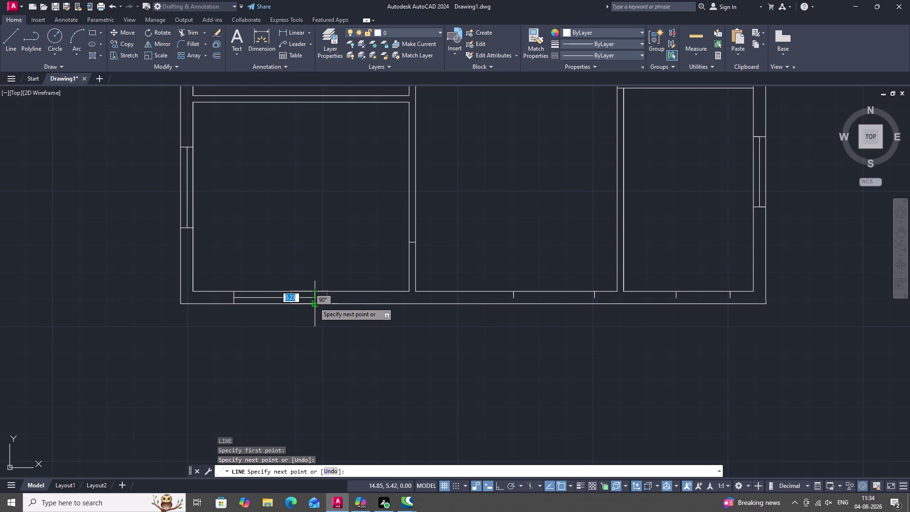
click(313, 303)
key(space)
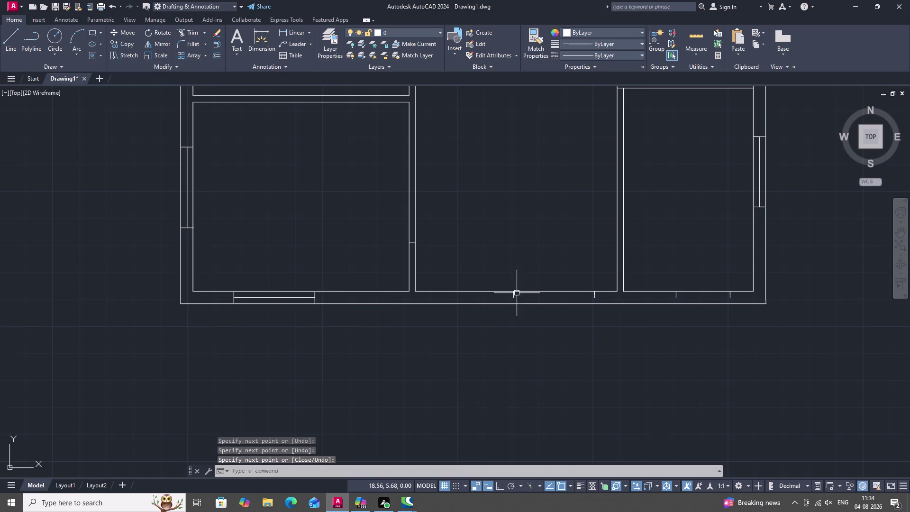
Draw the left edge line of the middle room's window across its bottom wall.
scroll(down, 3)
middle_drag(521, 299, 424, 305)
scroll(up, 3)
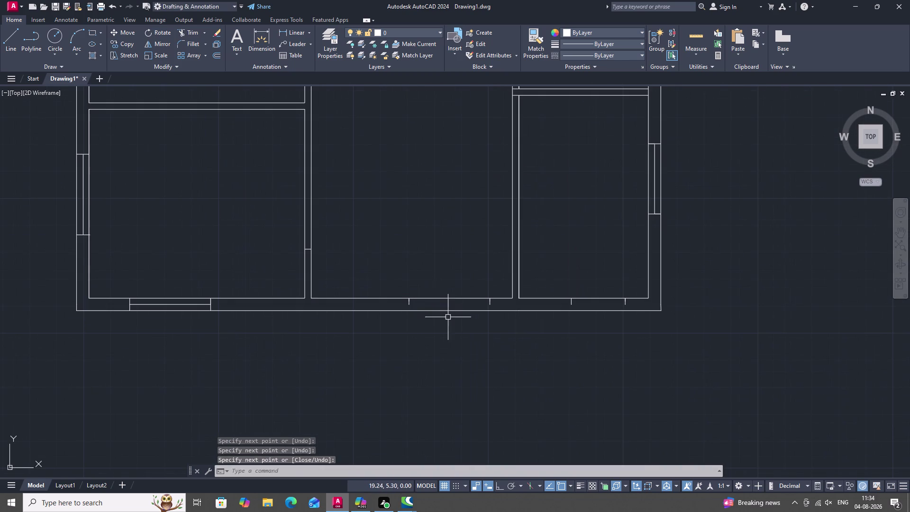
key(l)
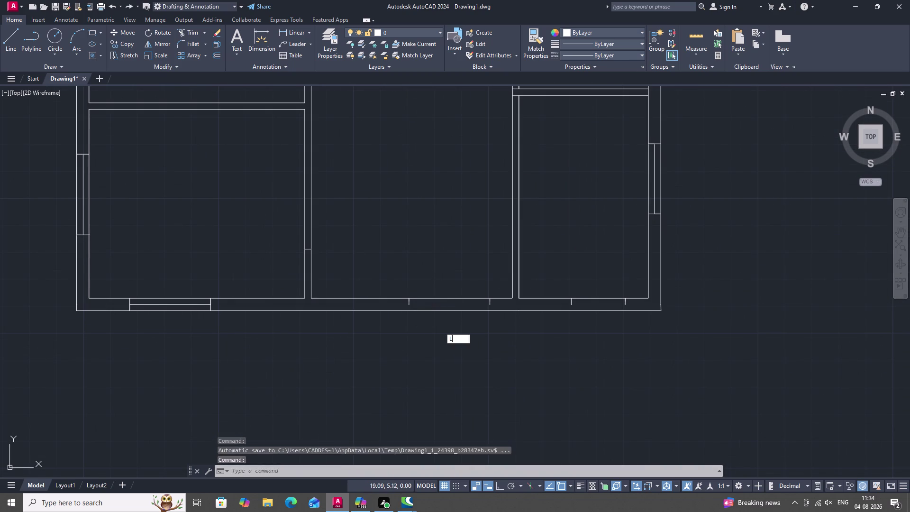
key(space)
click(410, 305)
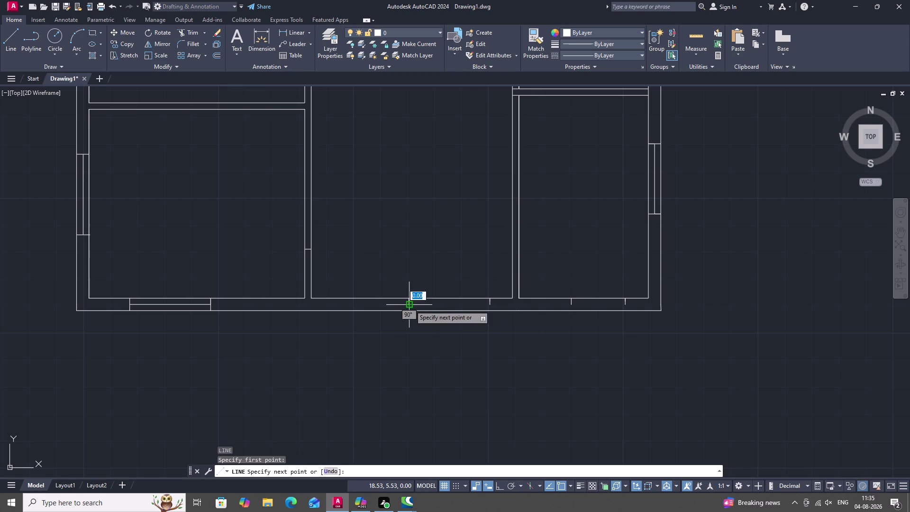
click(410, 310)
key(space)
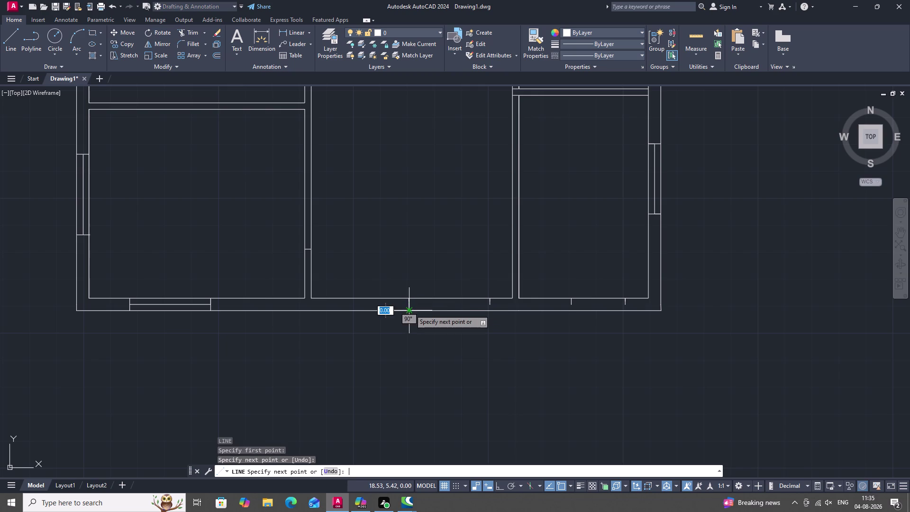
Add the middle room window's sill line and its right edge line.
key(space)
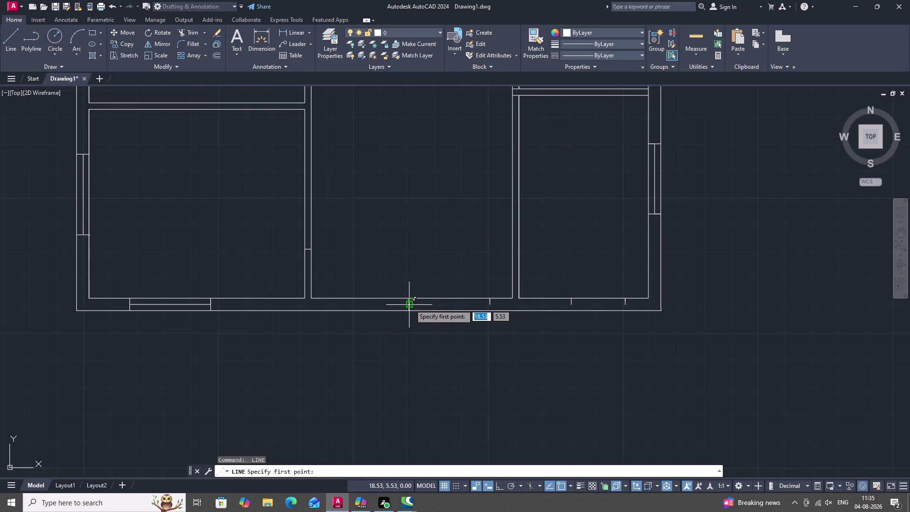
click(410, 304)
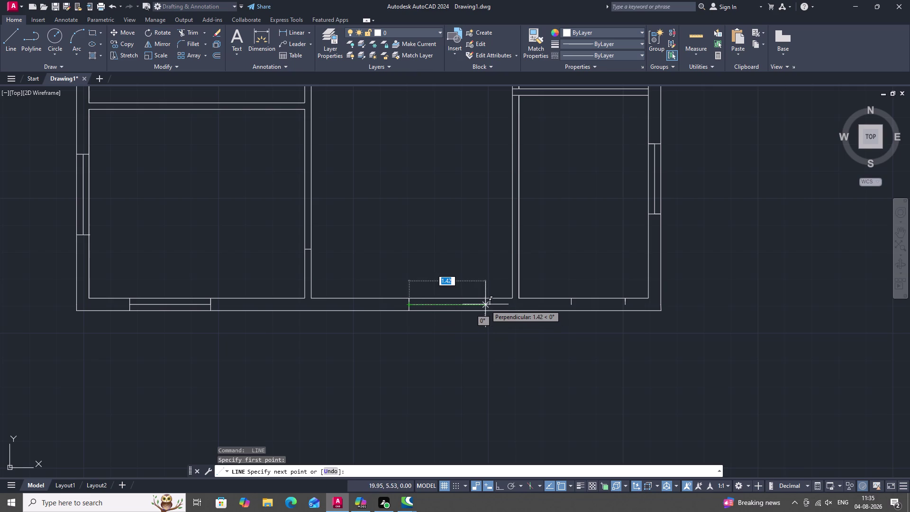
click(488, 305)
key(space)
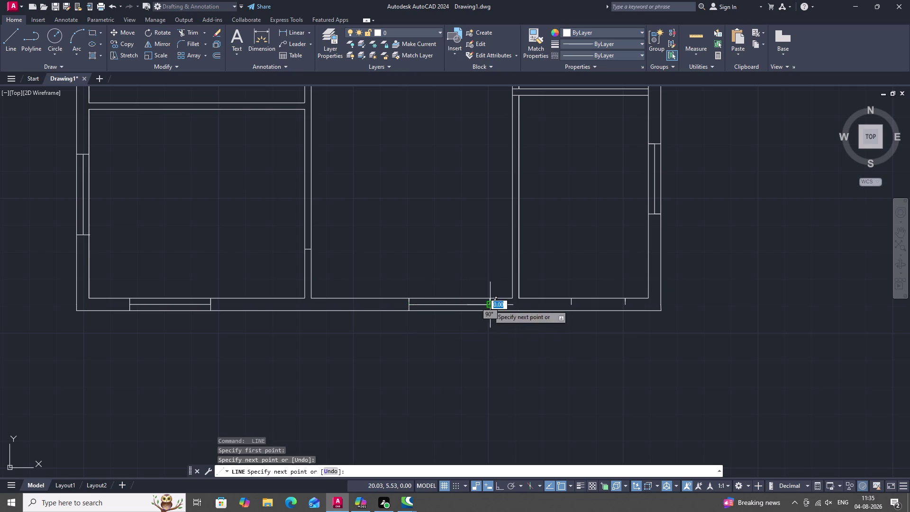
key(space)
click(490, 304)
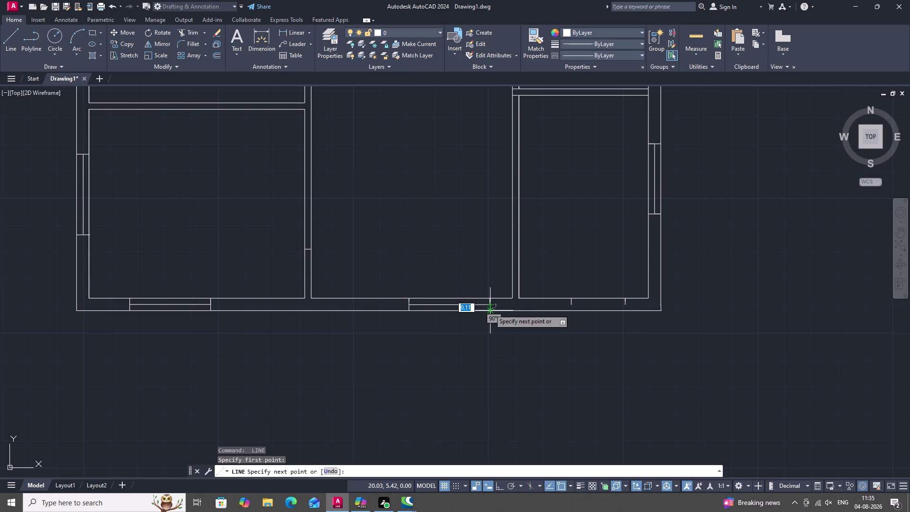
click(490, 310)
key(space)
middle_drag(584, 298, 578, 297)
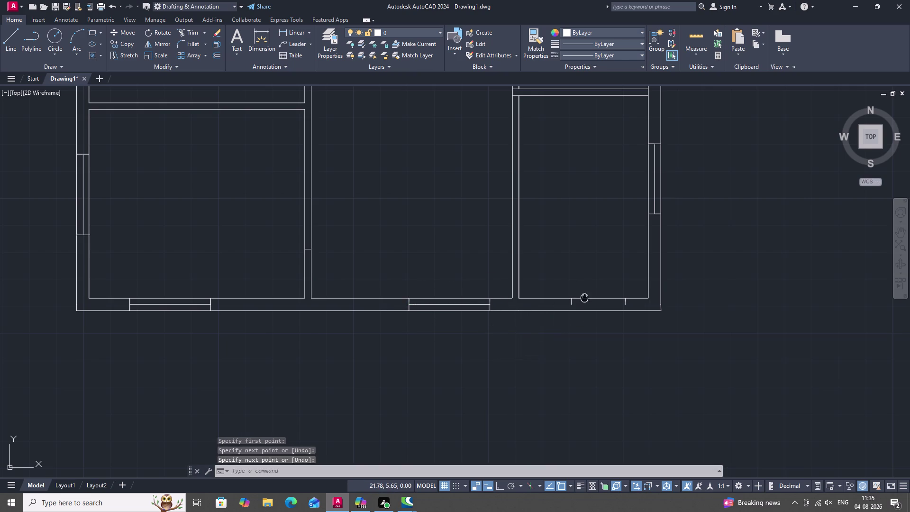
Draw the left and right edge lines of the right room's window across its wall.
middle_drag(578, 297, 459, 315)
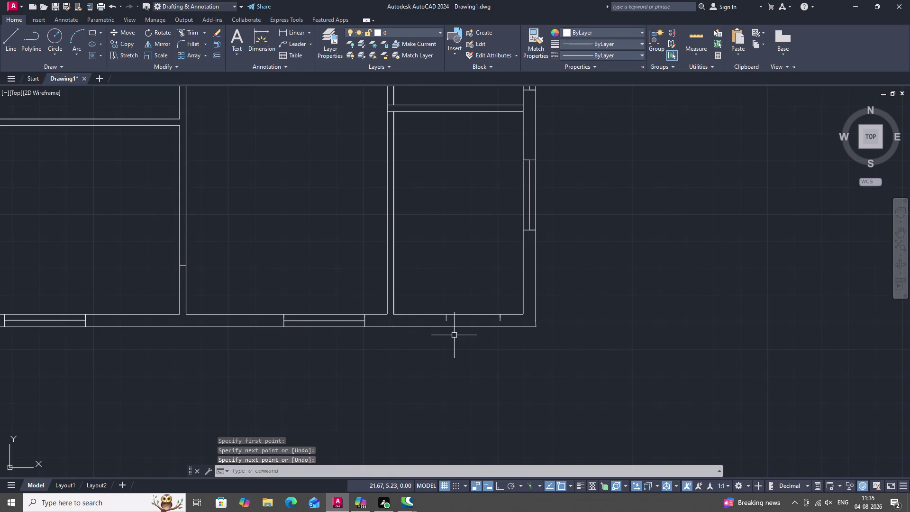
key(l)
key(space)
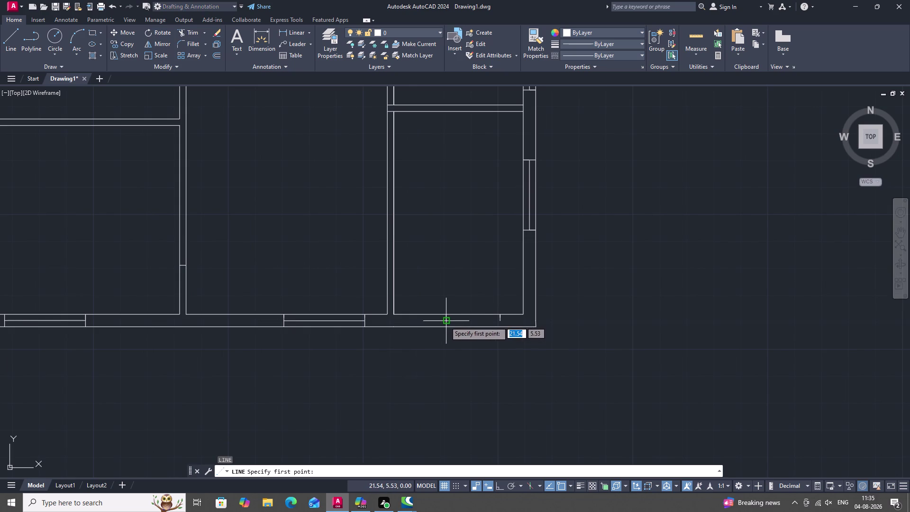
click(445, 321)
click(447, 325)
key(space)
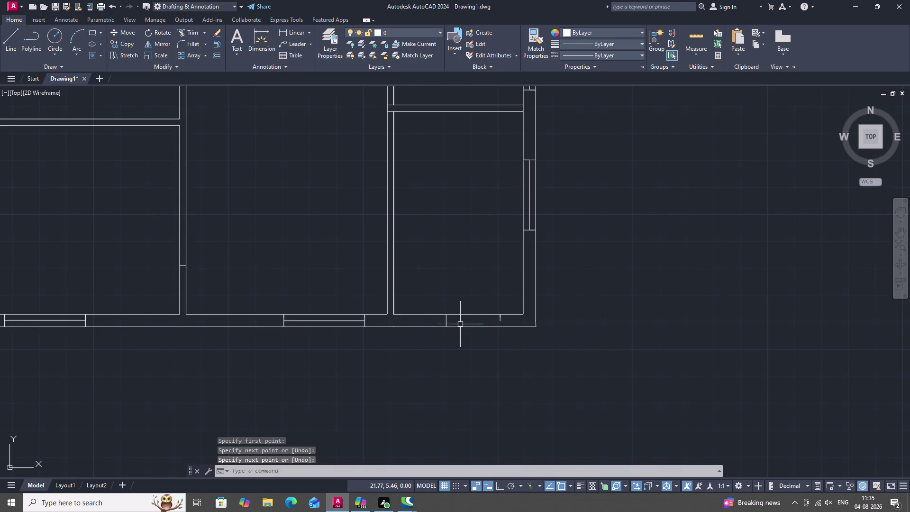
key(space)
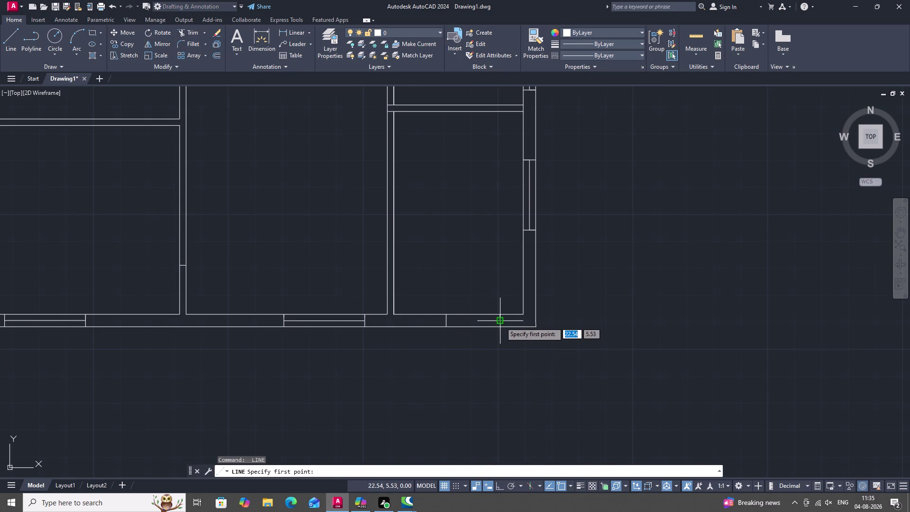
double_click(500, 322)
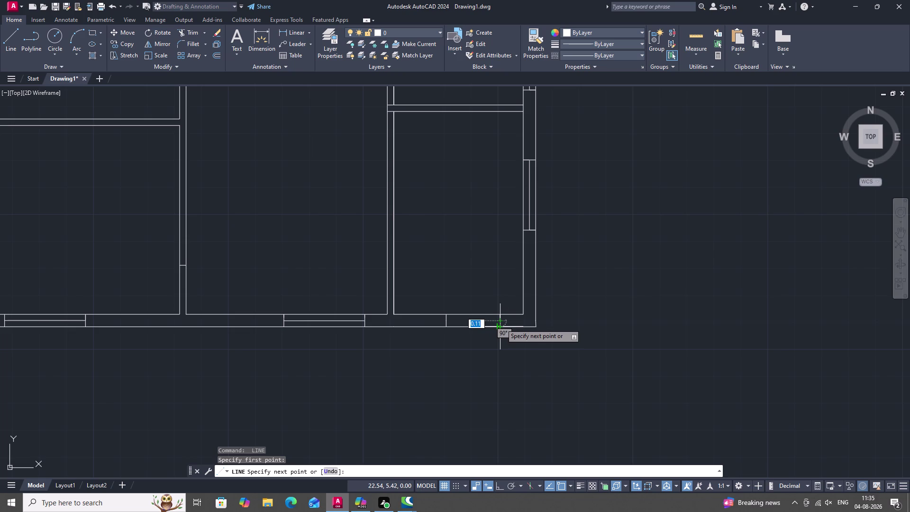
click(501, 327)
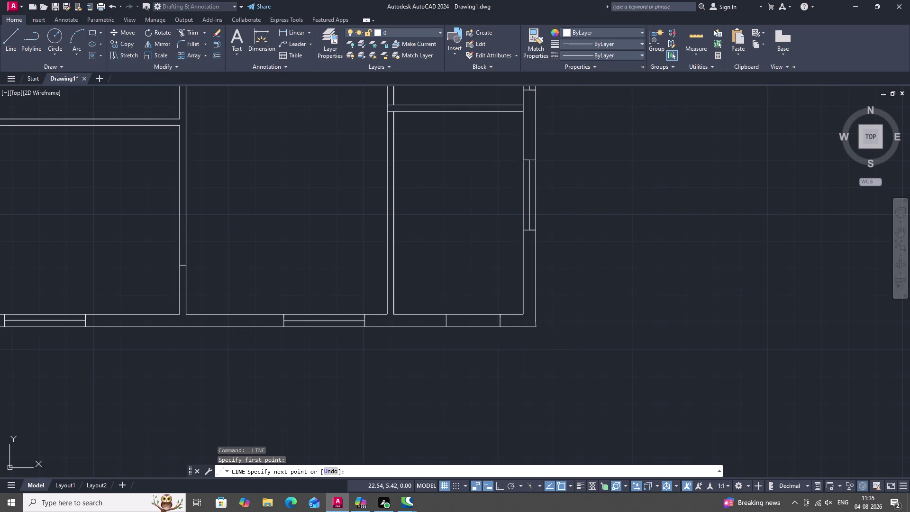
key(space)
Draw the right room window's sill line between its two edges, then zoom out.
key(space)
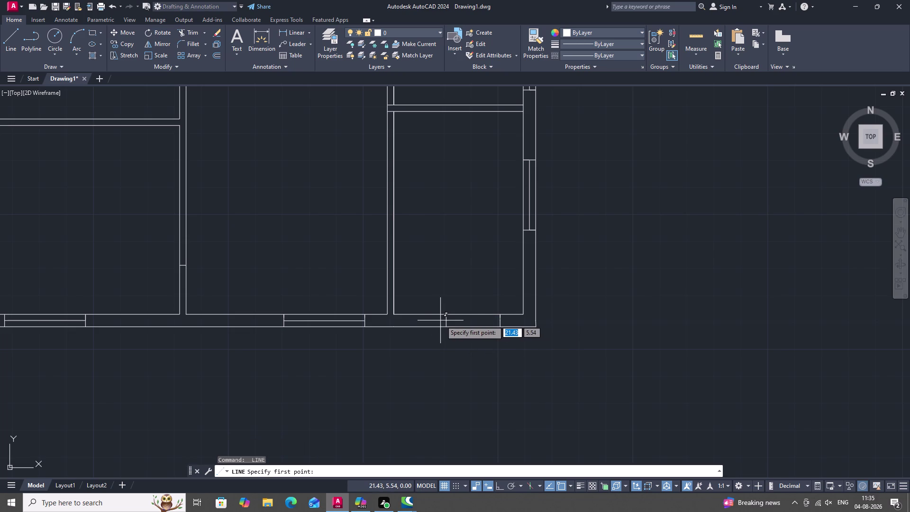
click(446, 320)
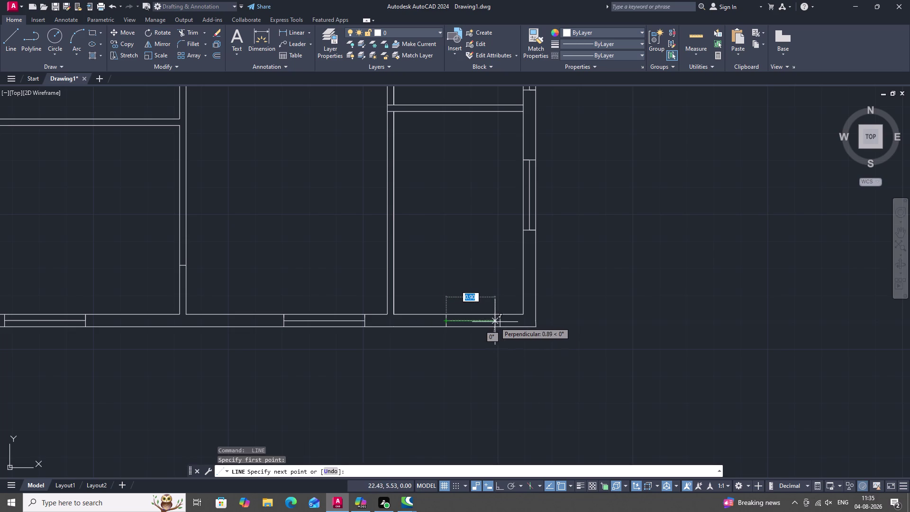
click(500, 322)
key(space)
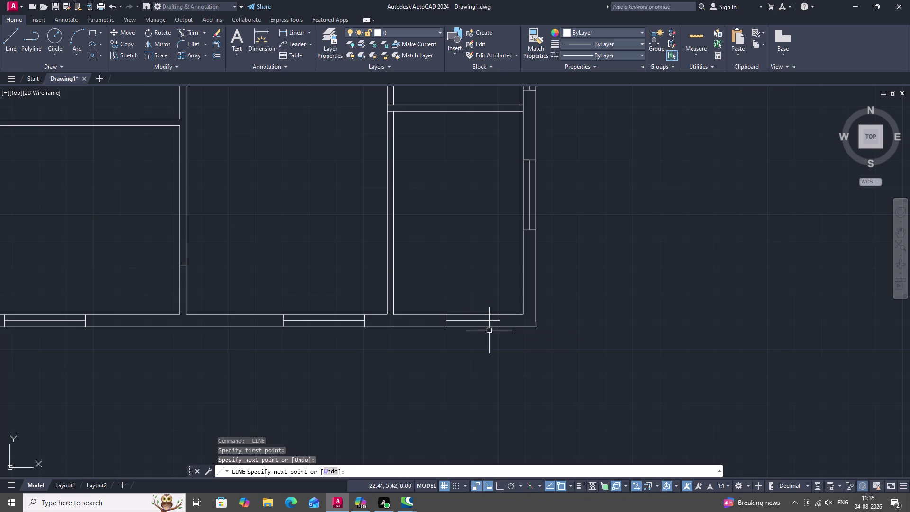
scroll(down, 3)
middle_drag(378, 301, 380, 302)
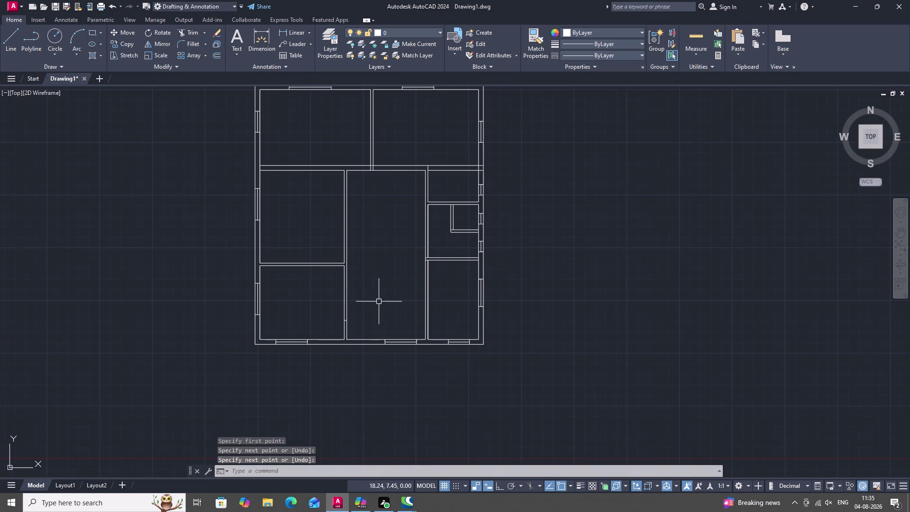
middle_drag(380, 302, 435, 312)
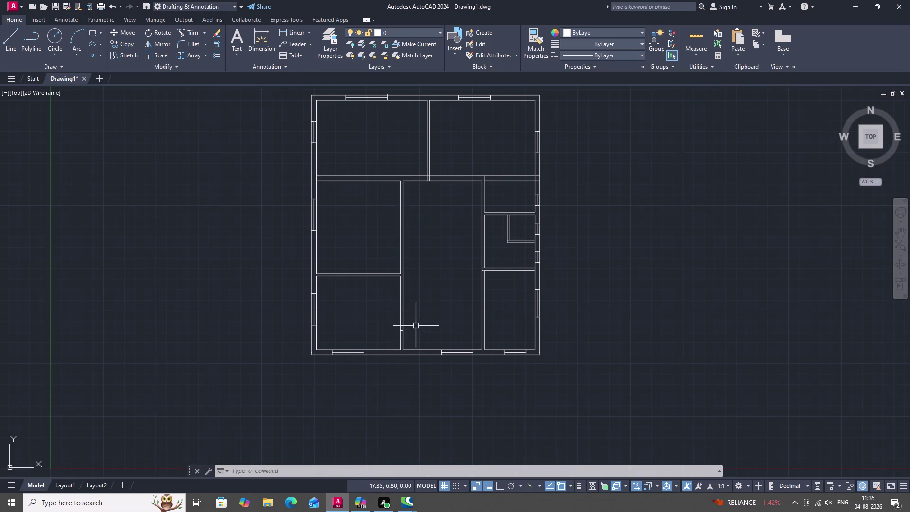
scroll(up, 3)
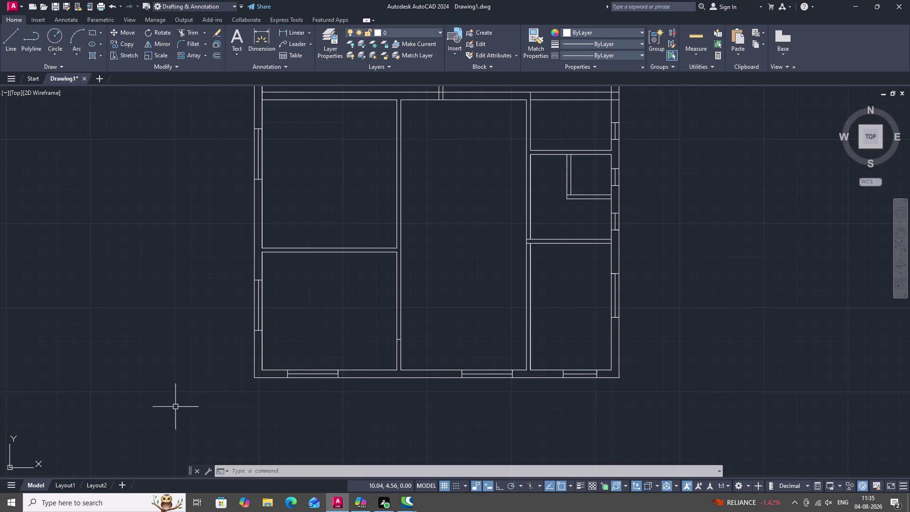
key(l)
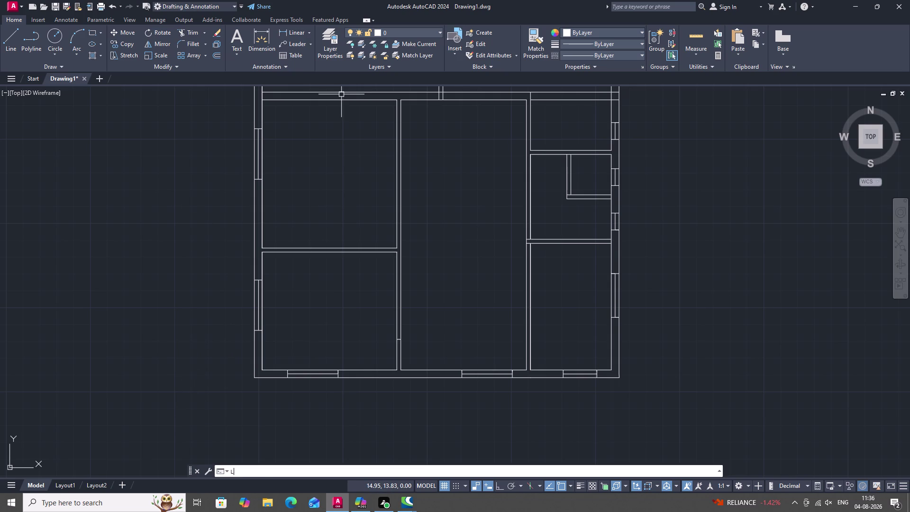
Draw doorway jamb lines 1 unit apart across the wall beside the lower-left room.
key(space)
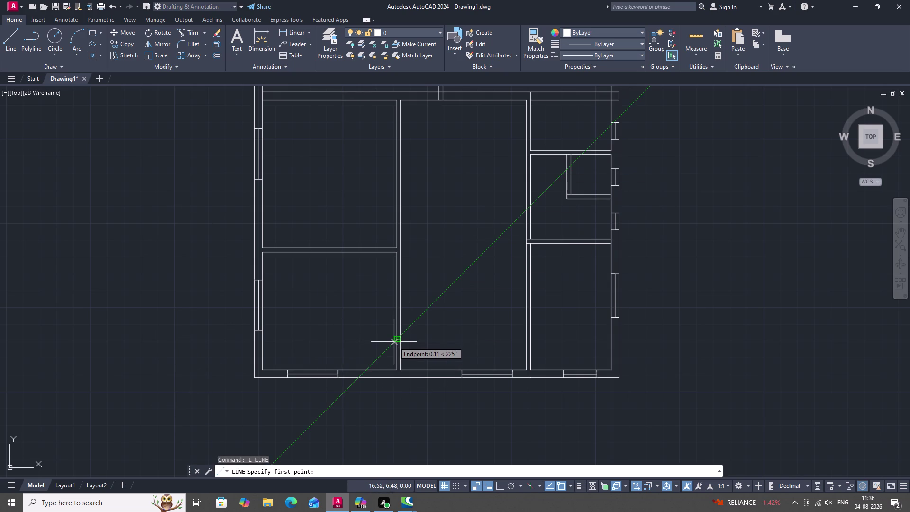
scroll(up, 3)
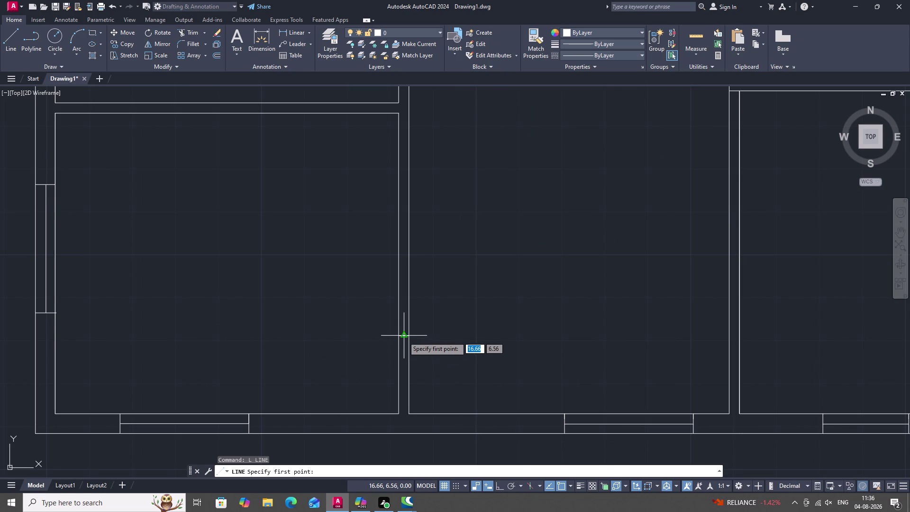
double_click(403, 336)
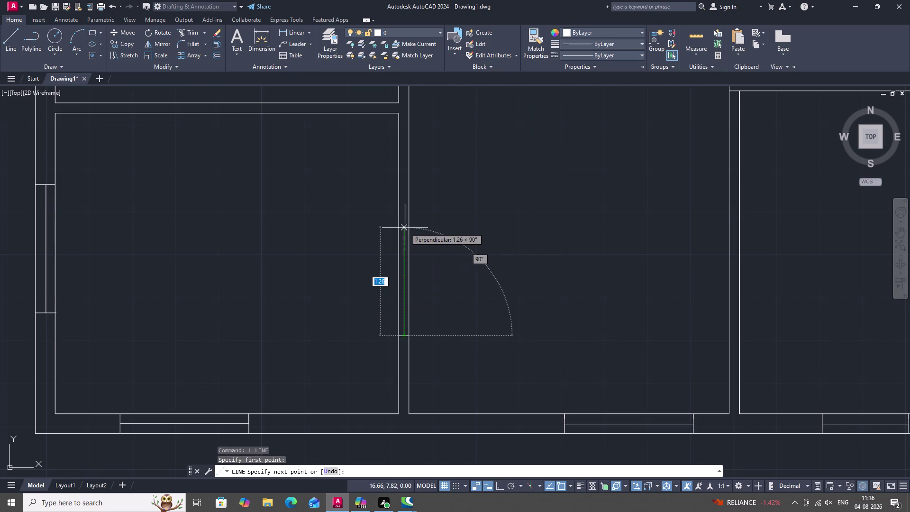
key(1)
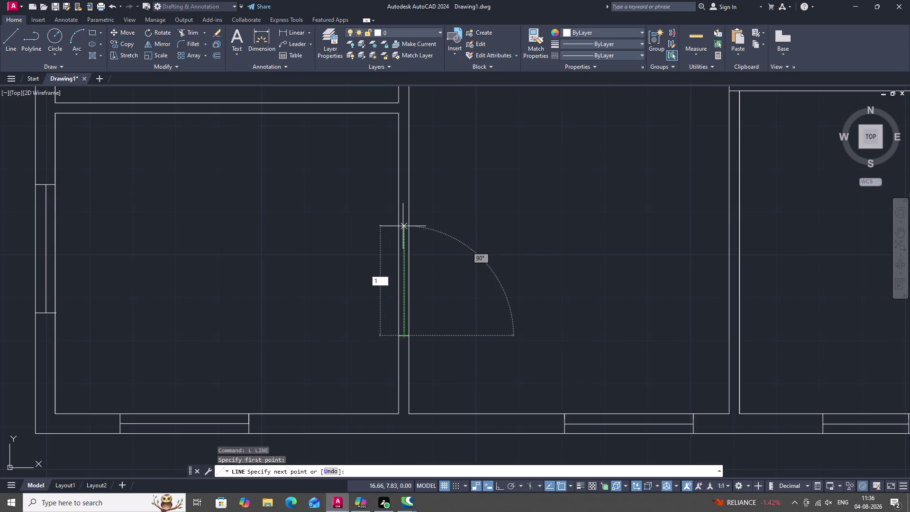
key(space)
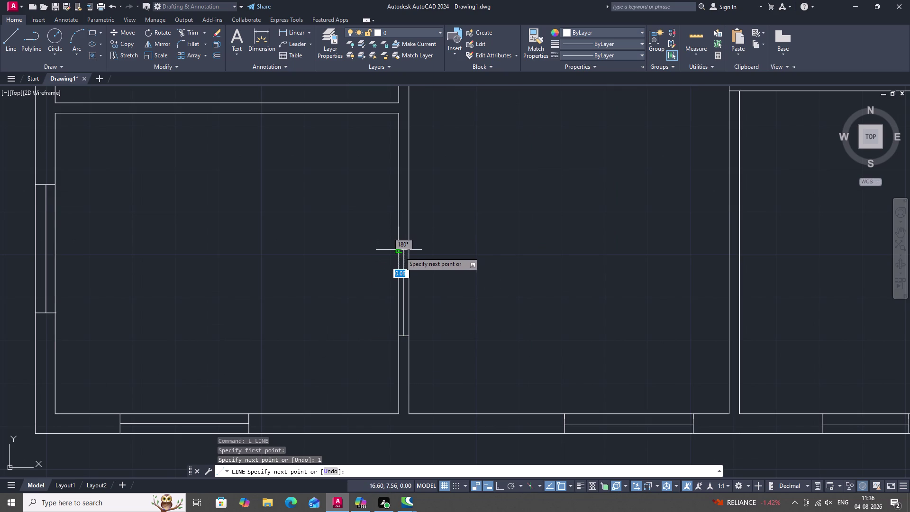
click(399, 251)
click(411, 248)
key(space)
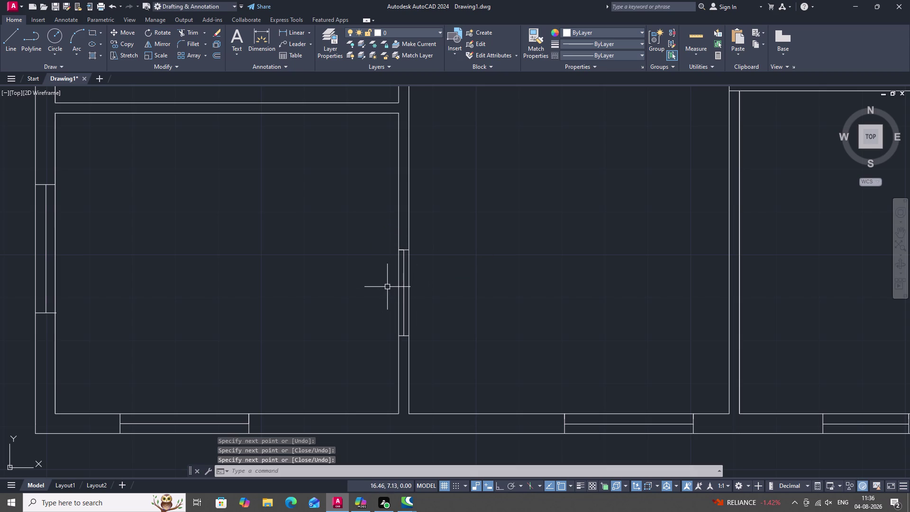
Trim the wall lines between the jambs to open the doorway.
text(TR)
key(space)
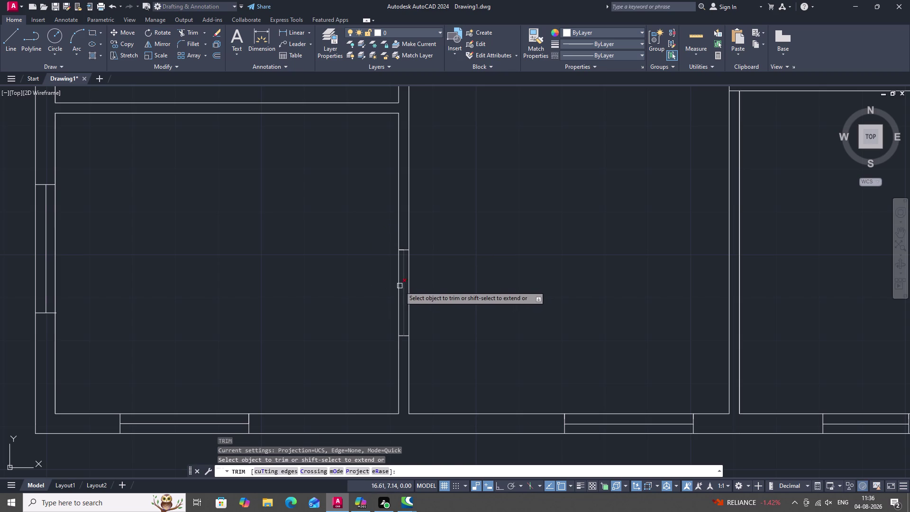
click(401, 286)
click(402, 287)
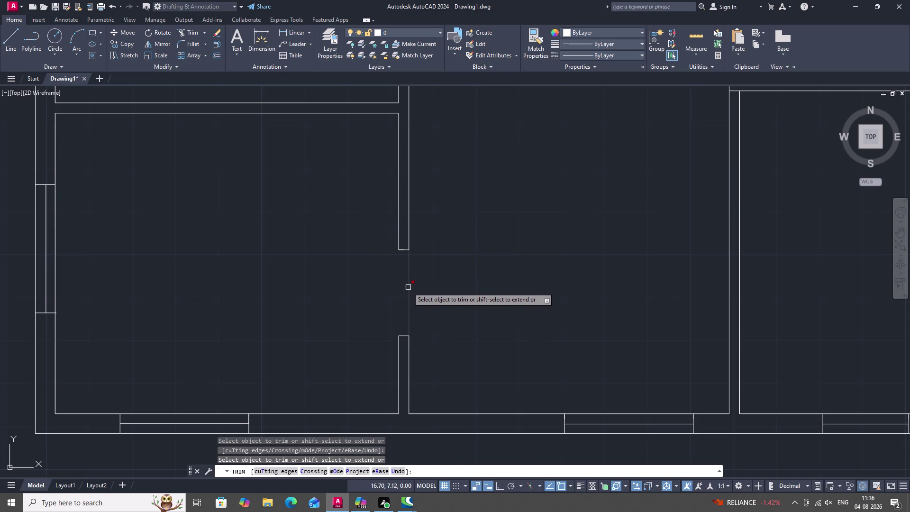
click(410, 285)
scroll(down, 3)
middle_drag(431, 287, 335, 297)
key(space)
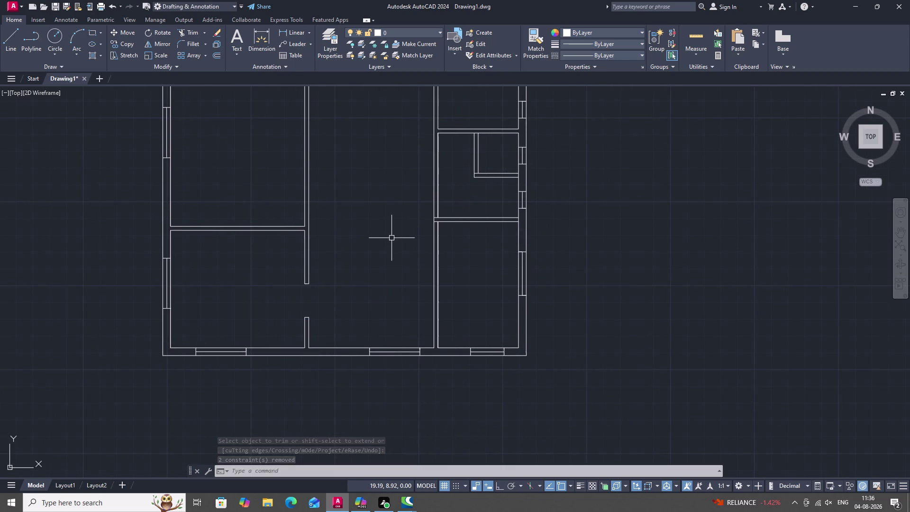
Draw 0.5-unit jamb lines across the central hall's right wall.
key(l)
key(space)
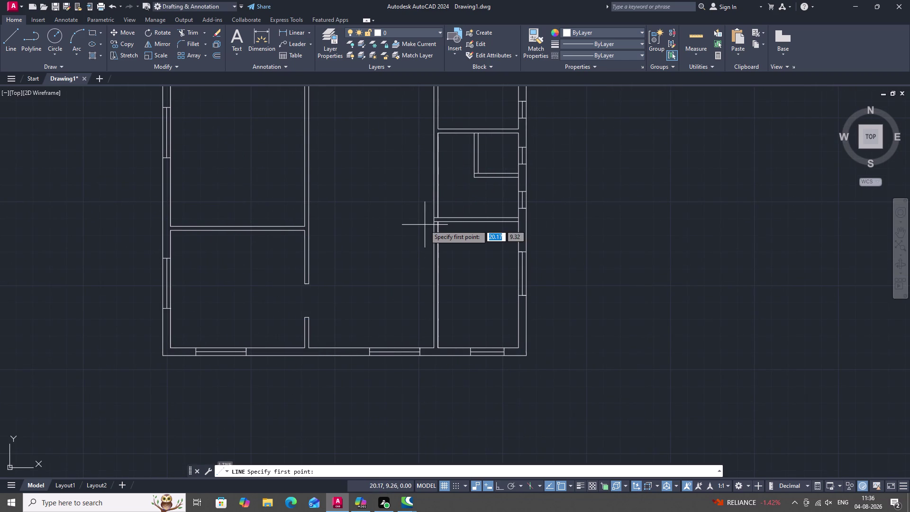
click(434, 223)
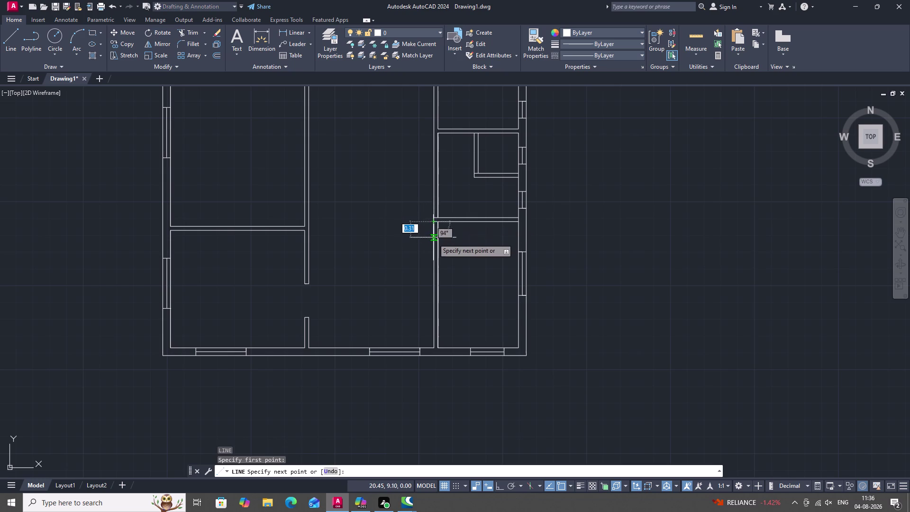
text(0.)
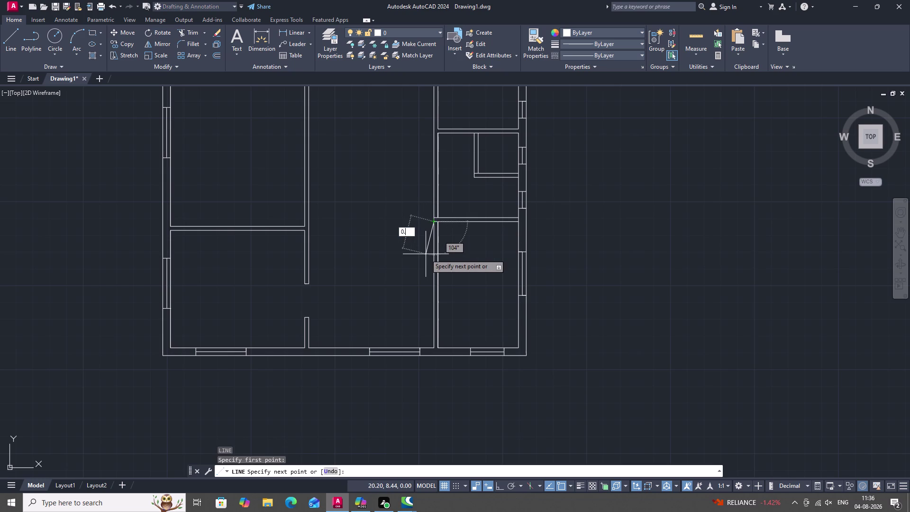
text(5)
key(space)
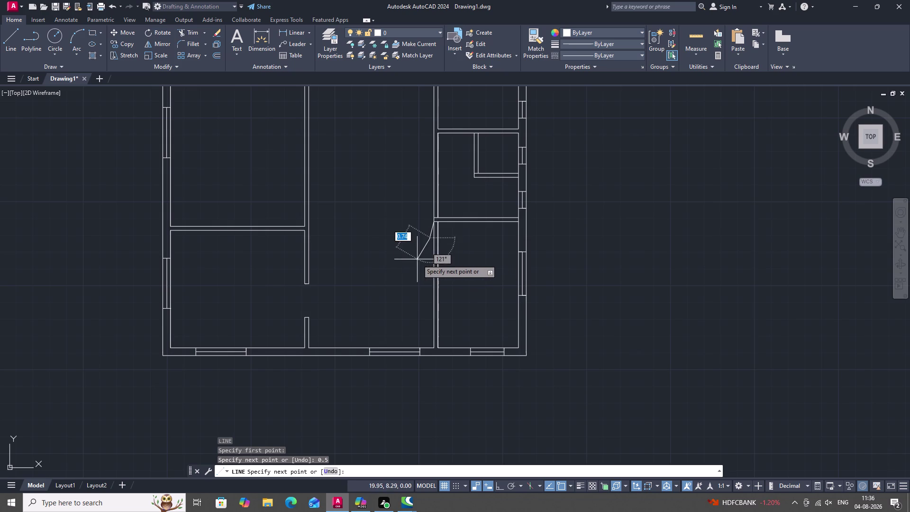
key(space)
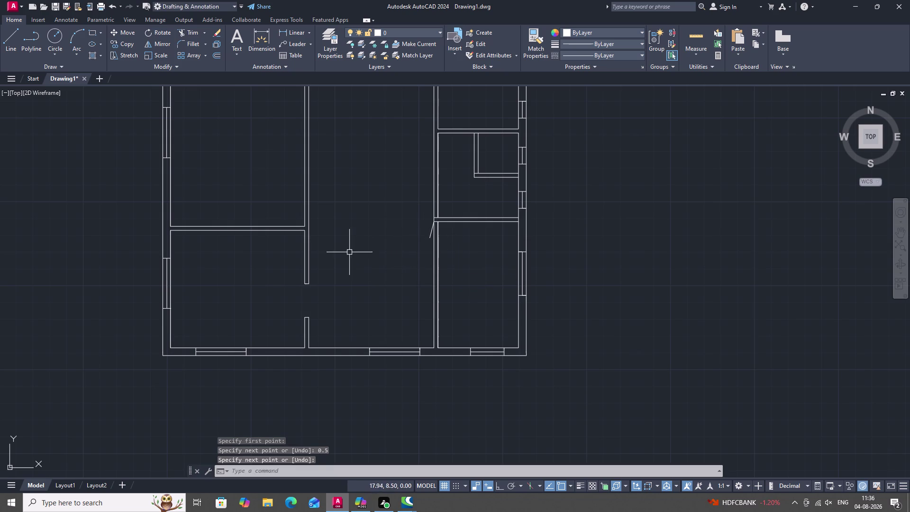
key(space)
key(Escape)
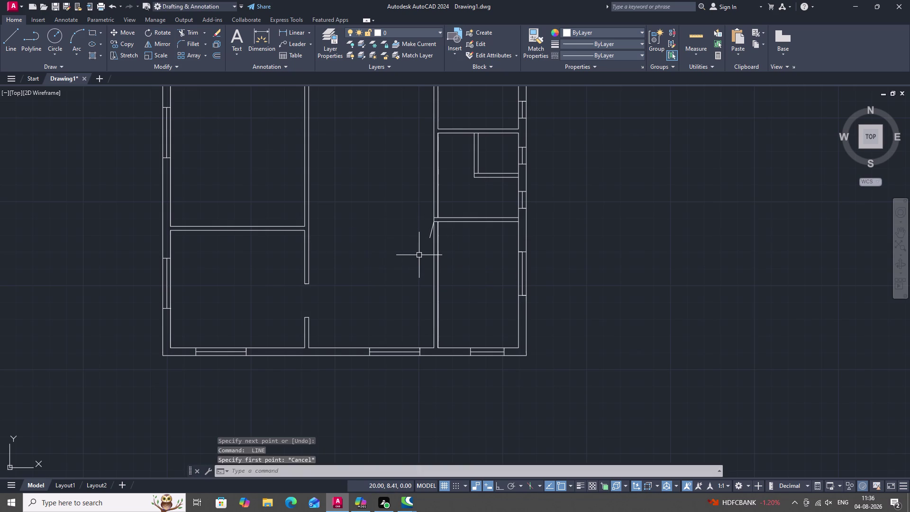
key(space)
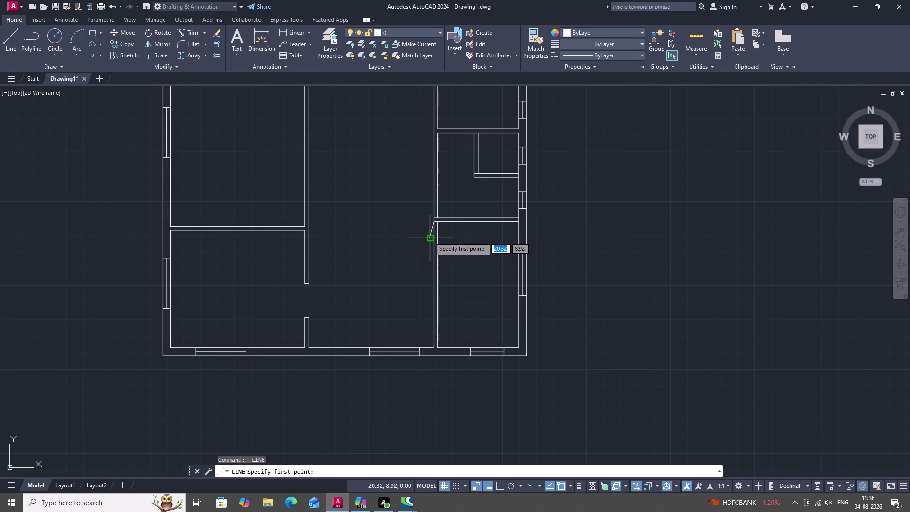
click(429, 237)
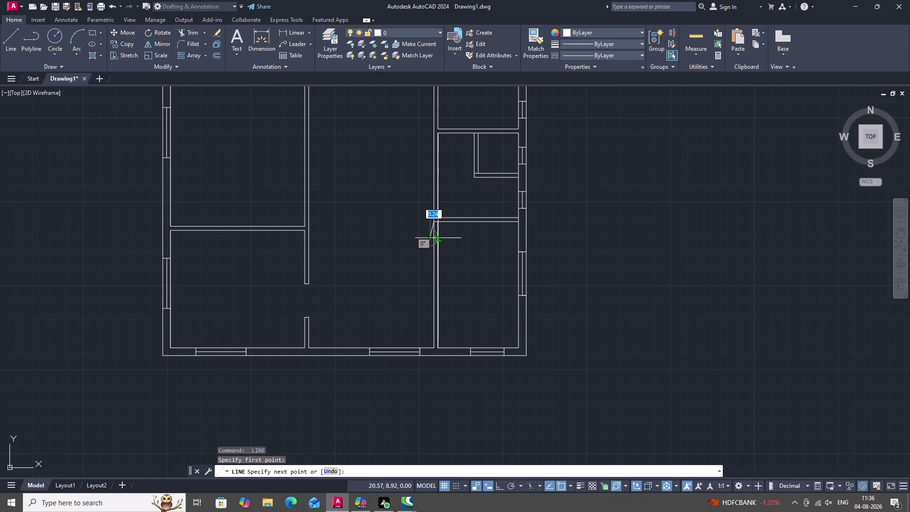
click(440, 238)
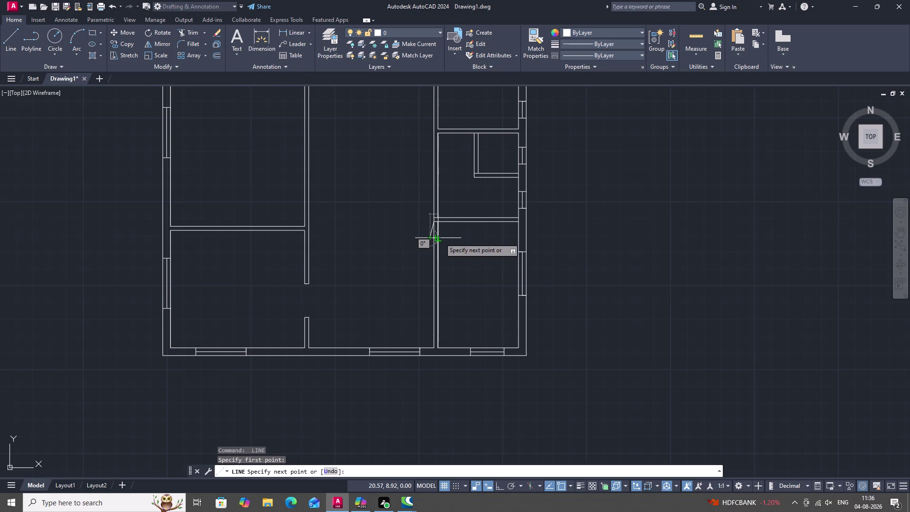
key(space)
key(Escape)
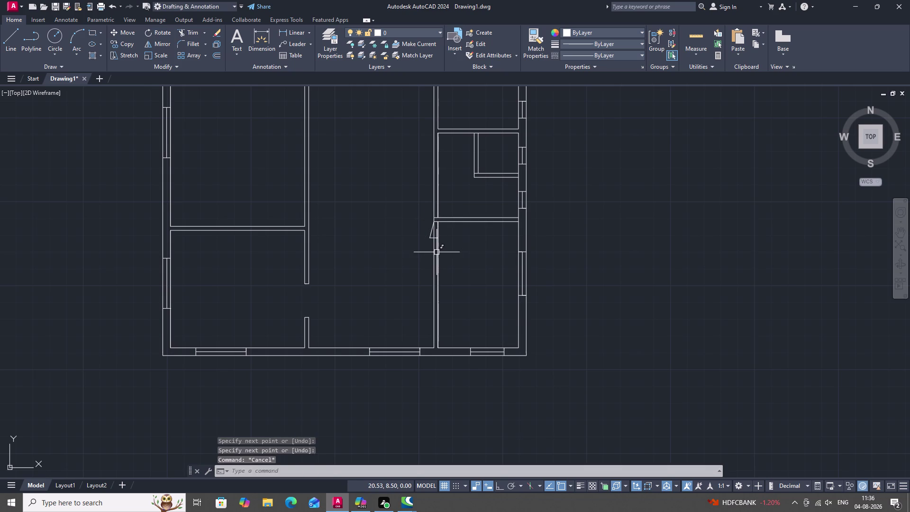
Trim away the wall lines and stray pieces between the jambs.
key(t)
key(r)
key(space)
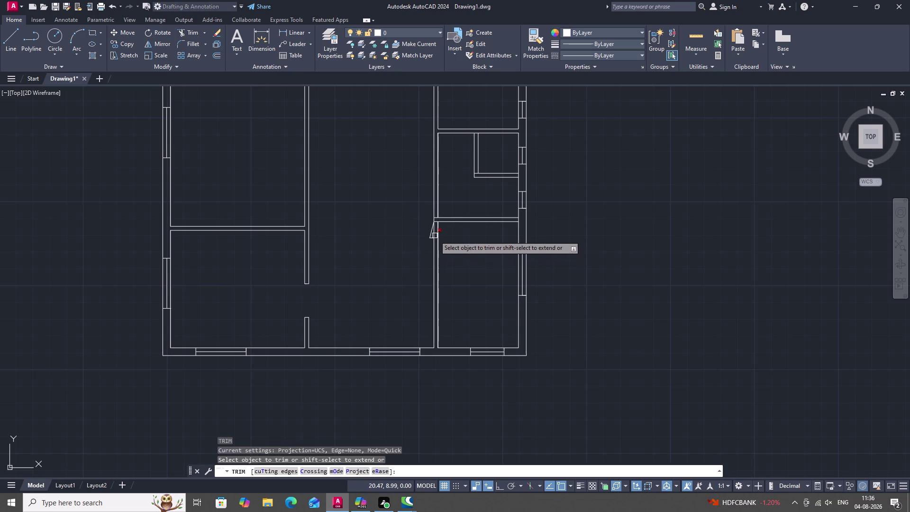
click(433, 232)
click(433, 232)
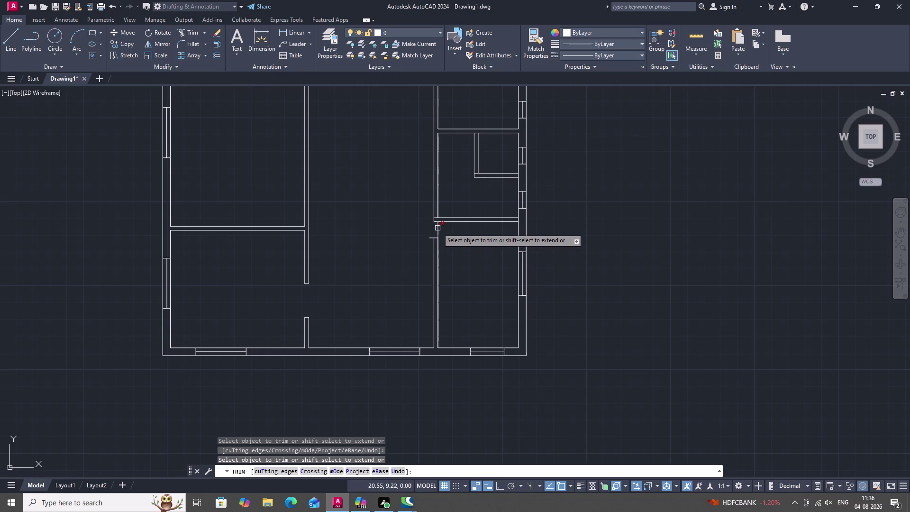
click(438, 228)
click(438, 229)
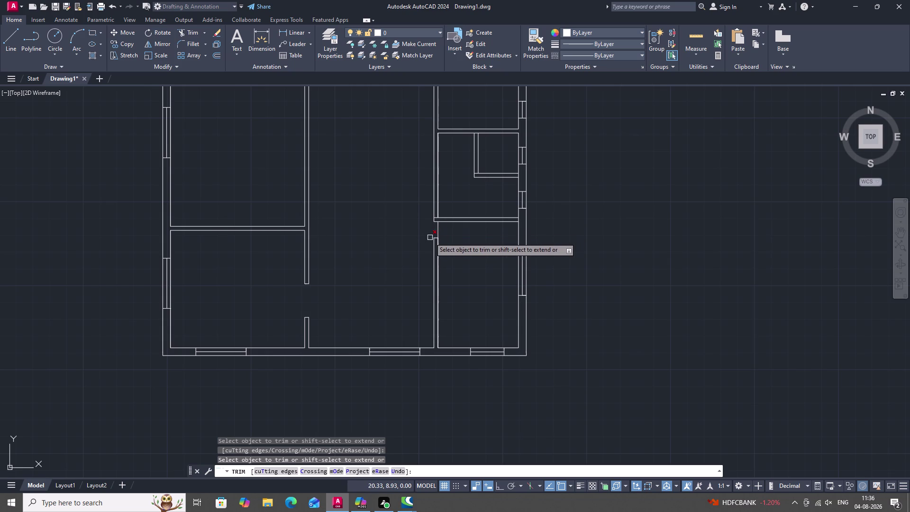
click(430, 237)
click(437, 230)
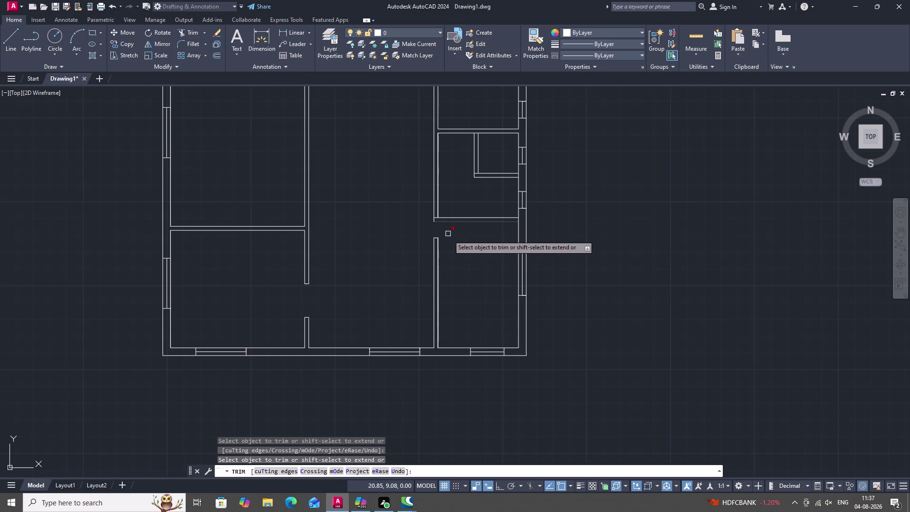
scroll(down, 3)
middle_drag(452, 242, 460, 317)
key(Escape)
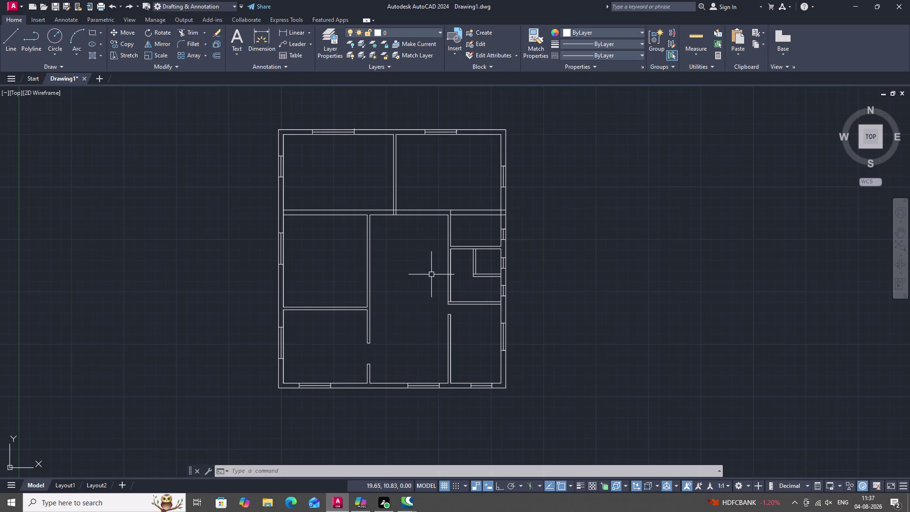
Draw a short perpendicular jamb line across the hall's right wall, then show the whole plan.
scroll(down, 3)
middle_drag(438, 283, 434, 316)
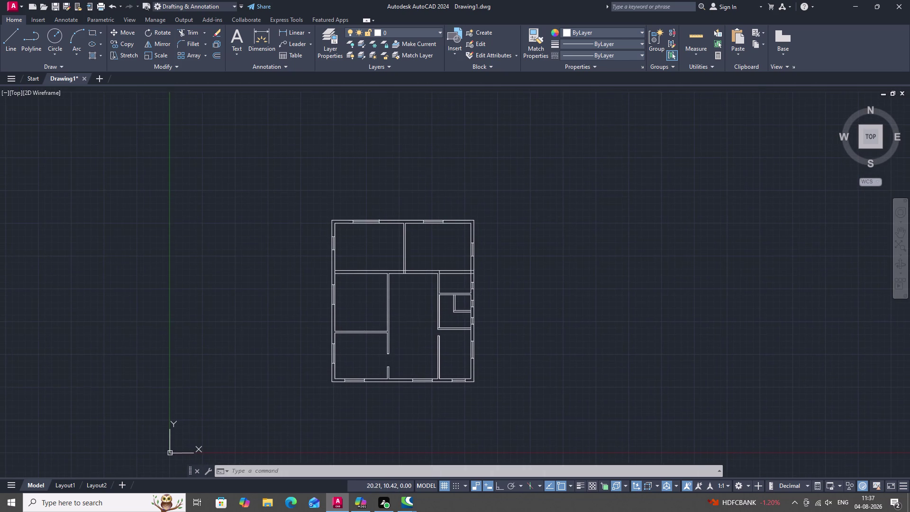
middle_drag(433, 333, 431, 280)
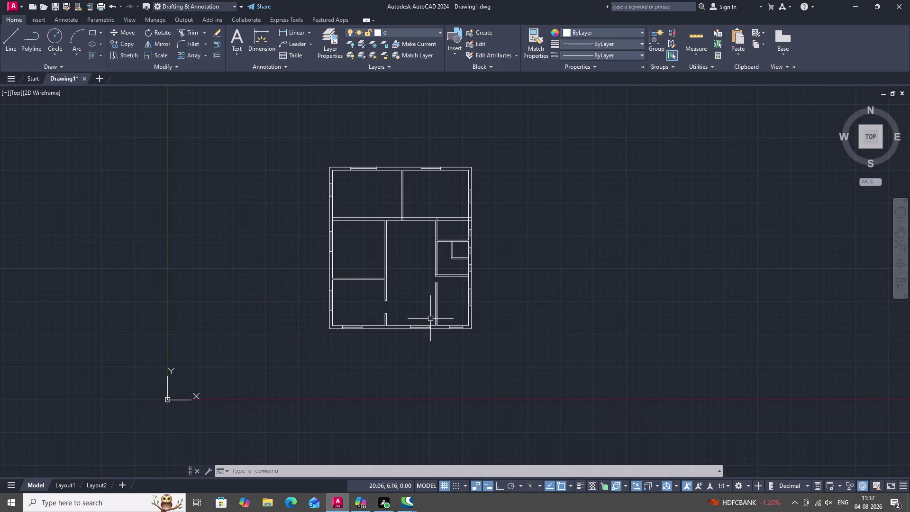
scroll(up, 3)
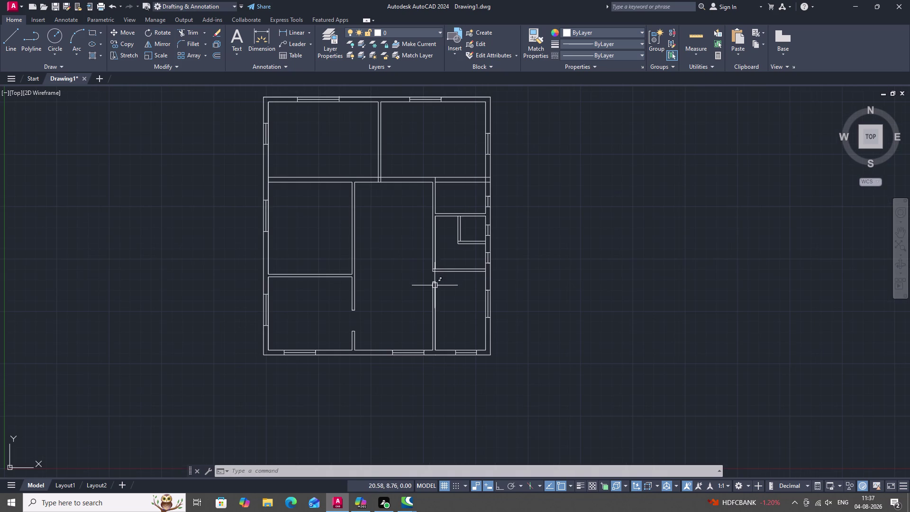
scroll(up, 3)
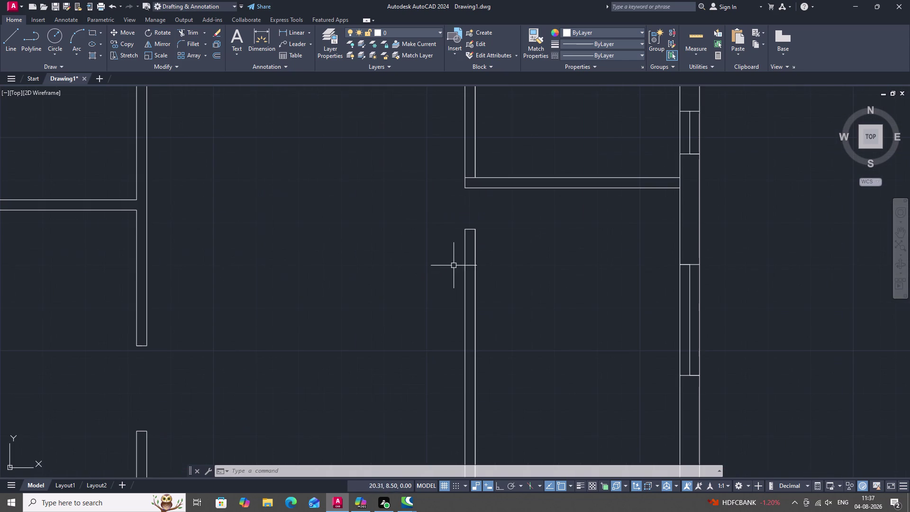
text(L)
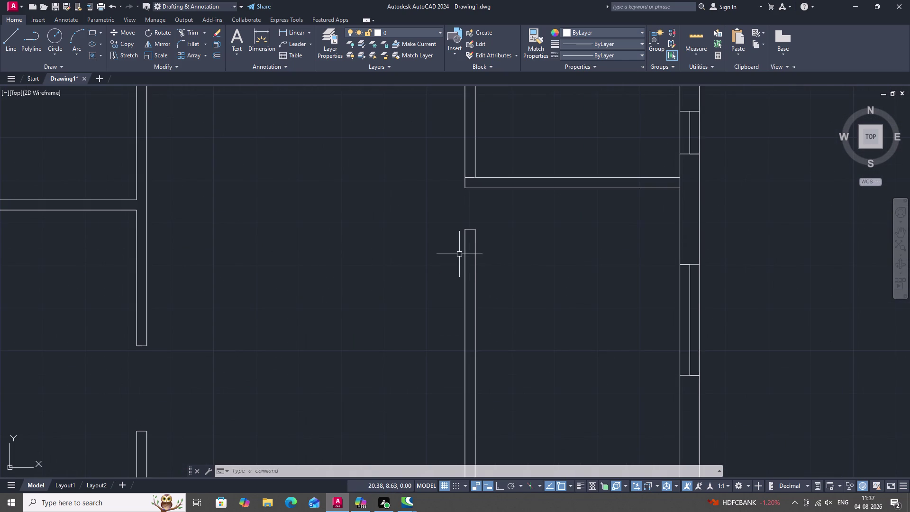
key(space)
double_click(465, 257)
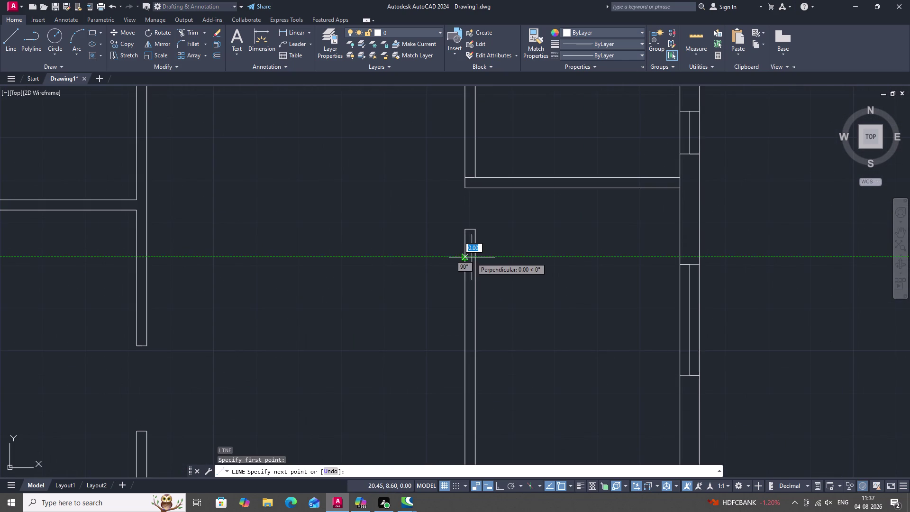
click(475, 257)
key(space)
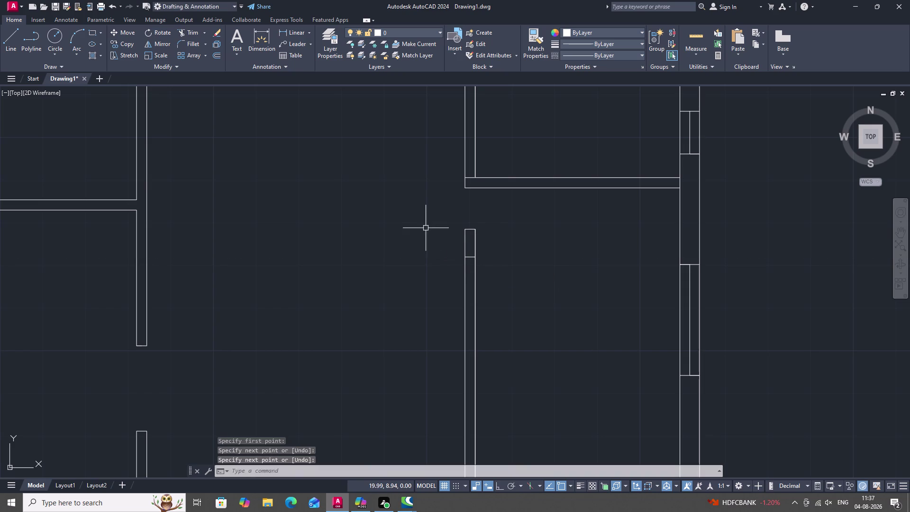
scroll(down, 3)
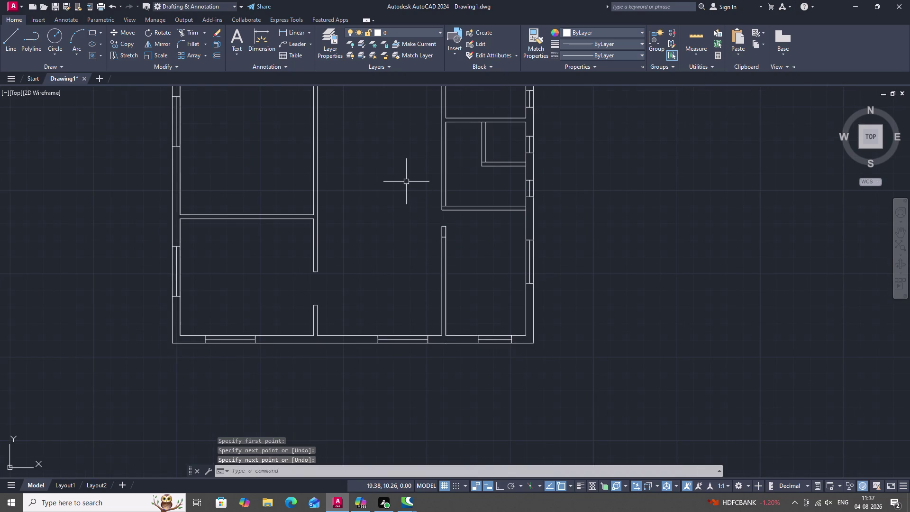
middle_drag(408, 181, 411, 233)
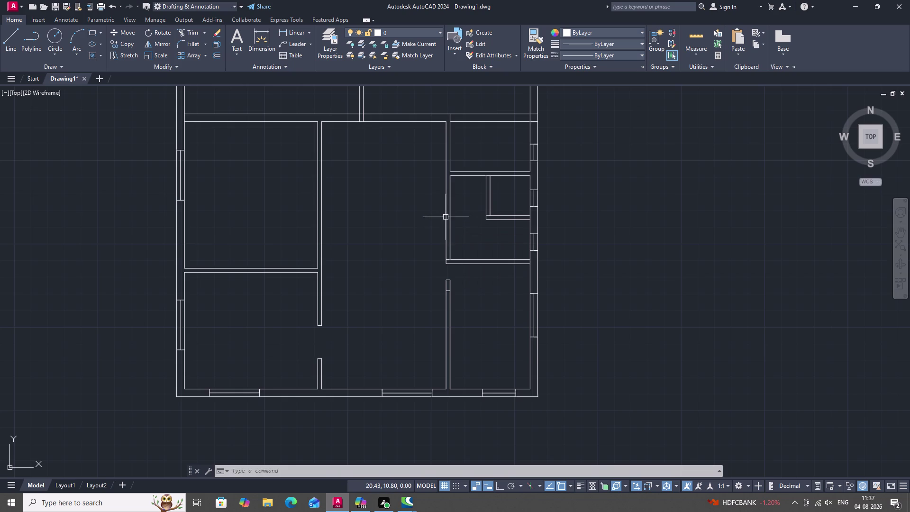
Extend the small right room's four partition lines across to its left wall.
text(E)
text(X)
key(space)
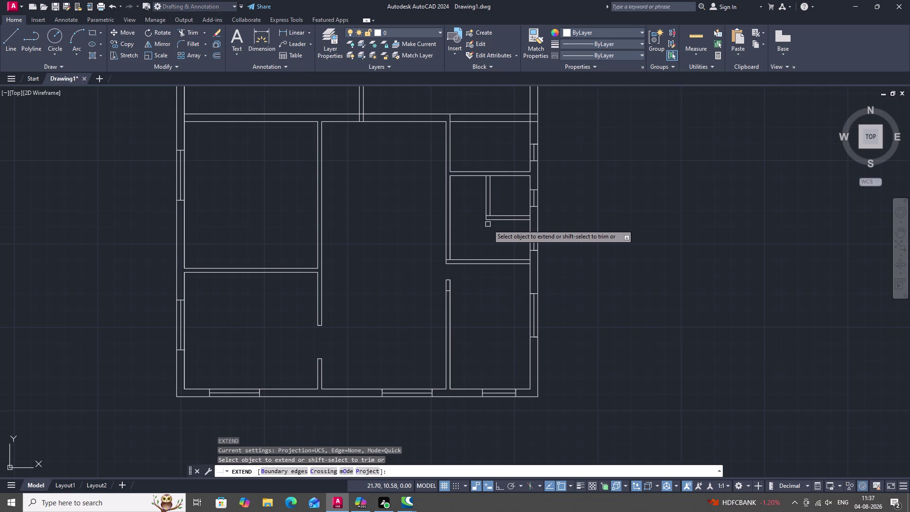
click(491, 221)
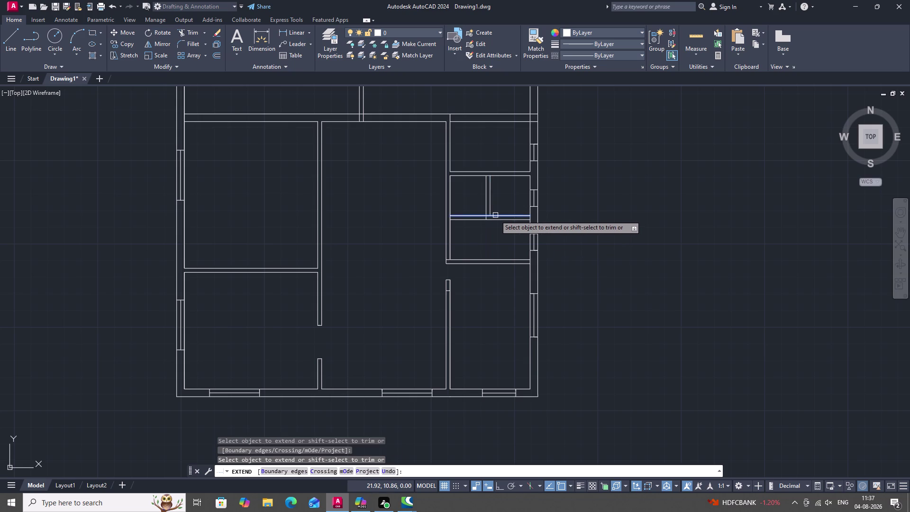
click(495, 216)
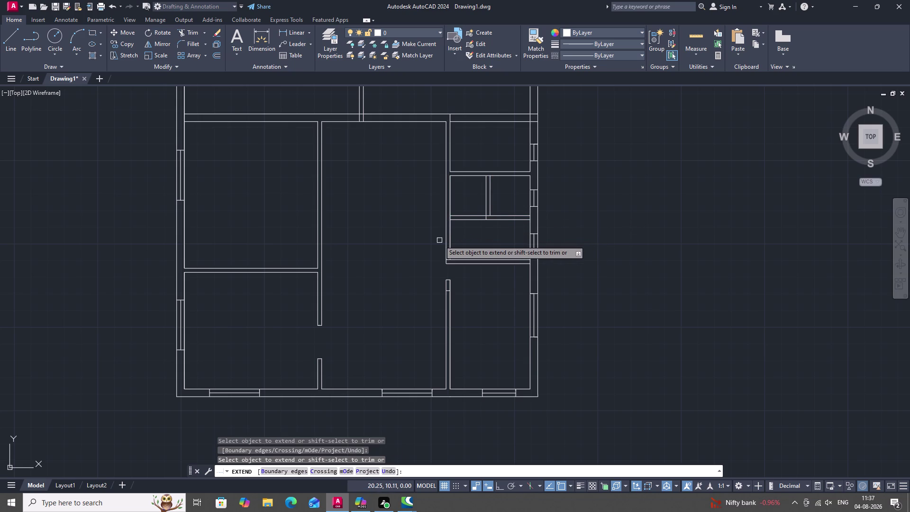
key(Escape)
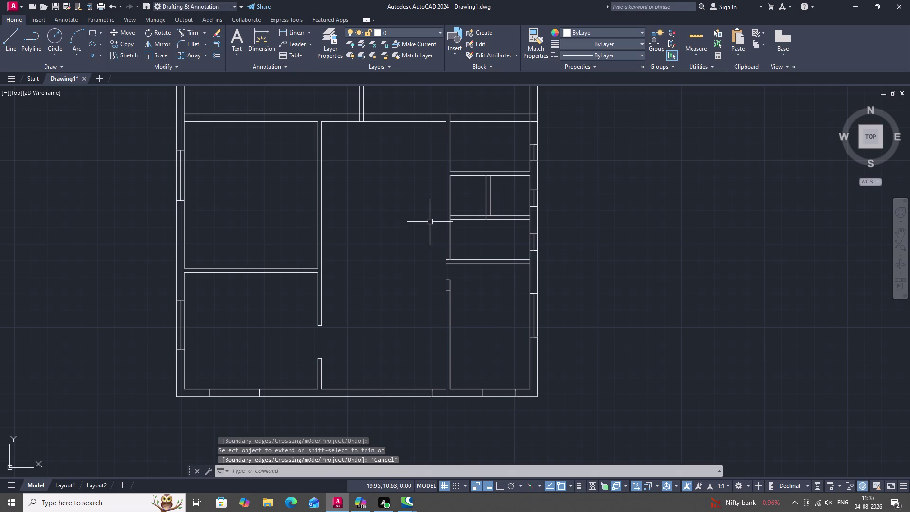
key(space)
click(460, 220)
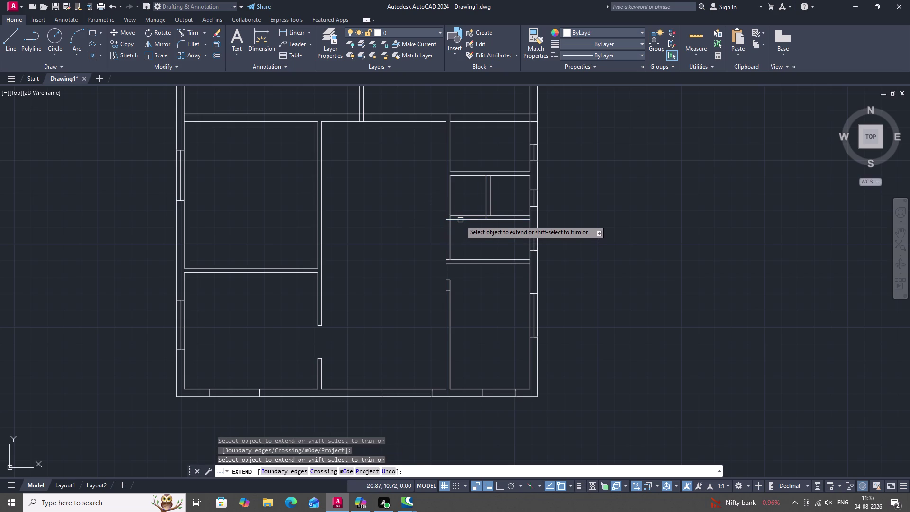
click(460, 216)
key(Escape)
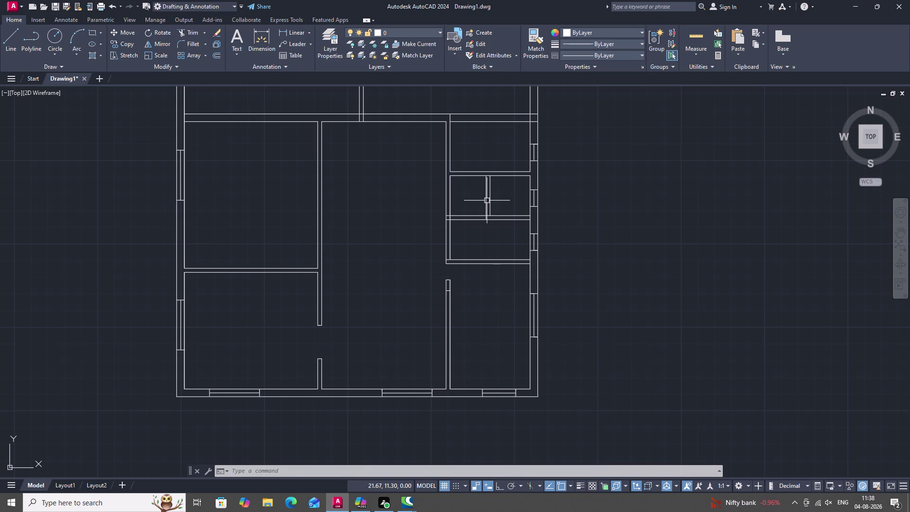
Draw a short marker line rightward from the room's vertical partition.
key(l)
key(space)
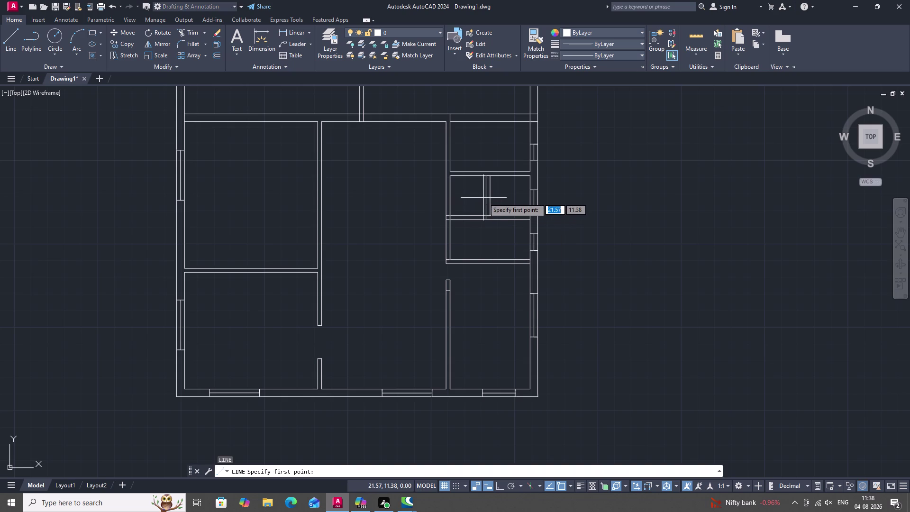
click(486, 192)
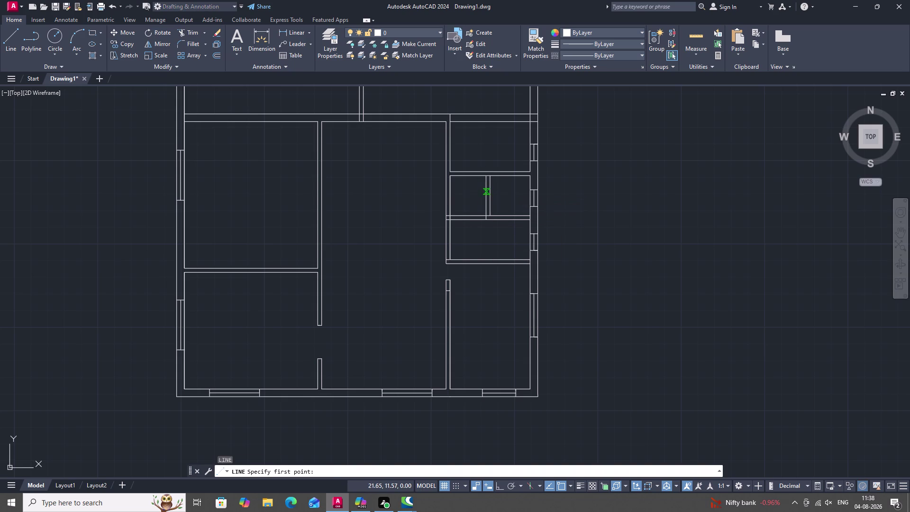
double_click(486, 194)
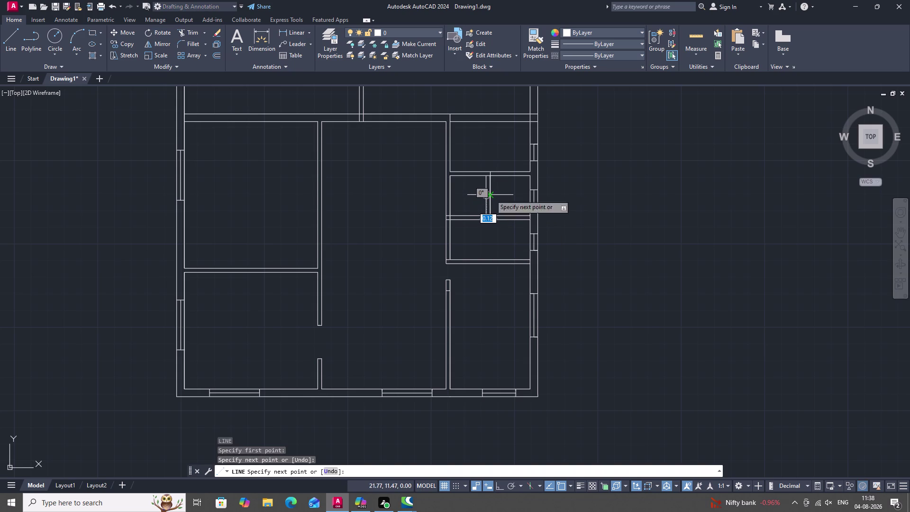
click(491, 195)
key(Escape)
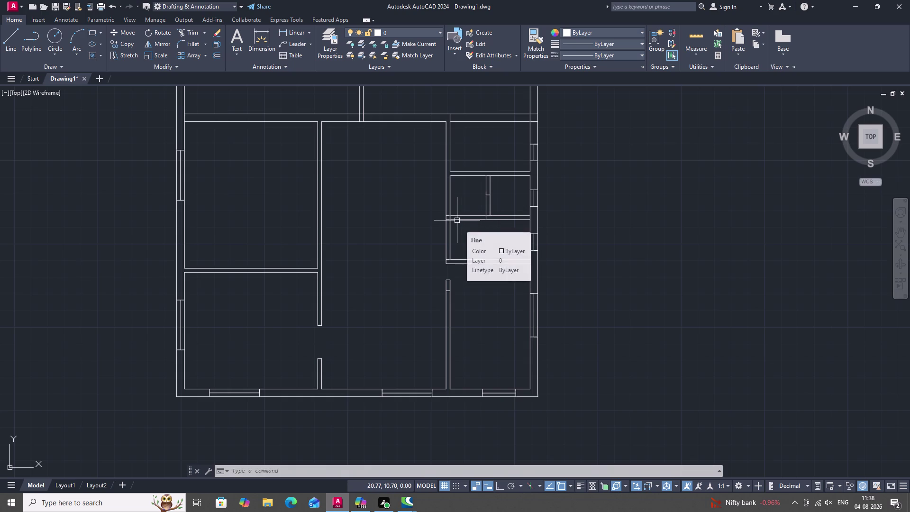
Draw a short marker line across the horizontal partition.
key(space)
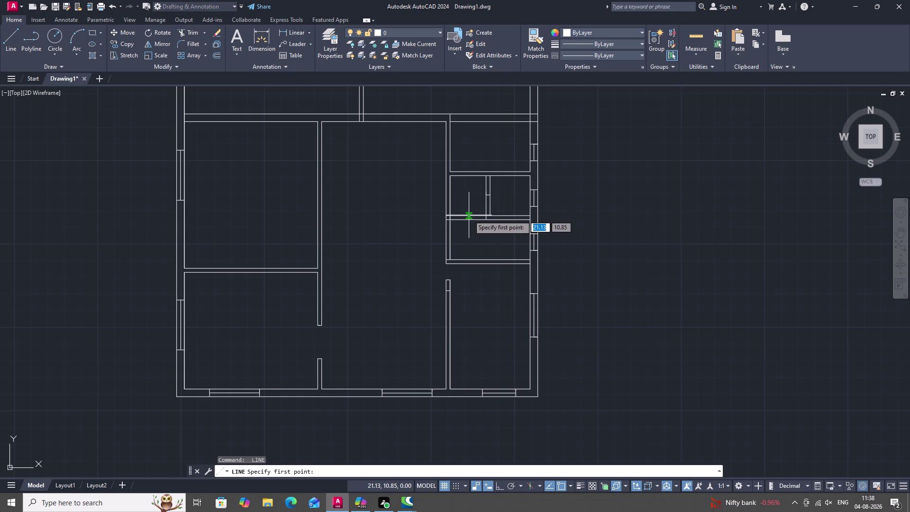
click(469, 215)
click(470, 219)
key(space)
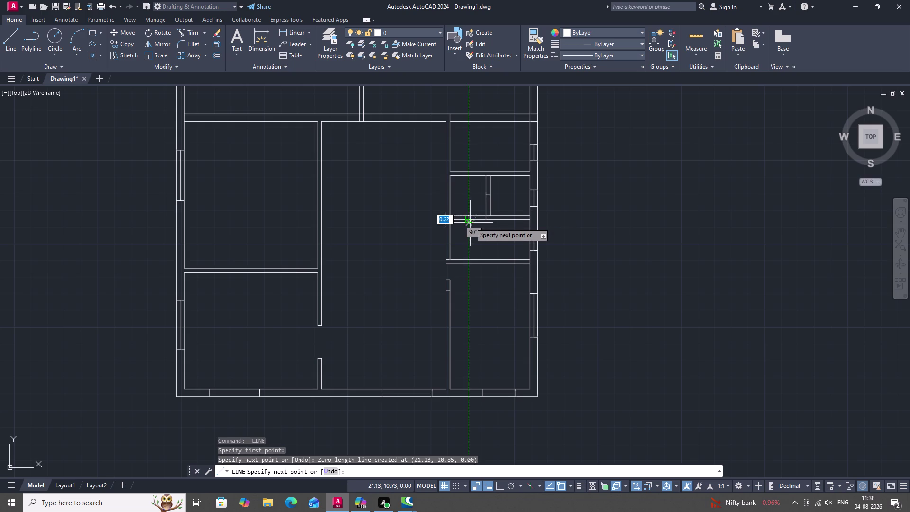
key(space)
click(469, 218)
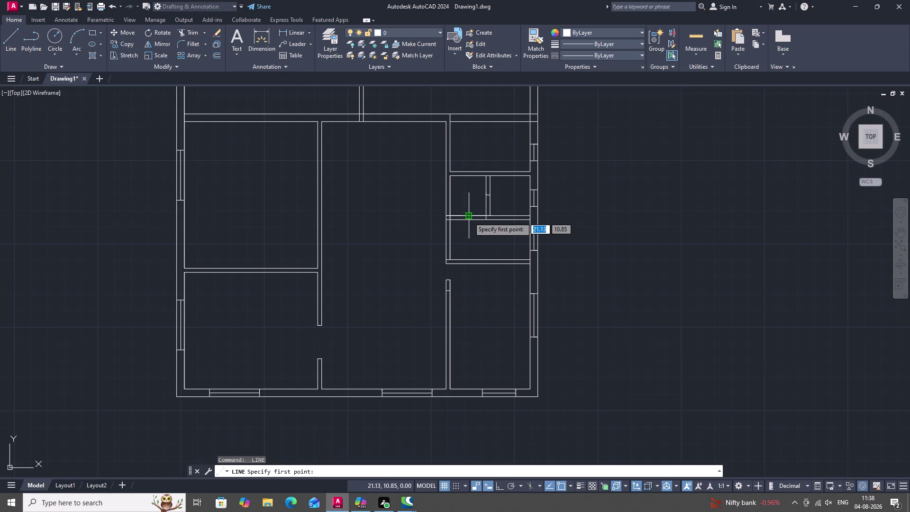
click(470, 221)
key(space)
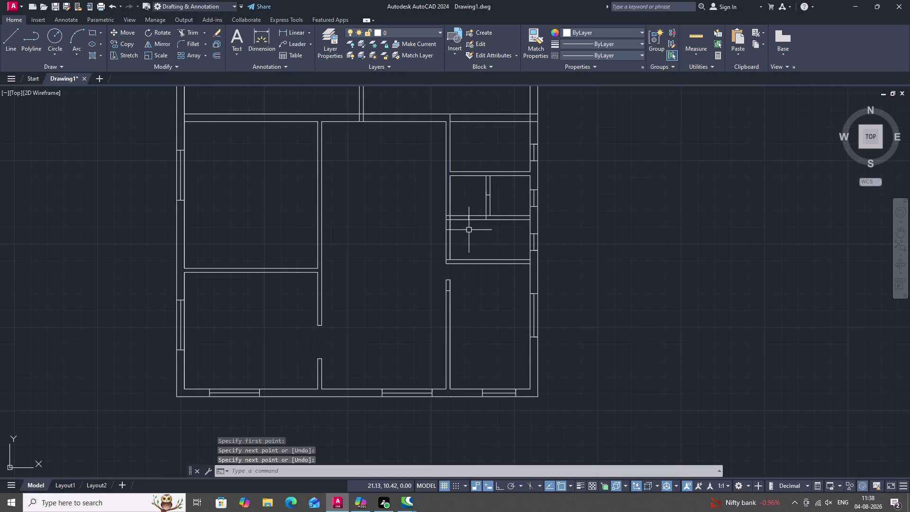
key(Escape)
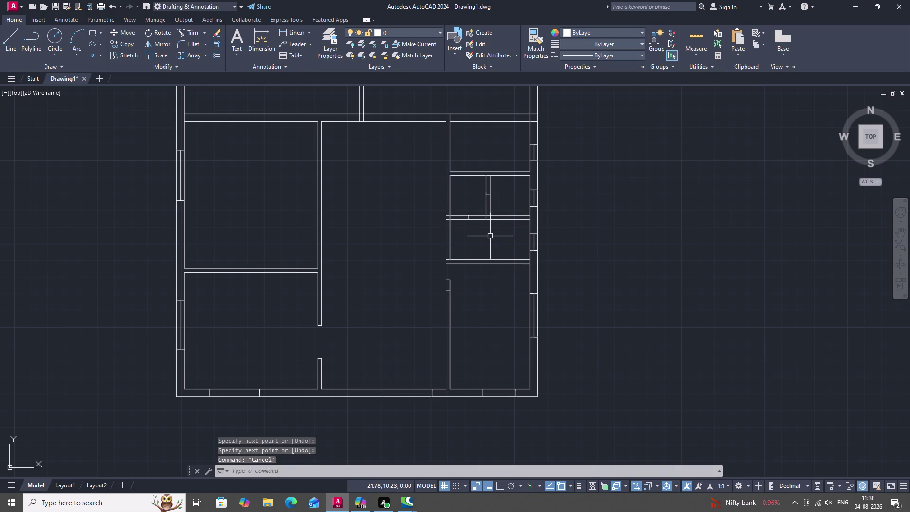
text(TR)
key(space)
Trim the vertical and horizontal partition segments between the marker lines.
click(460, 219)
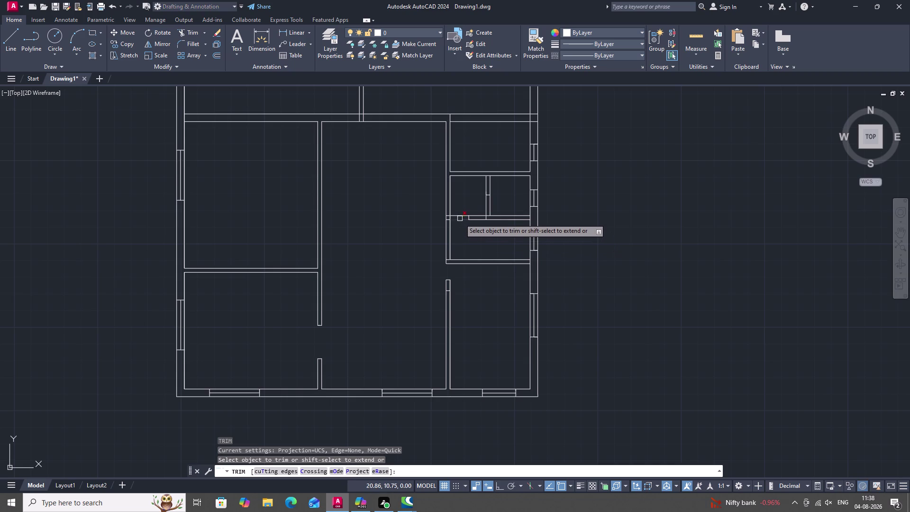
click(461, 216)
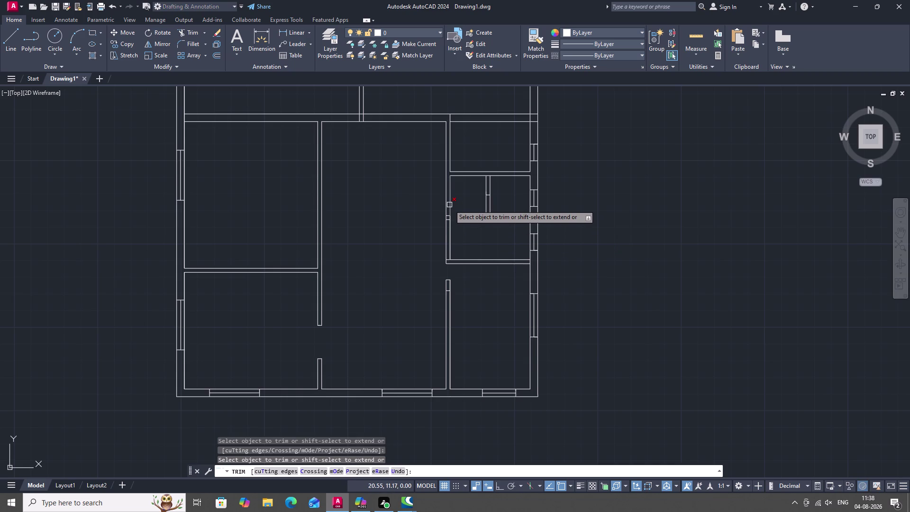
click(486, 205)
click(489, 206)
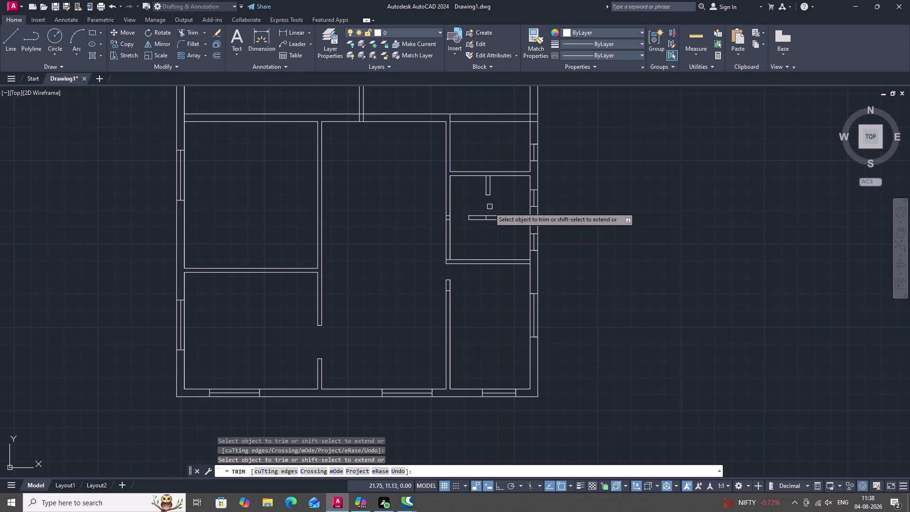
scroll(up, 3)
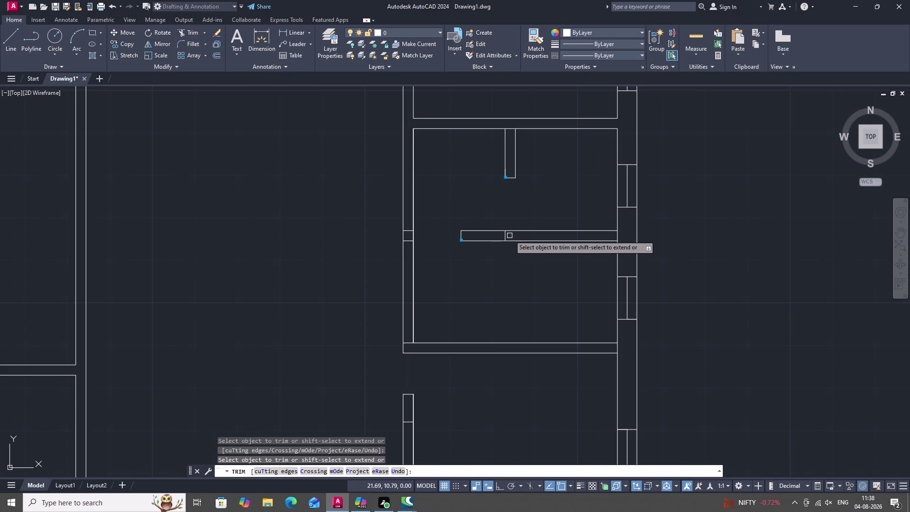
click(506, 235)
scroll(down, 3)
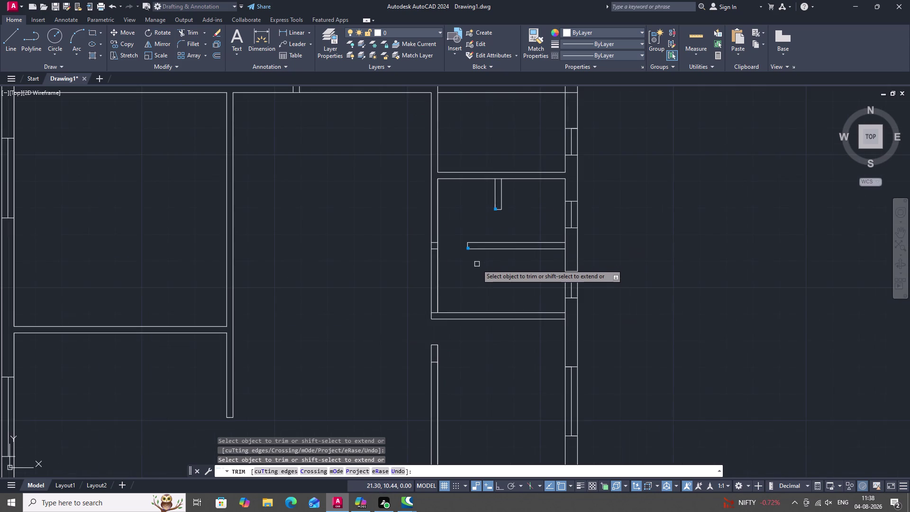
scroll(down, 3)
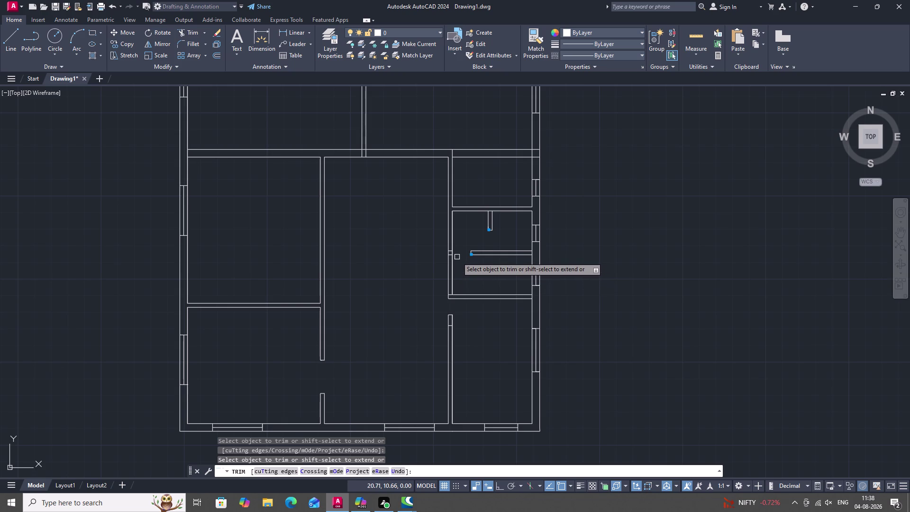
key(Escape)
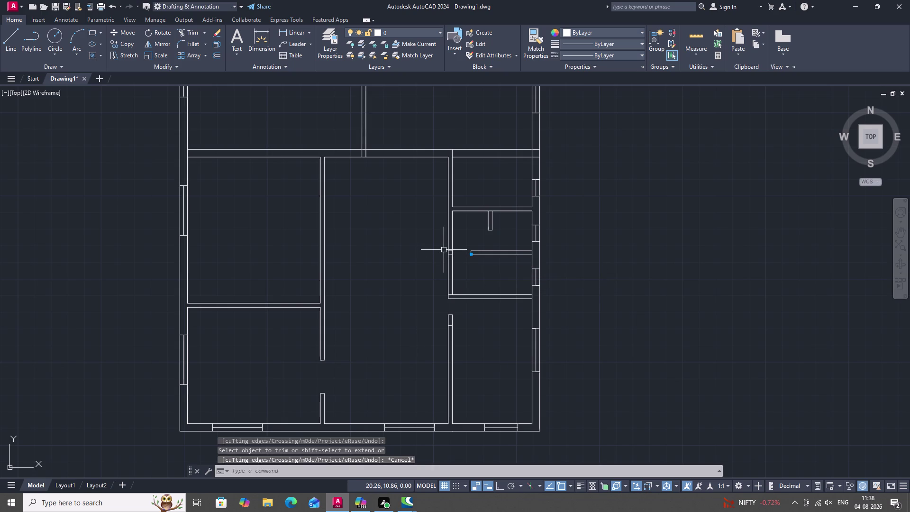
Draw a short marker line across the small room's left wall.
key(l)
key(space)
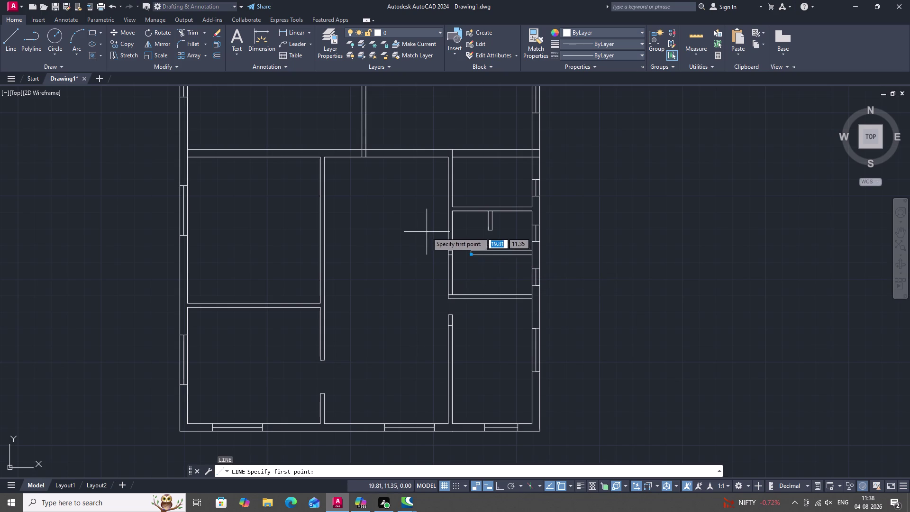
click(454, 211)
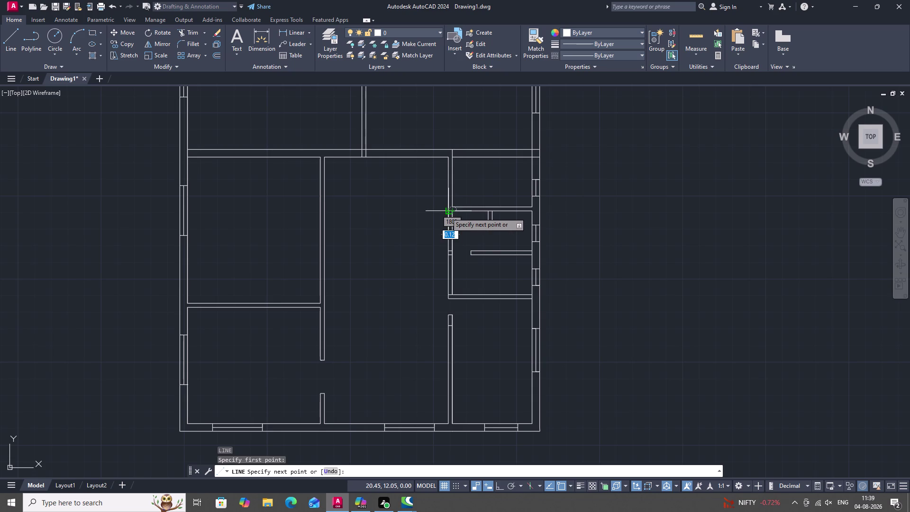
click(446, 213)
key(Escape)
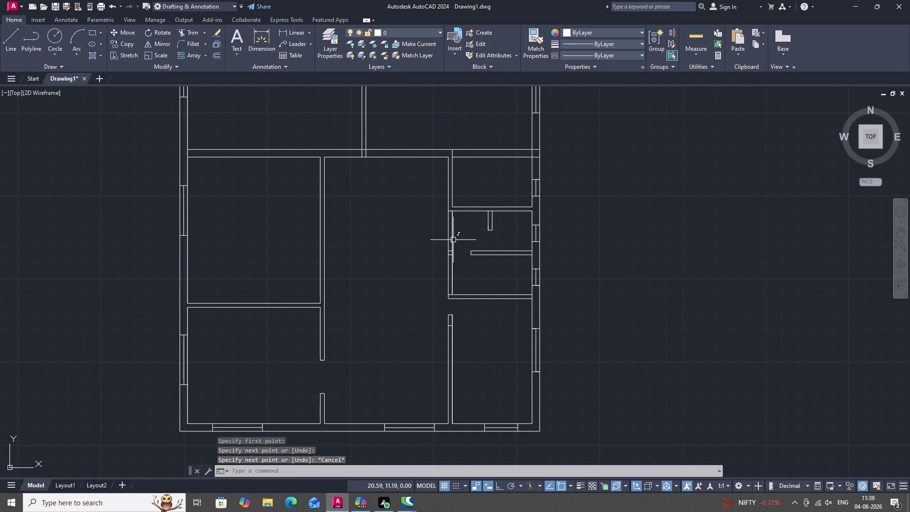
text(TR)
key(space)
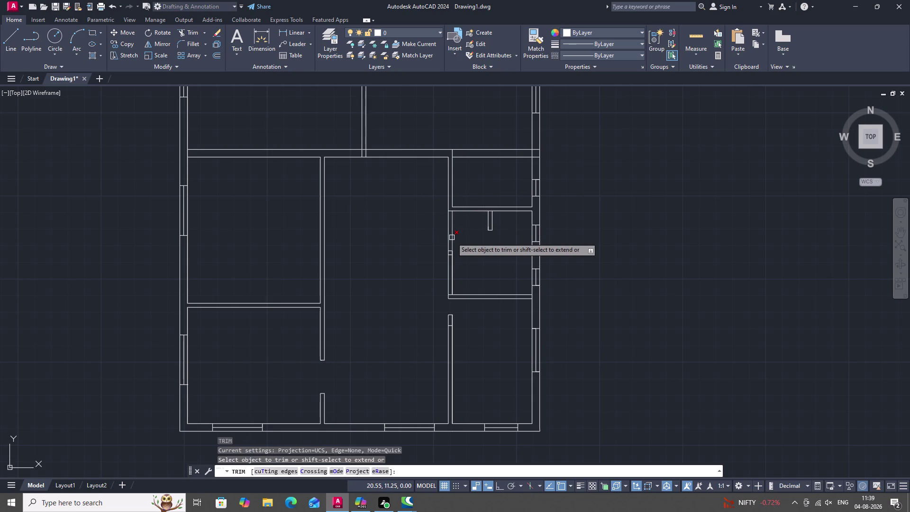
Trim the left-wall pieces to cut the door opening, plus two stray wall ends.
click(452, 237)
click(452, 235)
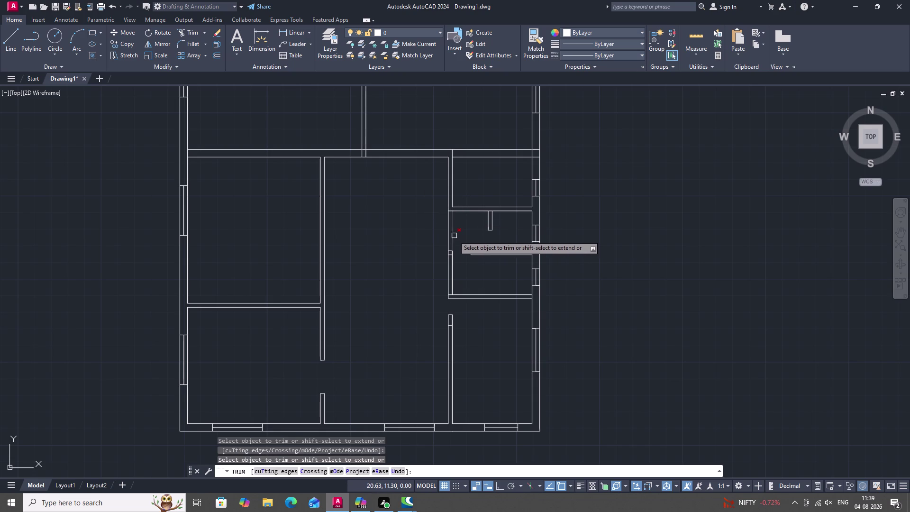
click(454, 236)
click(448, 235)
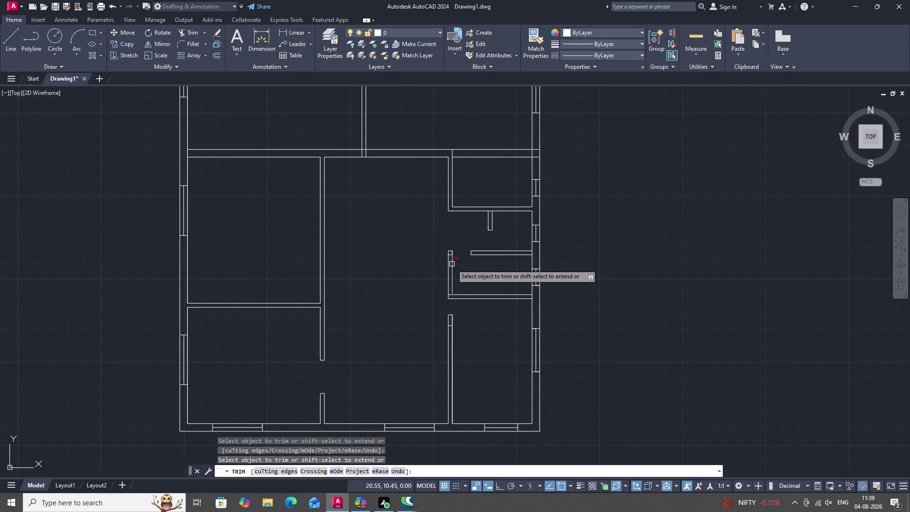
scroll(up, 3)
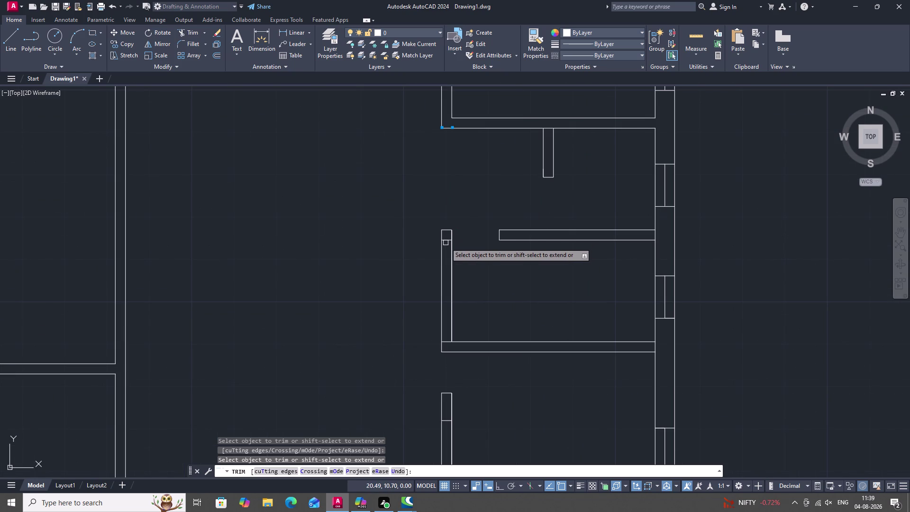
click(446, 241)
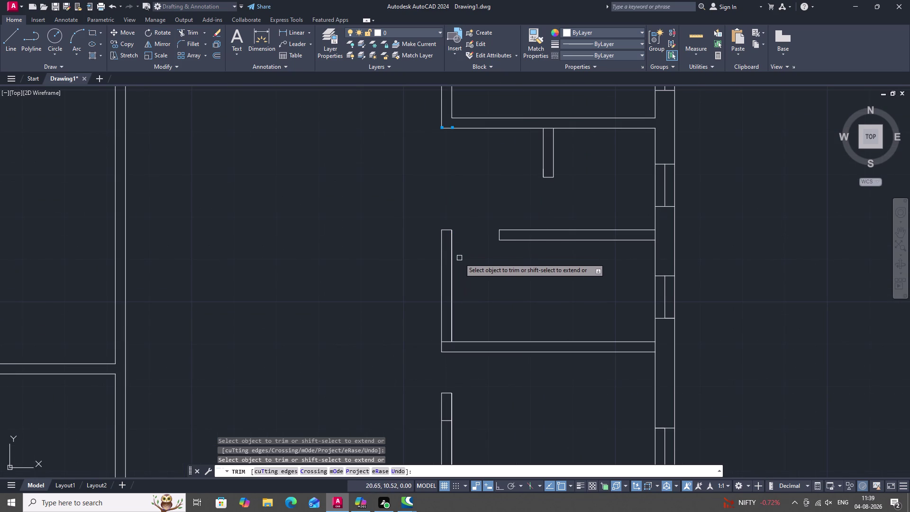
click(447, 341)
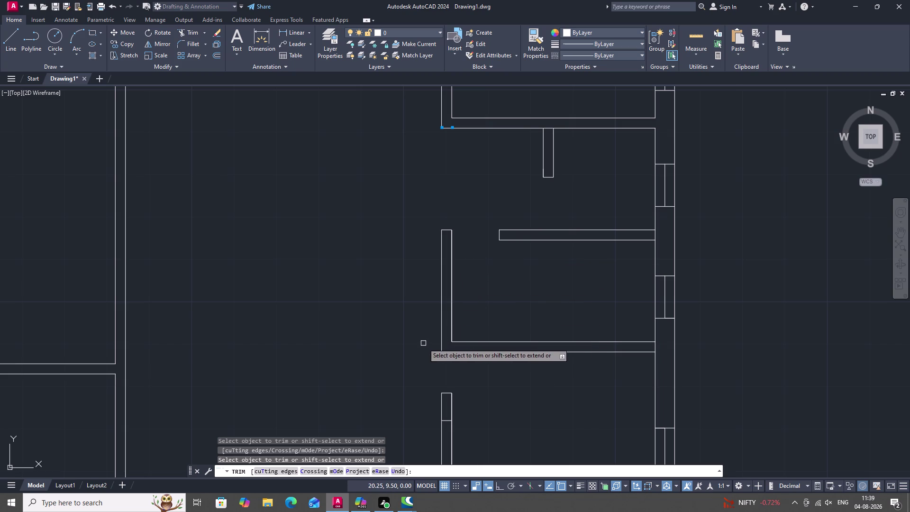
scroll(down, 3)
key(Escape)
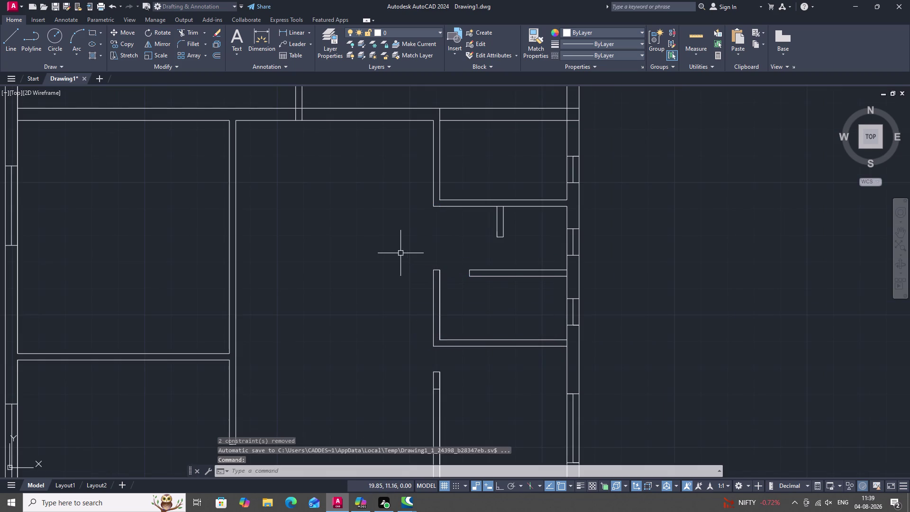
Zoom out and pan to the small upper-right room, then start a line there.
scroll(down, 3)
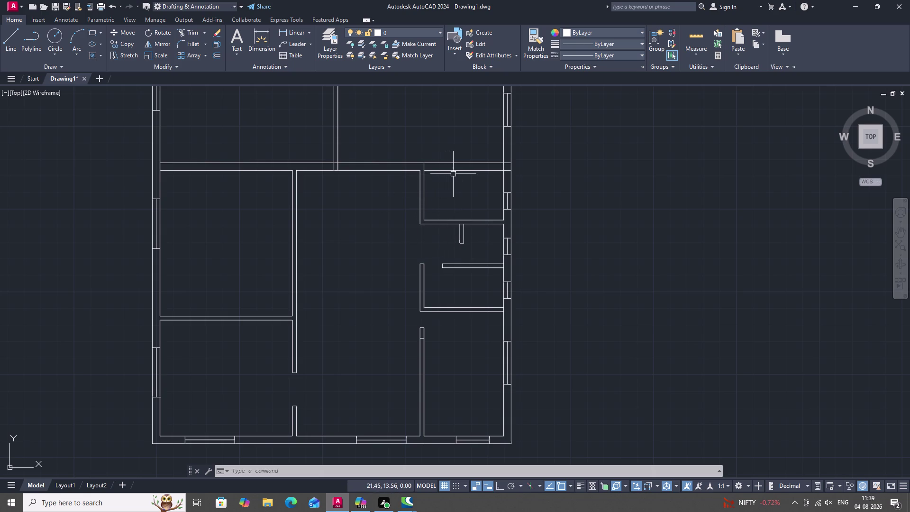
middle_drag(453, 181, 441, 216)
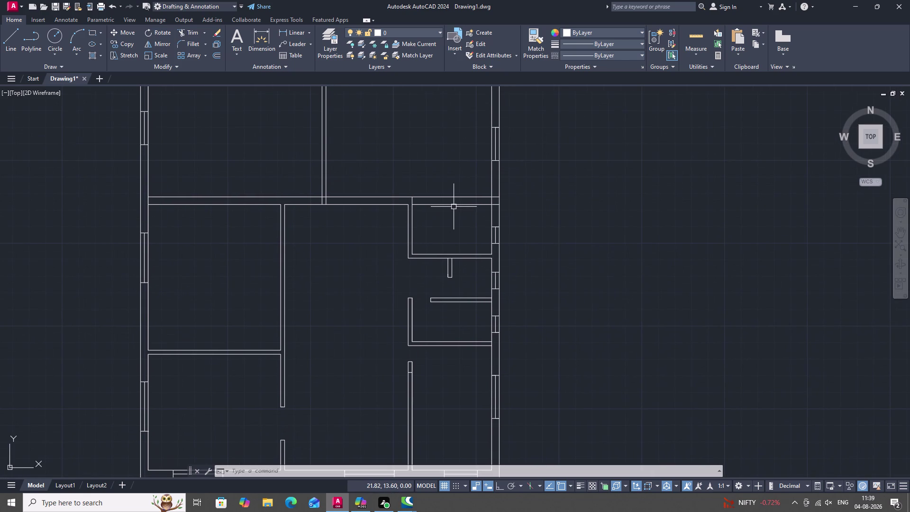
key(l)
key(space)
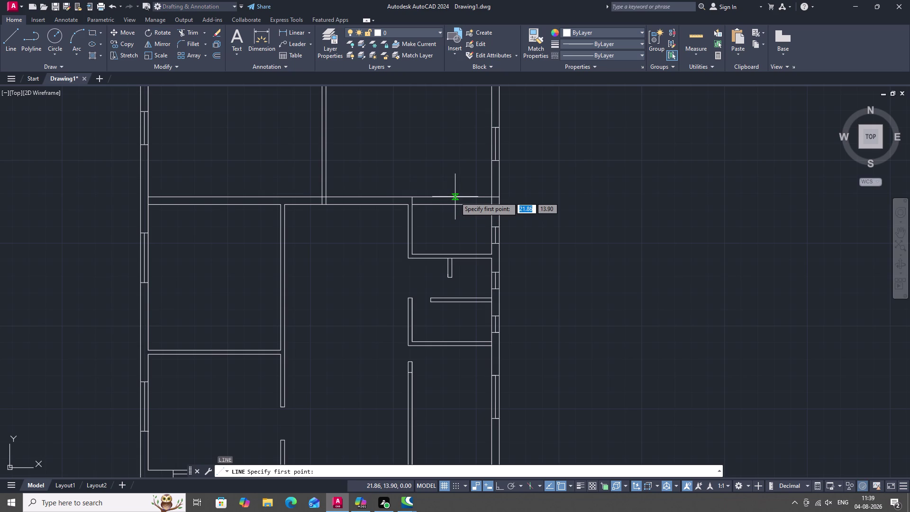
Draw a jamb line across the top wall and trim the wall inside the gap.
double_click(455, 197)
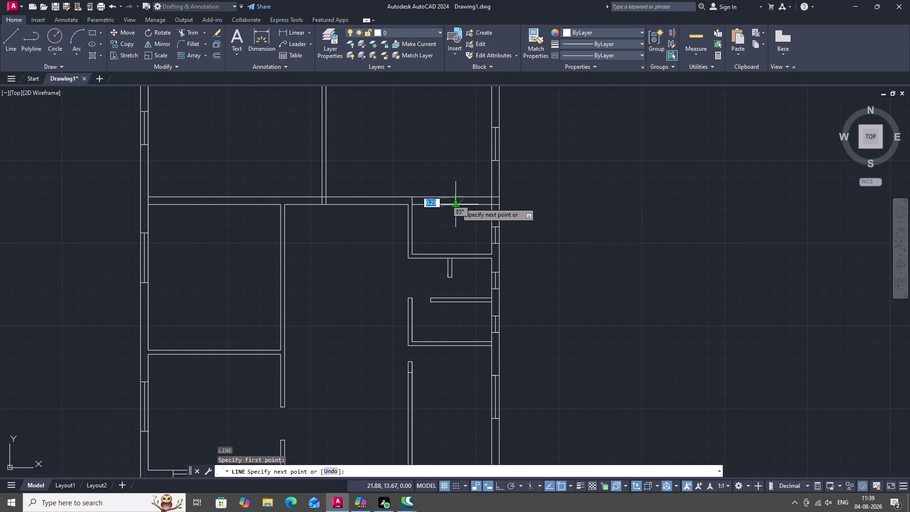
click(456, 203)
key(space)
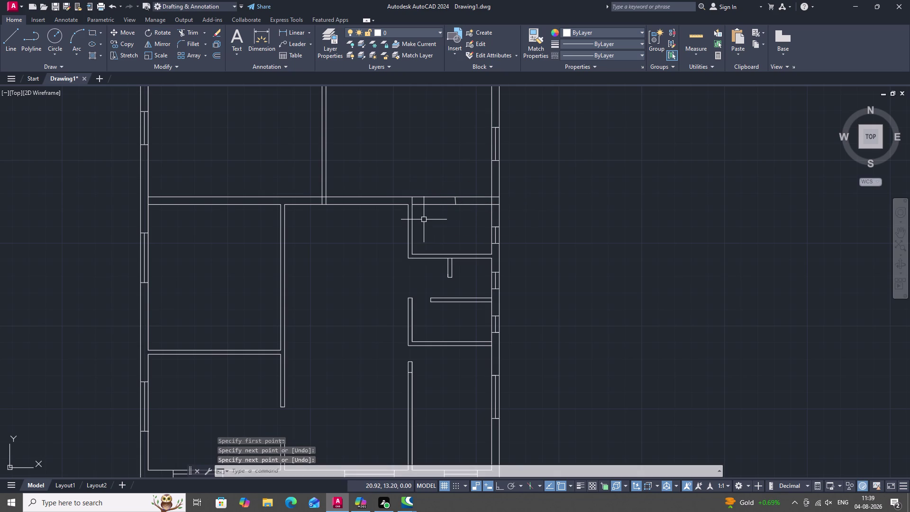
text(TR)
key(space)
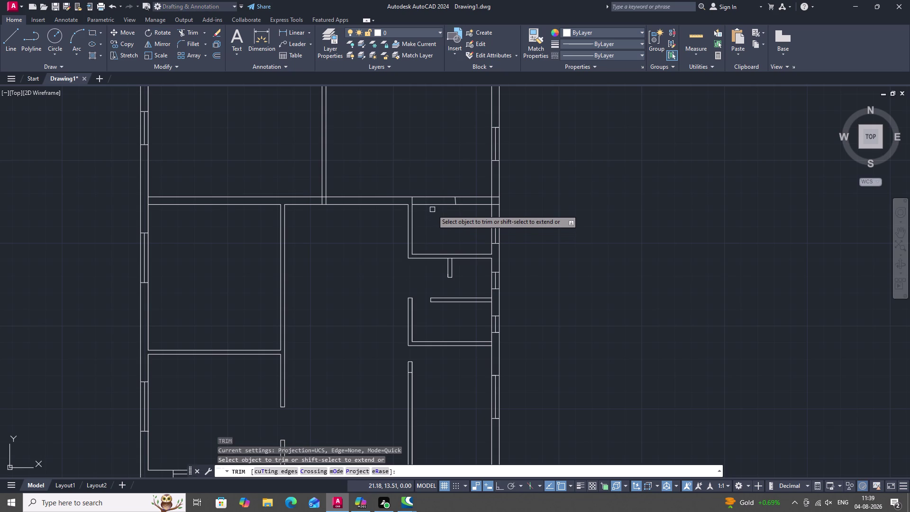
click(436, 205)
double_click(438, 198)
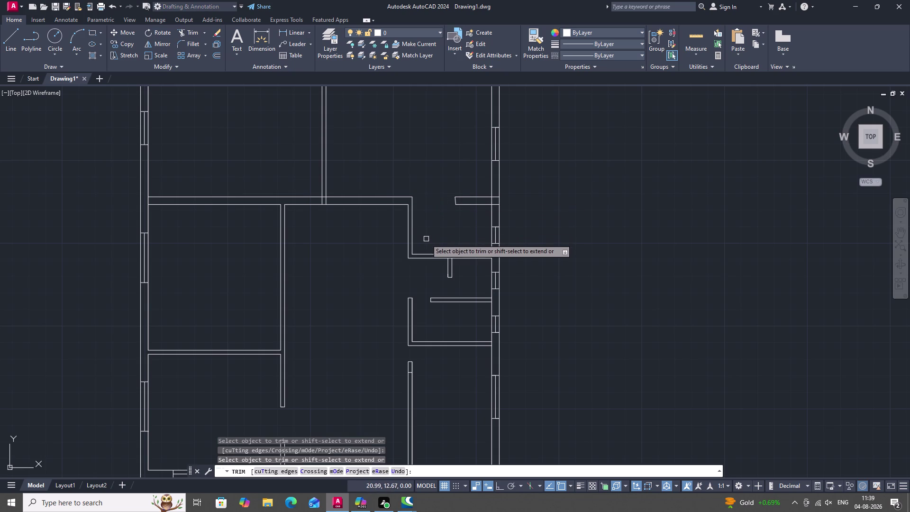
key(d)
key(space)
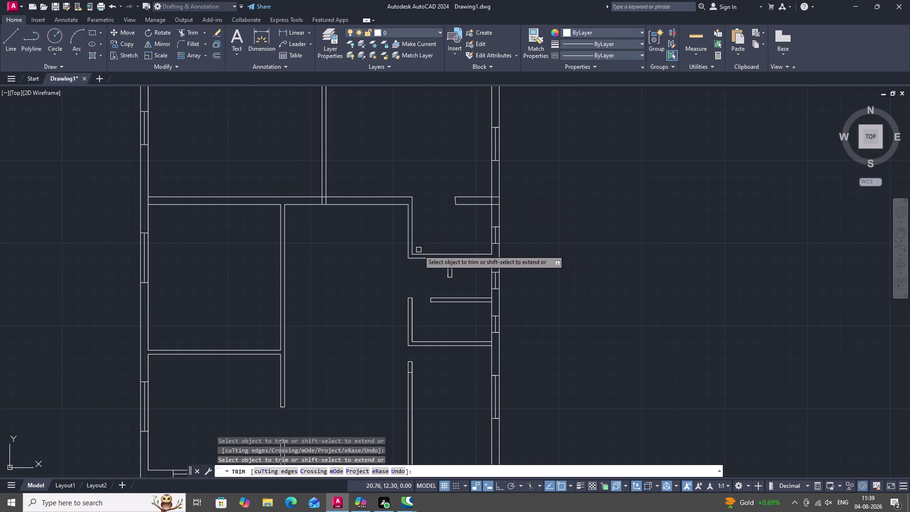
key(Escape)
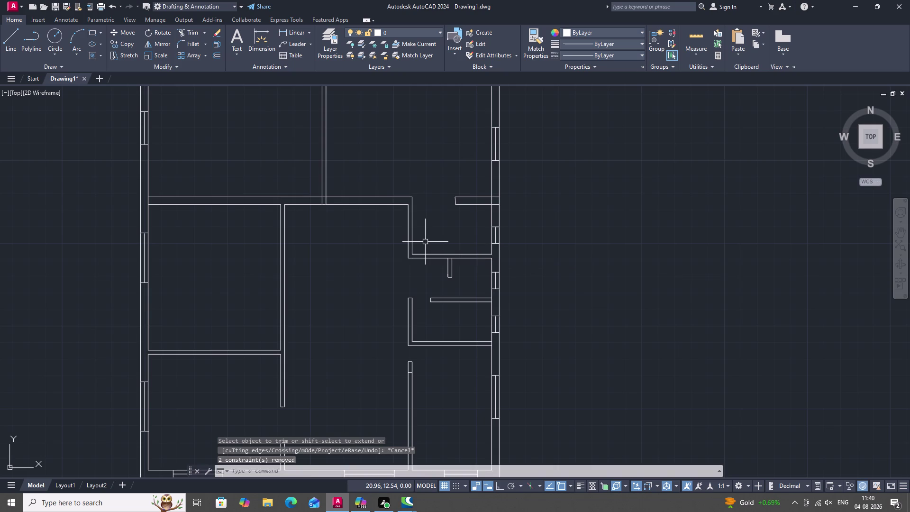
Draw a slightly slanted end line across the opening's wall.
key(l)
key(space)
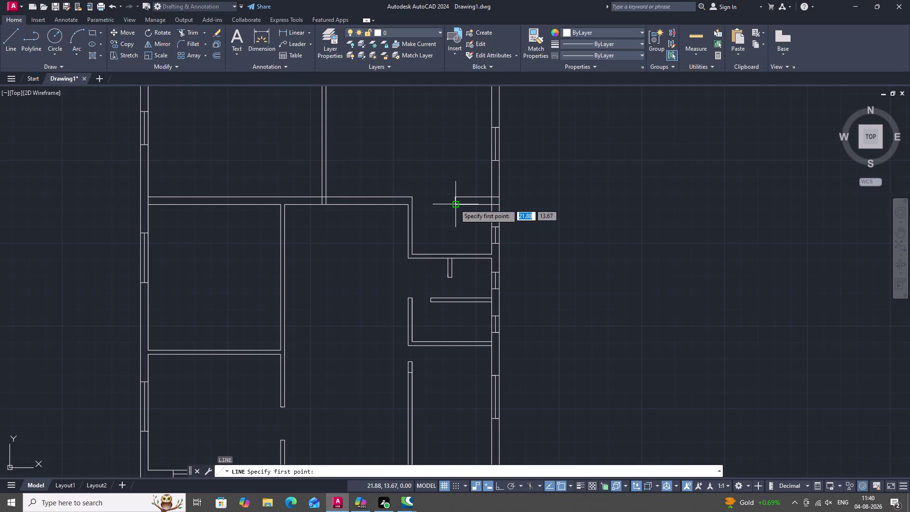
click(455, 204)
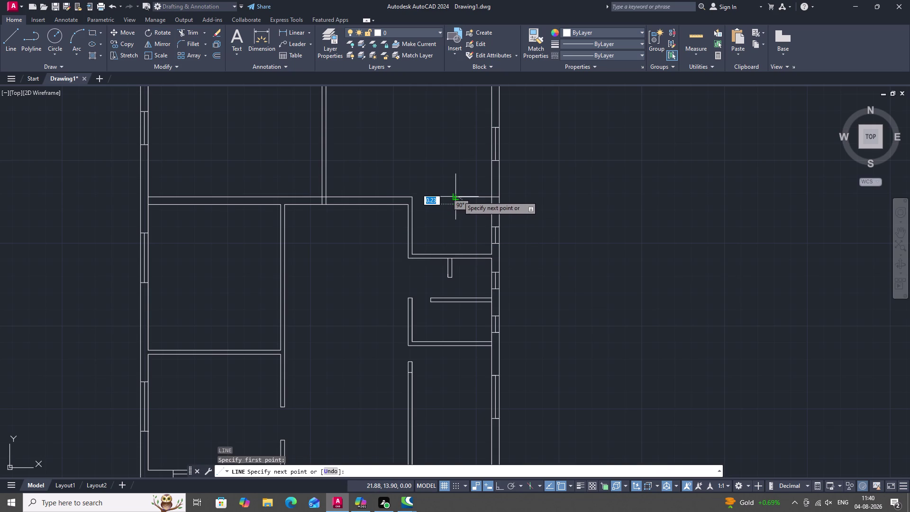
click(458, 196)
key(Escape)
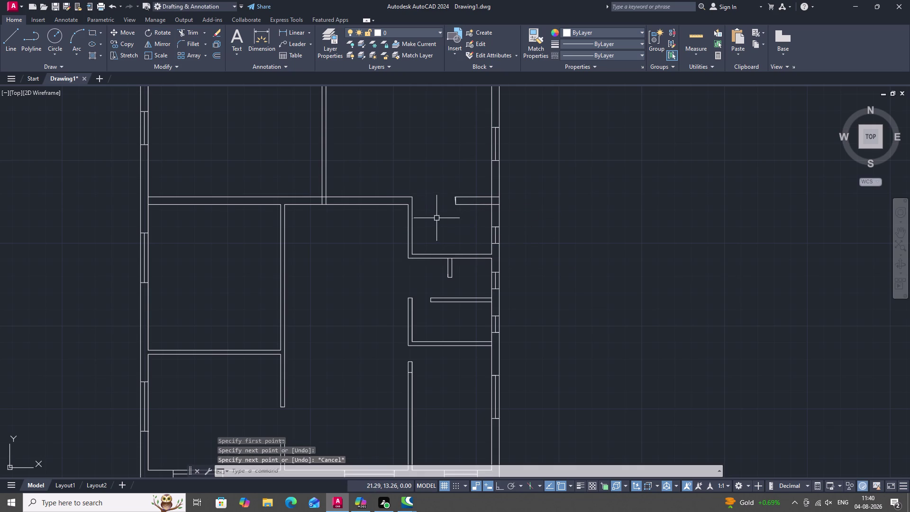
scroll(up, 3)
Delete the stray slanted line at the door opening.
scroll(up, 3)
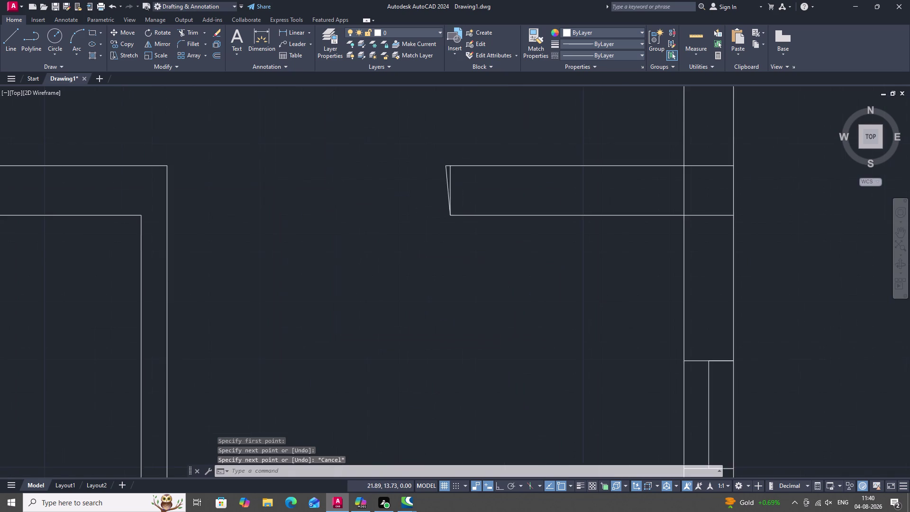
click(443, 160)
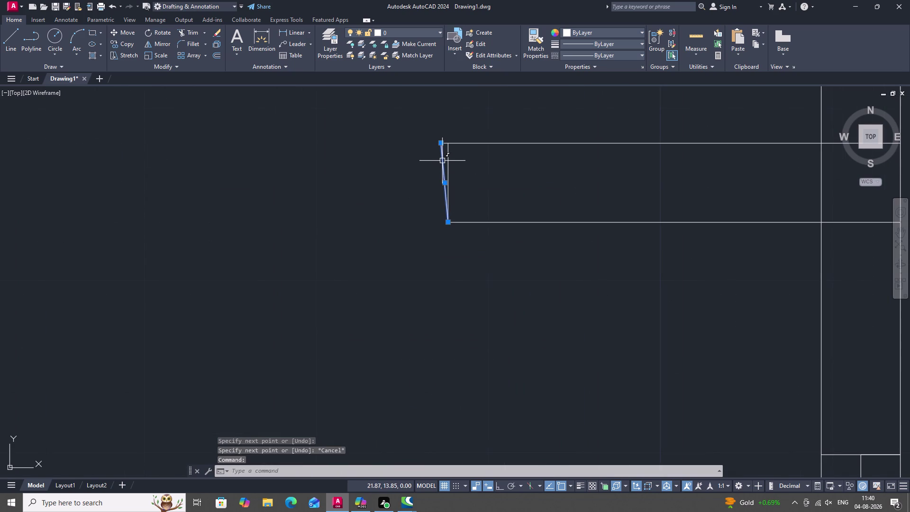
key(Delete)
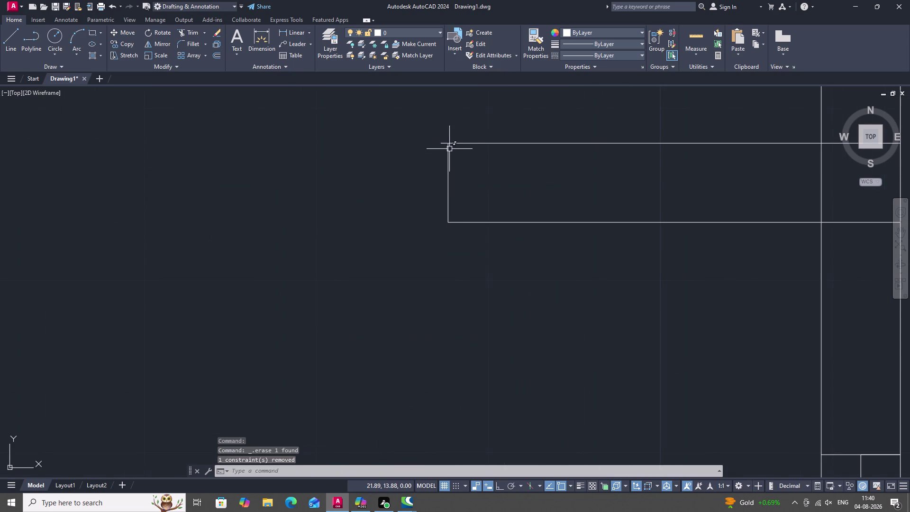
Trim the leftover wall line ends near the opening and the lower rooms.
text(TR)
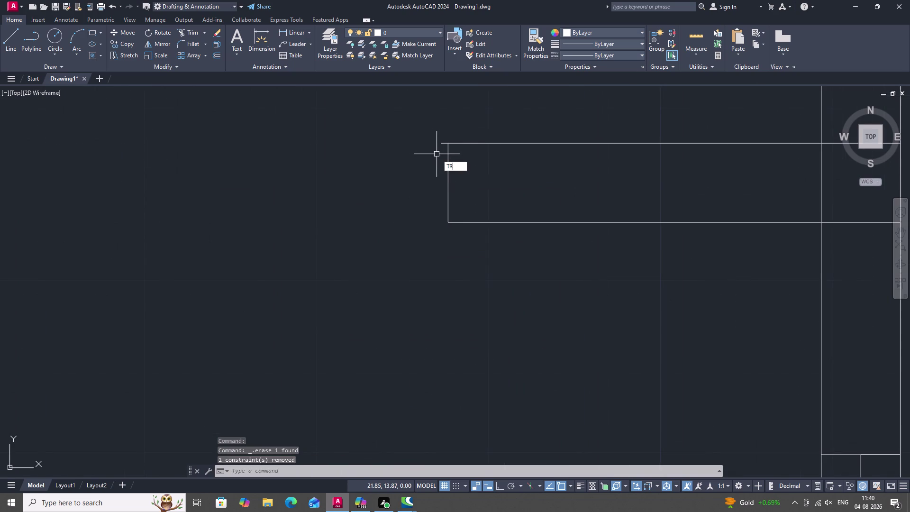
key(space)
click(443, 143)
scroll(down, 3)
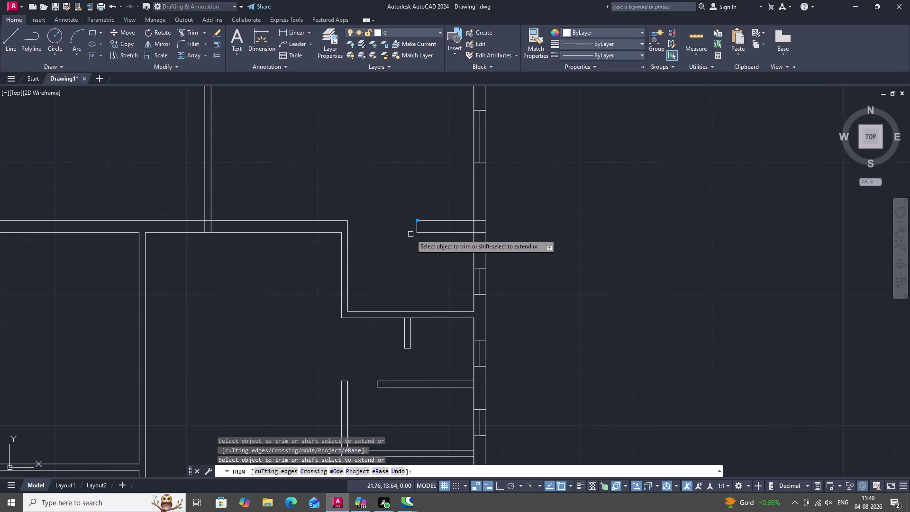
middle_drag(382, 251, 435, 236)
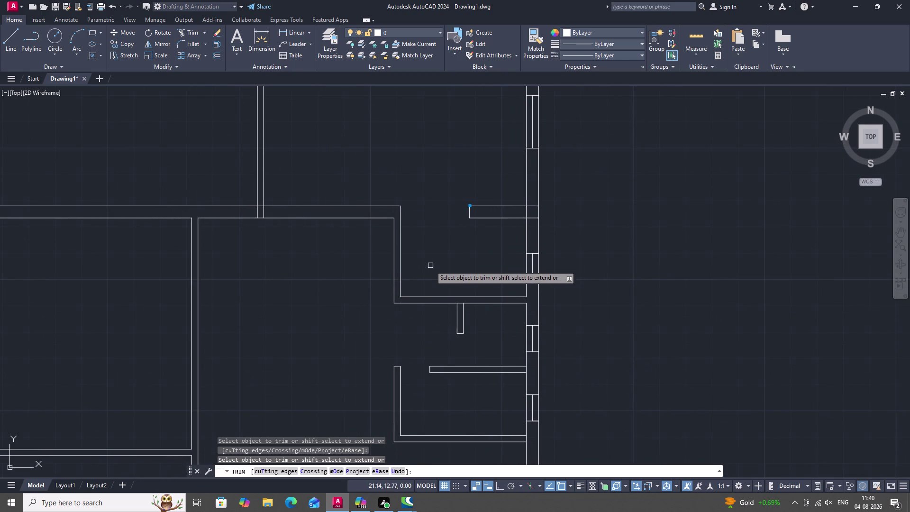
scroll(up, 3)
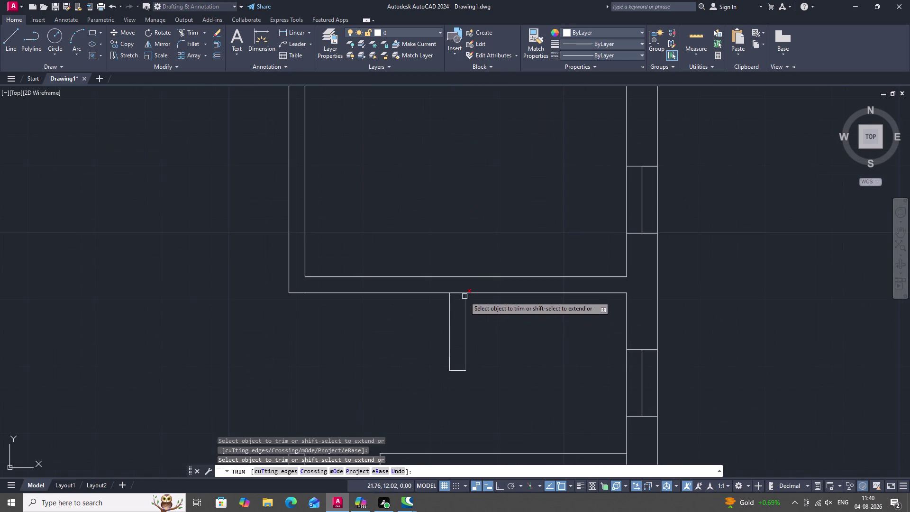
click(457, 292)
scroll(down, 3)
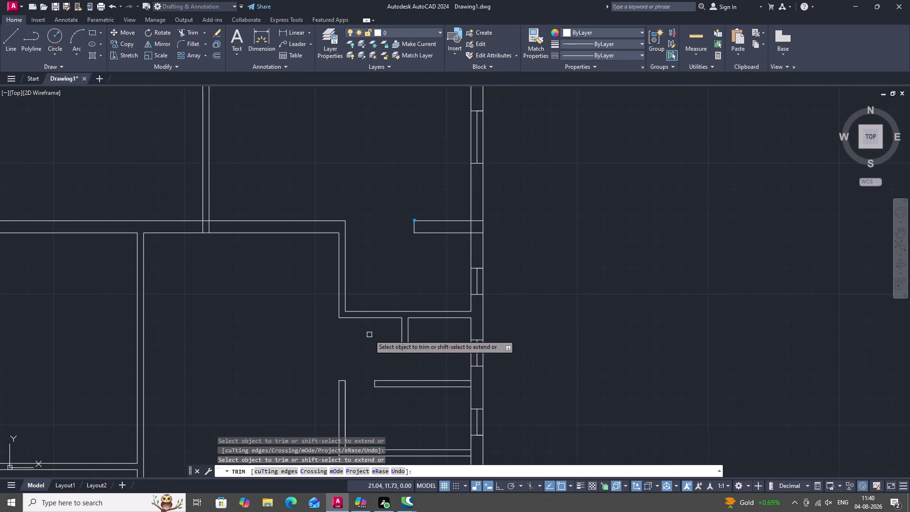
middle_drag(369, 335, 463, 263)
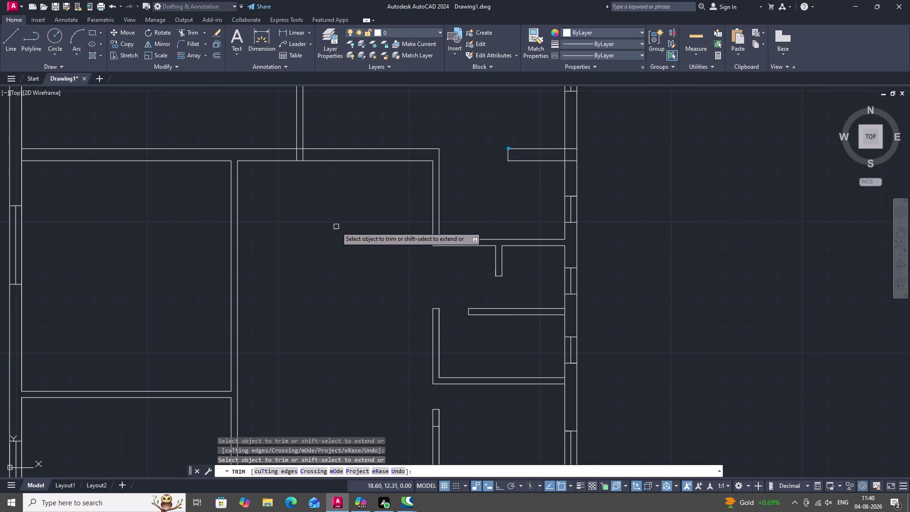
scroll(up, 3)
middle_drag(236, 221, 553, 504)
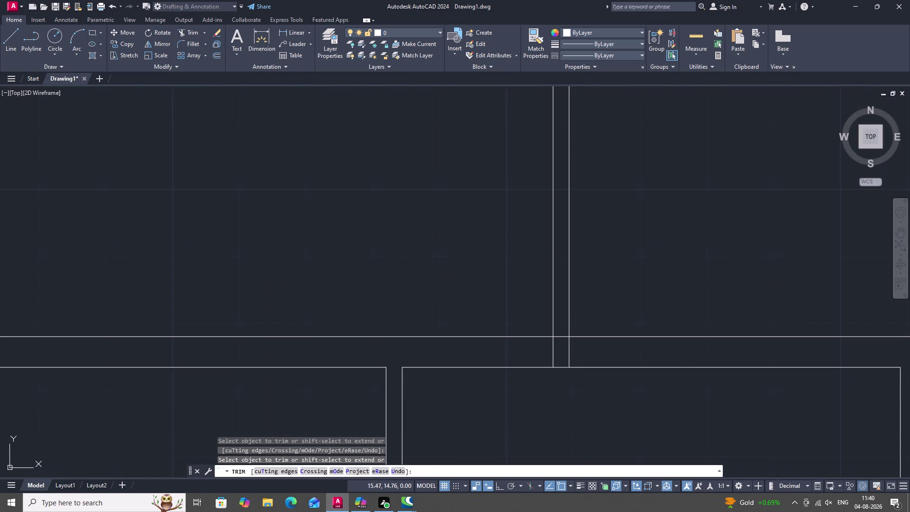
scroll(down, 3)
middle_drag(543, 430, 520, 404)
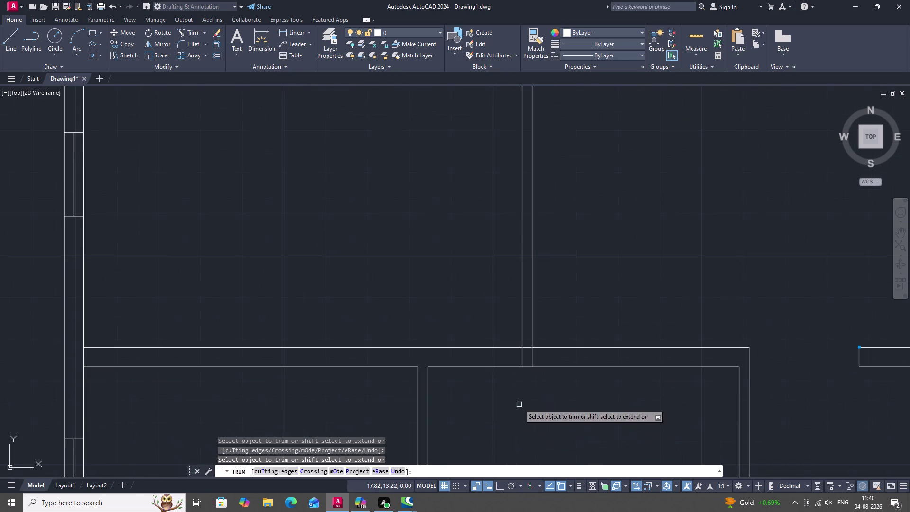
key(Escape)
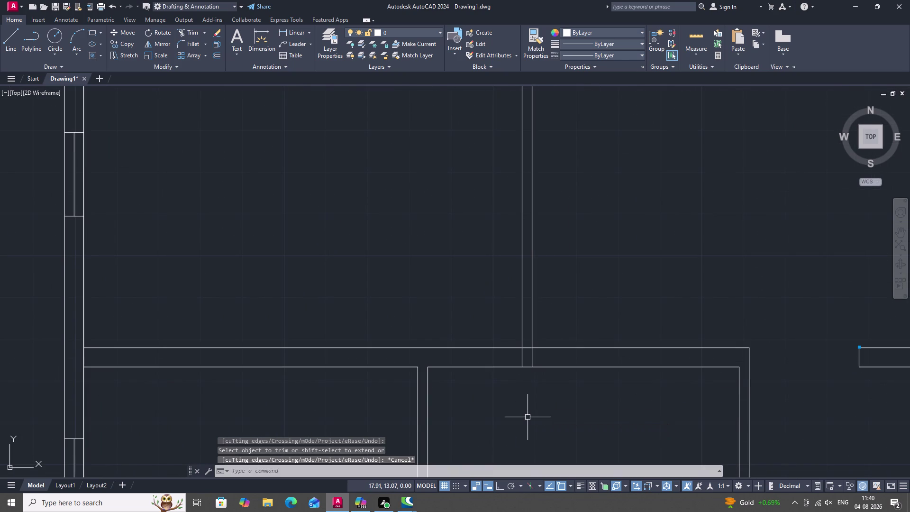
Draw a short jamb line across the wall to mark a new doorway.
key(l)
key(space)
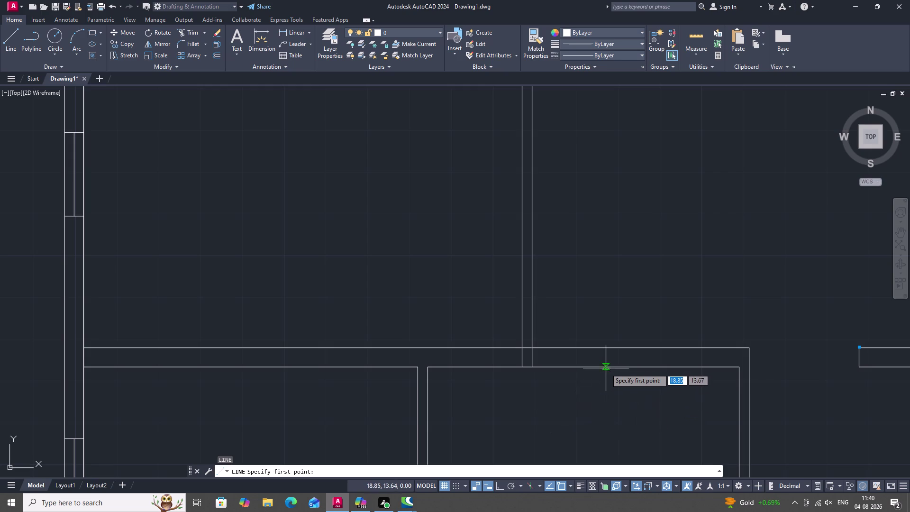
click(619, 347)
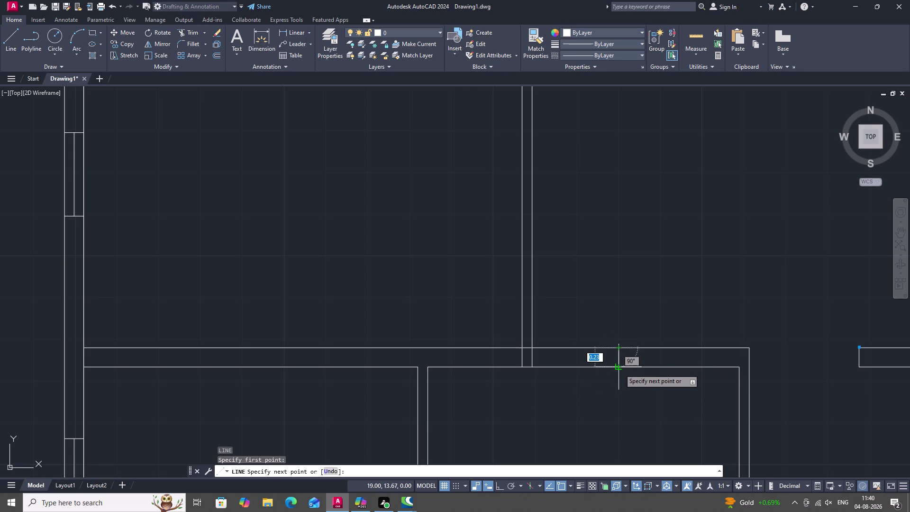
click(620, 369)
key(Escape)
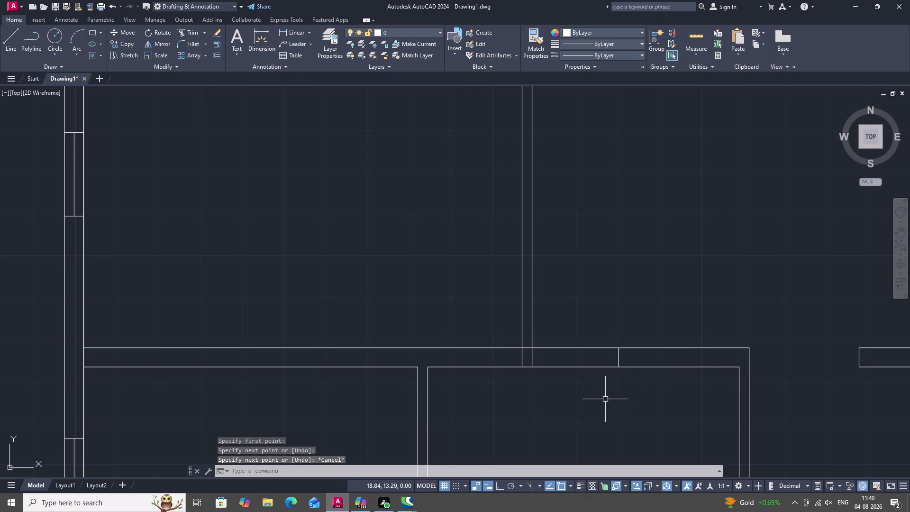
Trim the wall segment at the new opening, leaving a doorway gap in view.
key(t)
key(r)
key(space)
click(582, 367)
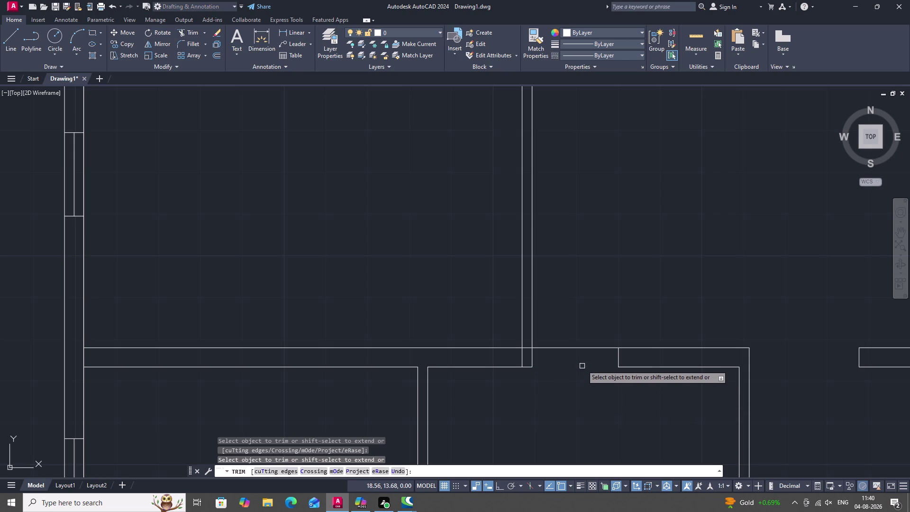
click(583, 349)
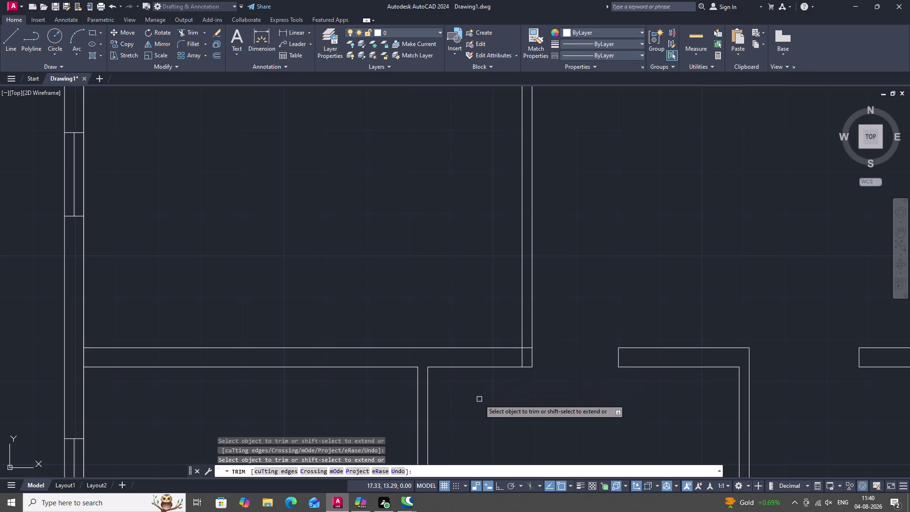
scroll(down, 3)
middle_drag(479, 399, 500, 358)
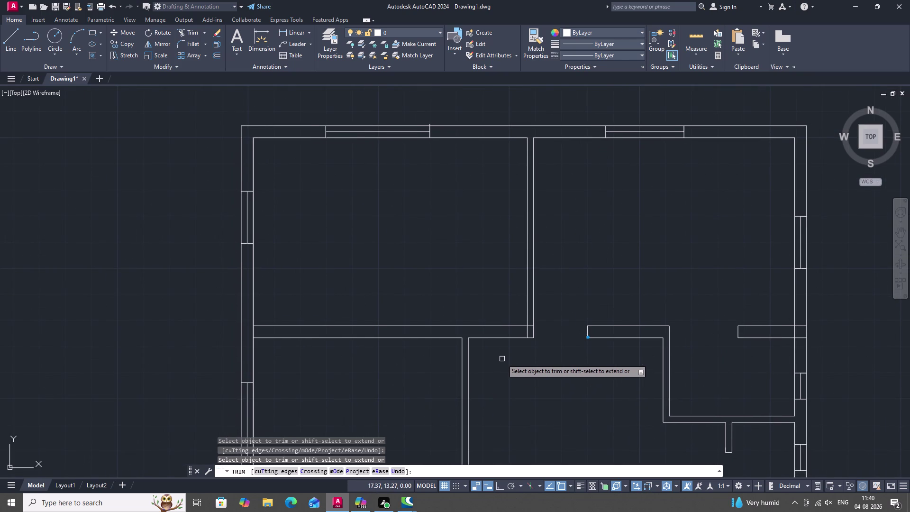
Draw a short cross line capping the vertical wall below the corridor.
key(Escape)
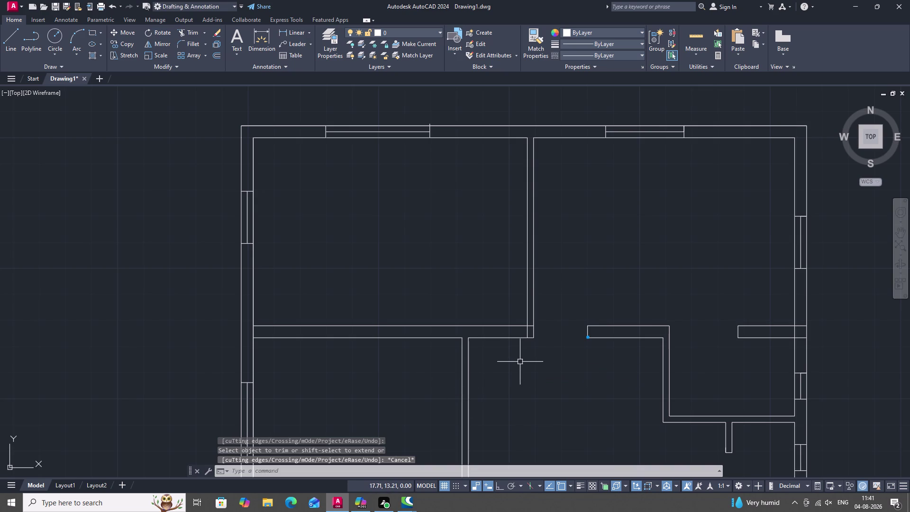
key(l)
key(space)
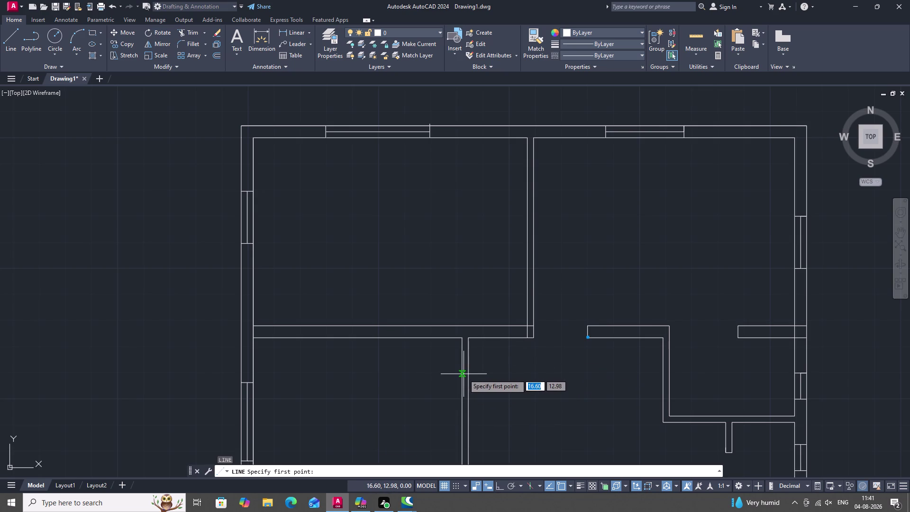
click(462, 374)
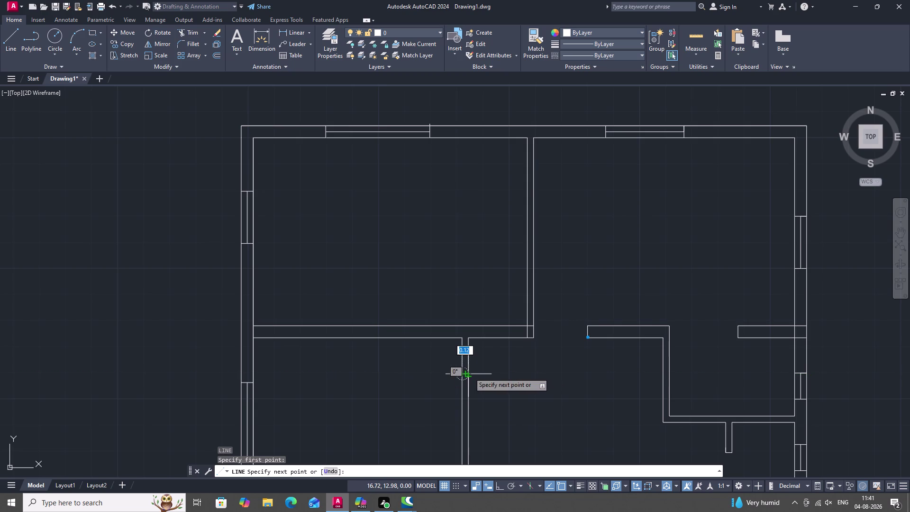
click(469, 373)
key(space)
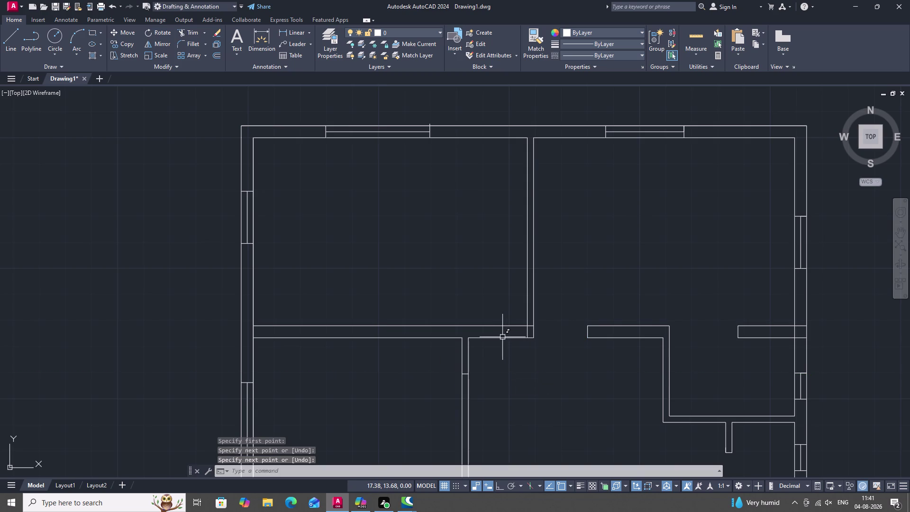
Draw a short cross line across the middle horizontal wall.
key(space)
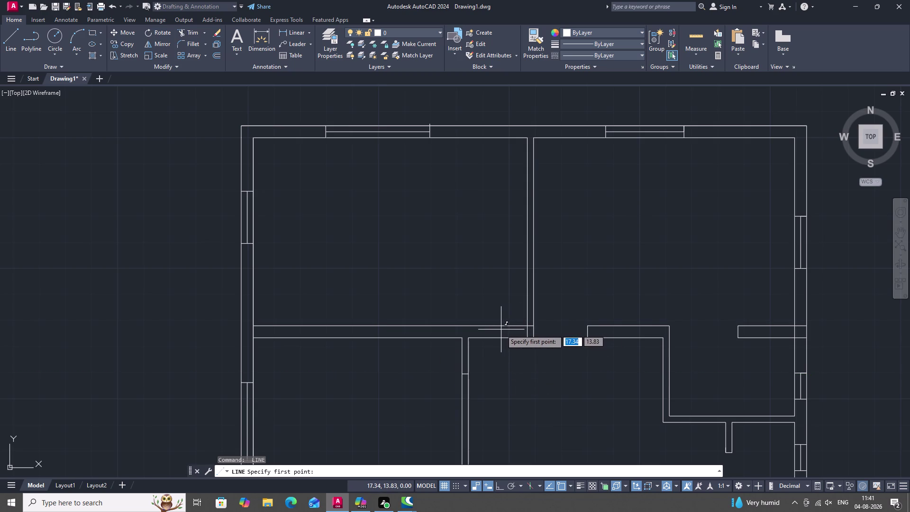
click(497, 326)
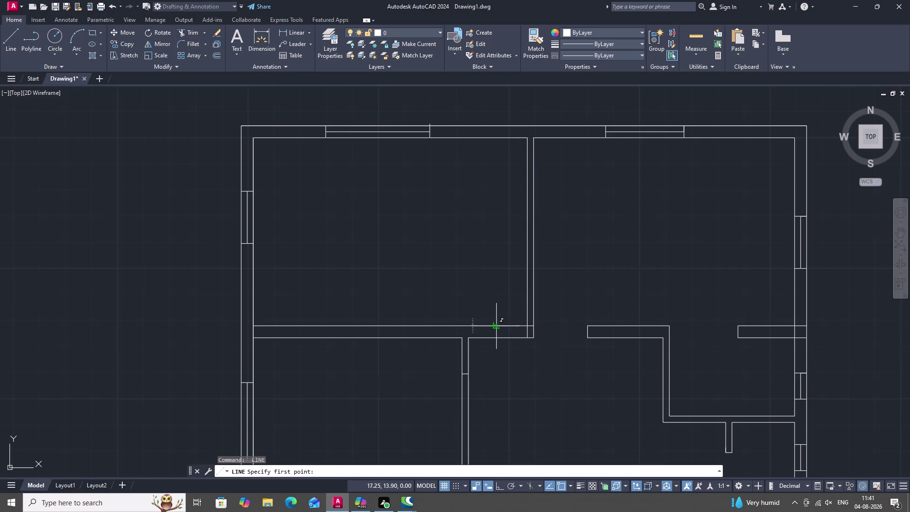
click(495, 338)
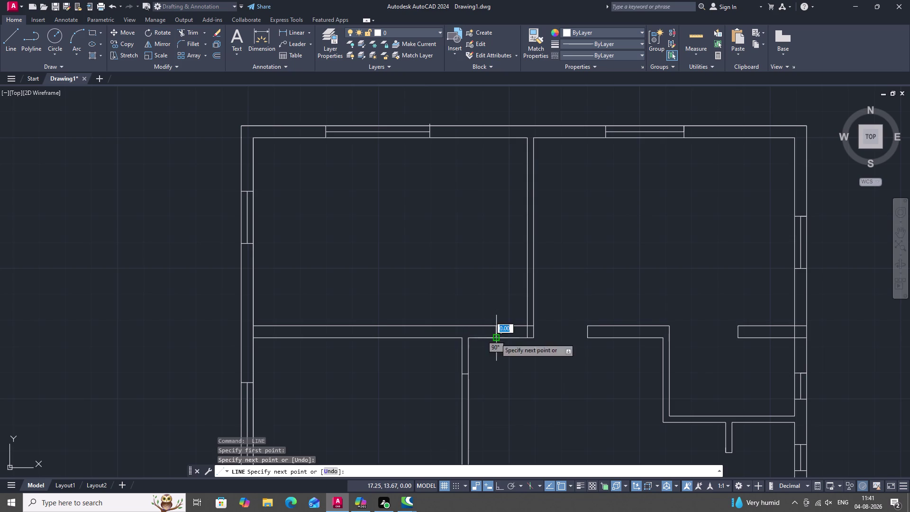
key(space)
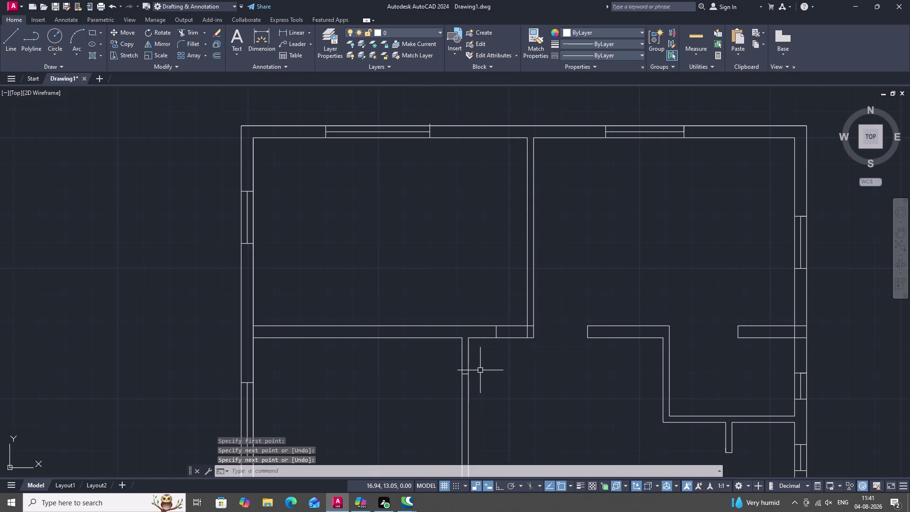
key(Escape)
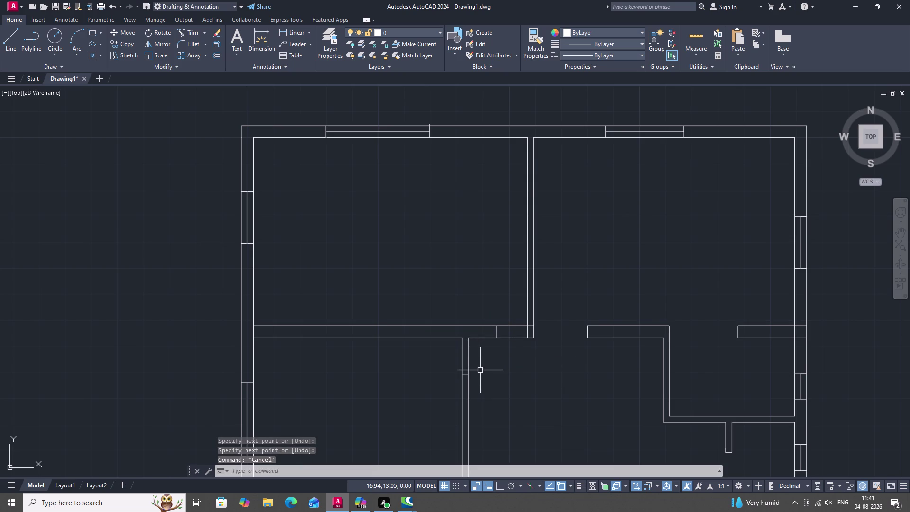
Attempt EXTEND on a wall line, cancel it, and start TRIM instead.
key(e)
key(x)
key(space)
click(454, 337)
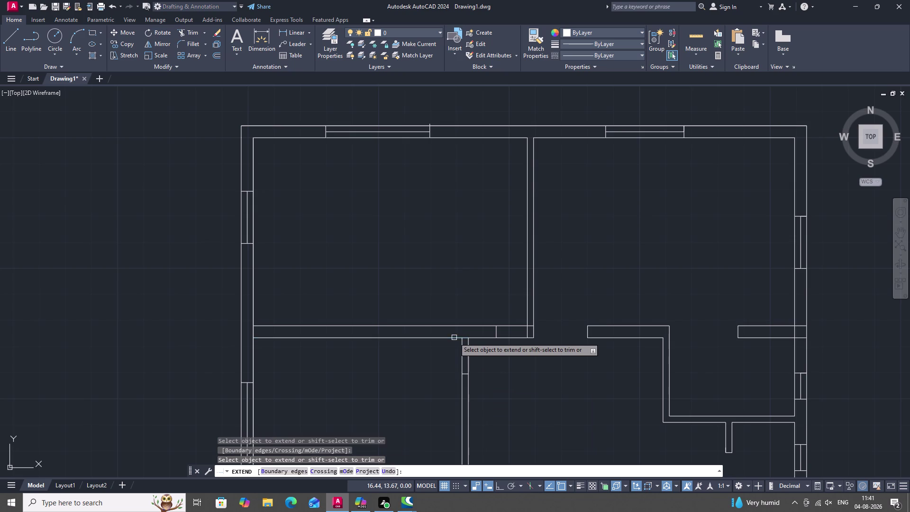
key(Escape)
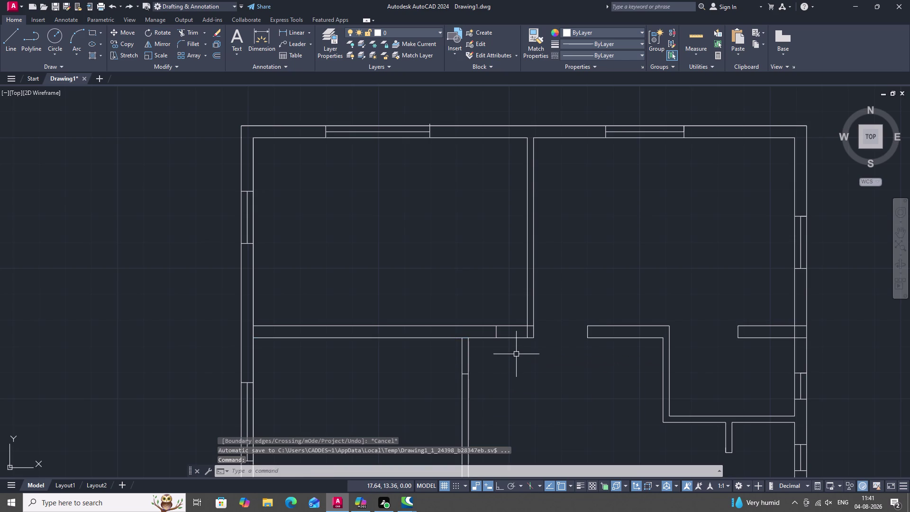
text(TR)
key(space)
Trim the wall pieces left inside the doorway opening above the lower rooms.
click(462, 353)
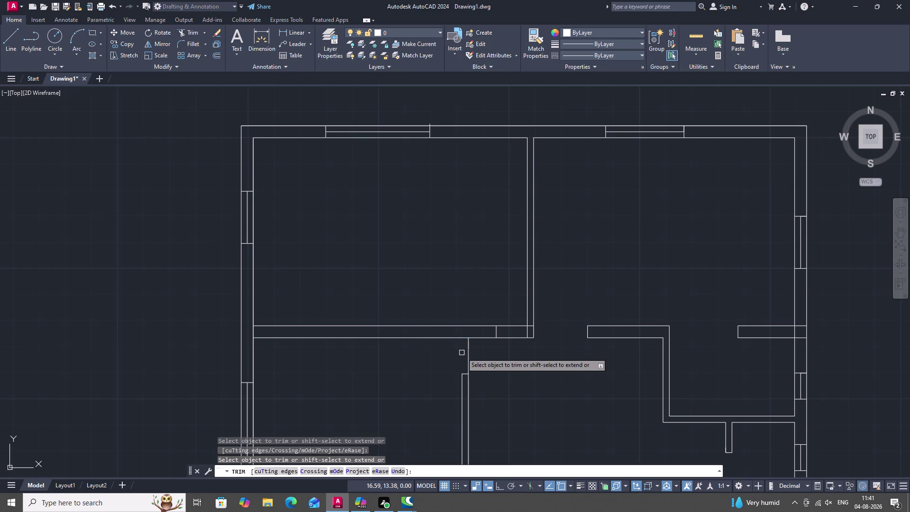
click(469, 353)
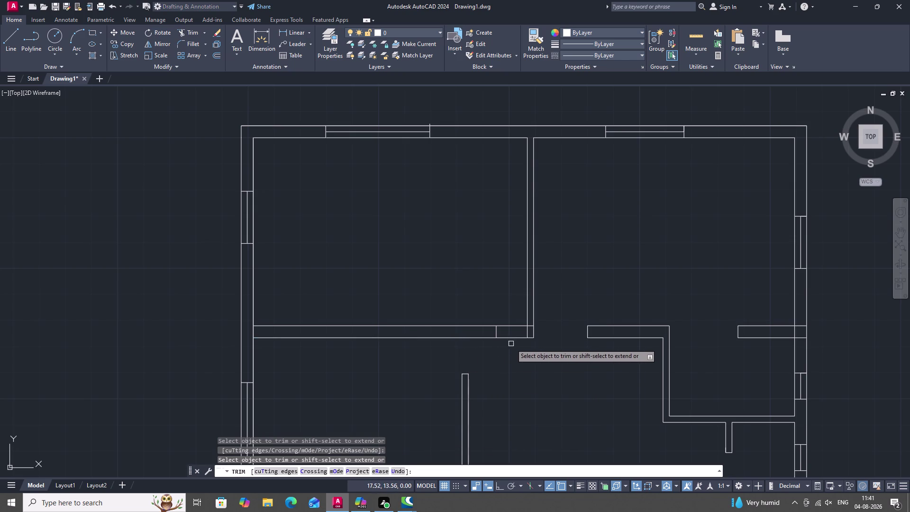
click(514, 339)
click(513, 328)
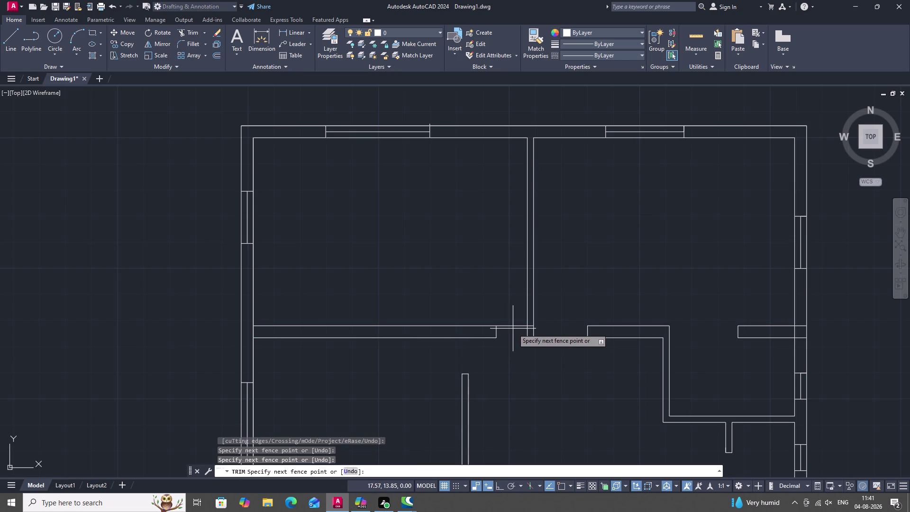
click(516, 327)
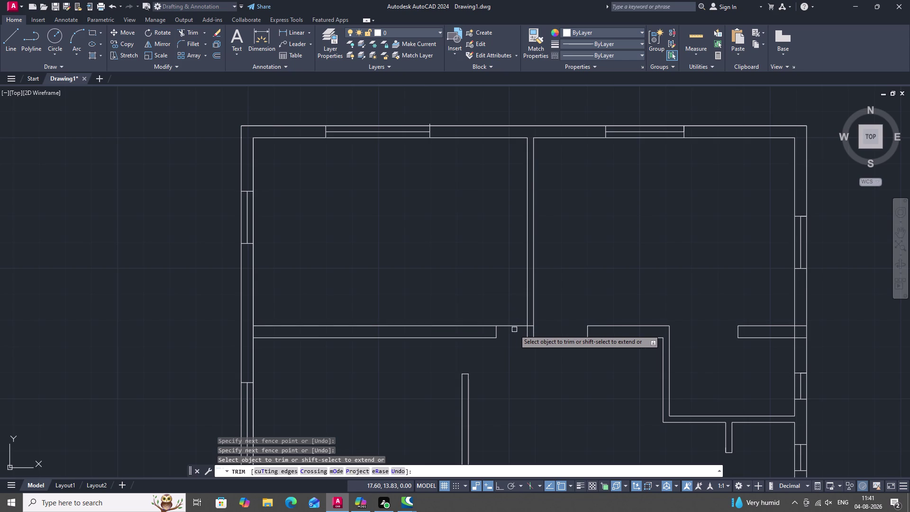
click(516, 327)
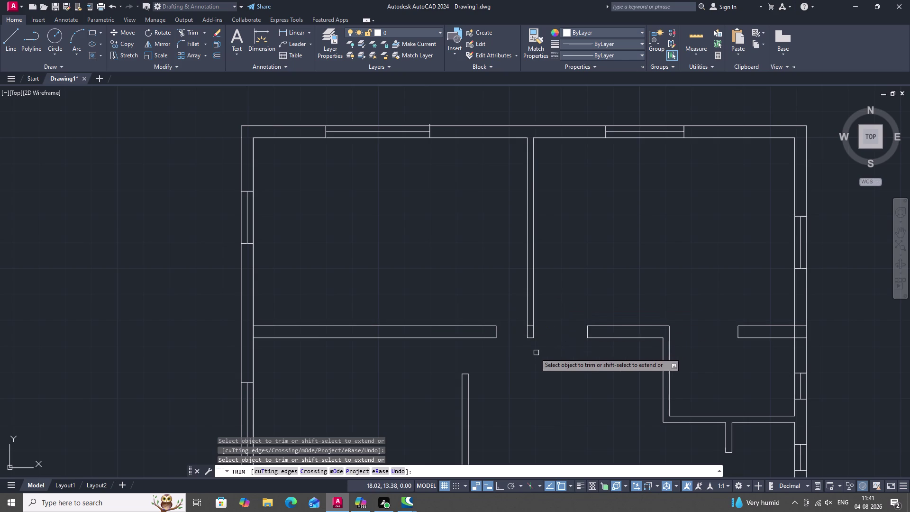
scroll(up, 3)
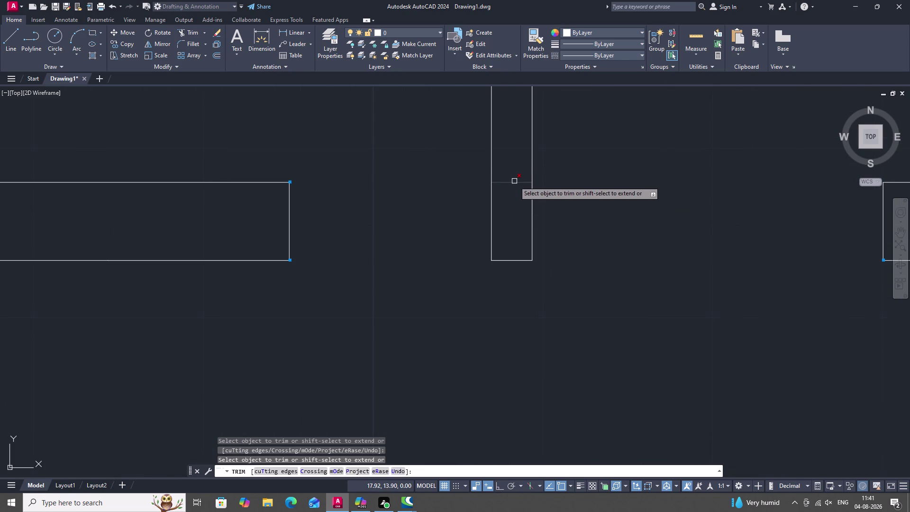
double_click(514, 182)
scroll(down, 3)
scroll(down, 3)
middle_drag(410, 289, 418, 231)
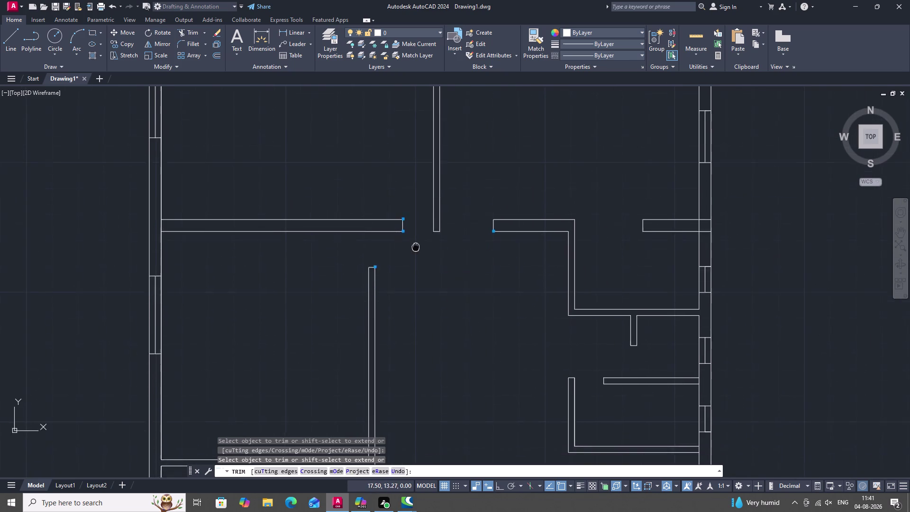
middle_drag(417, 232, 421, 213)
scroll(down, 3)
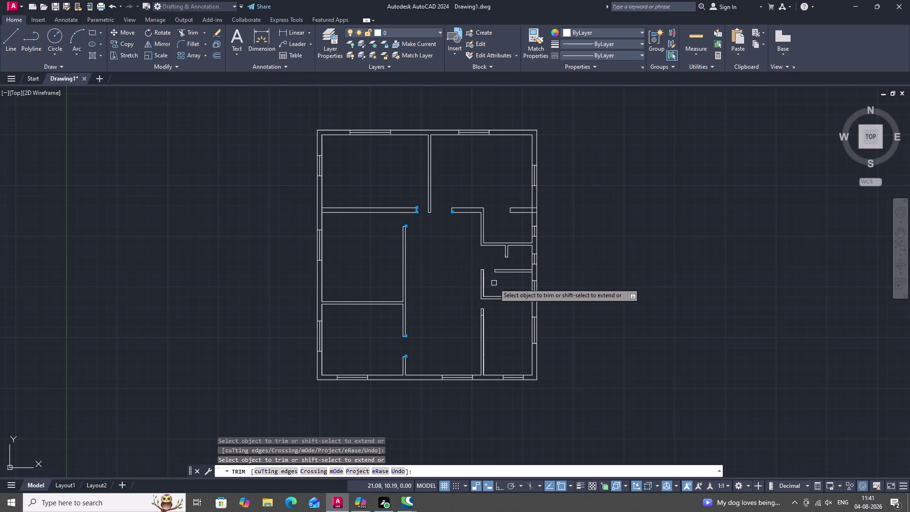
scroll(up, 3)
scroll(up, 3)
scroll(up, 3)
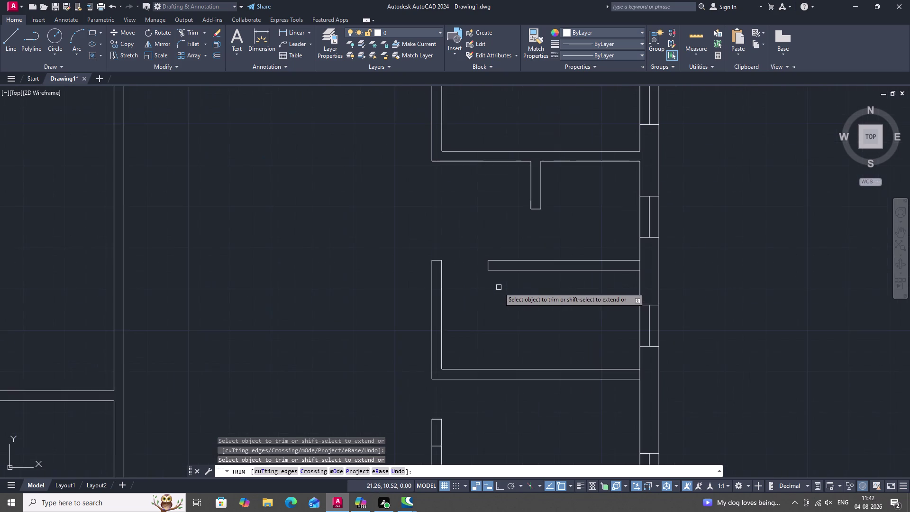
End trimming and draw a short cap line at the short wall's end.
key(Escape)
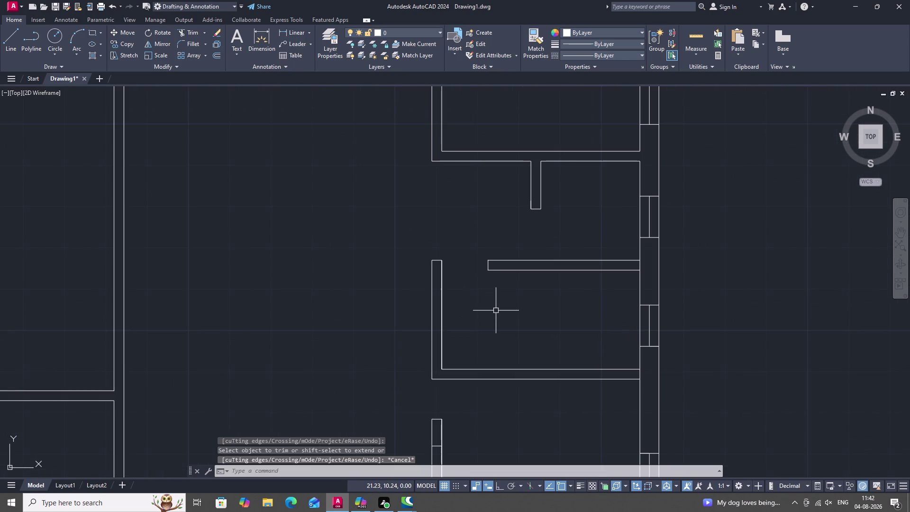
key(l)
key(space)
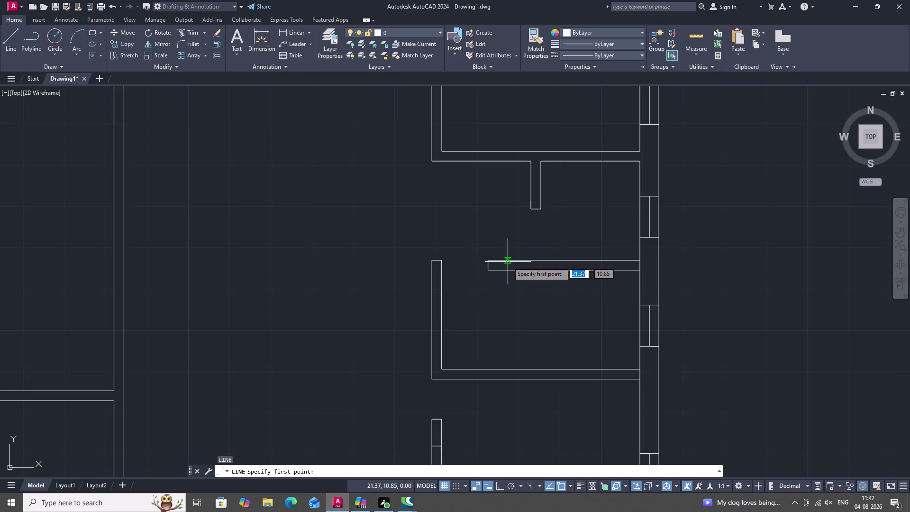
click(506, 260)
click(508, 270)
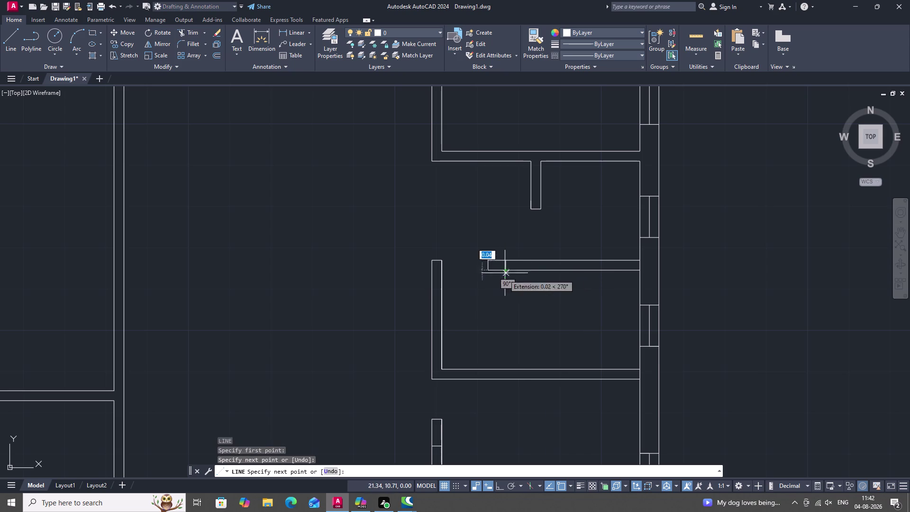
key(Escape)
Trim the leftover stubs off the short wall's end.
text(TR)
key(space)
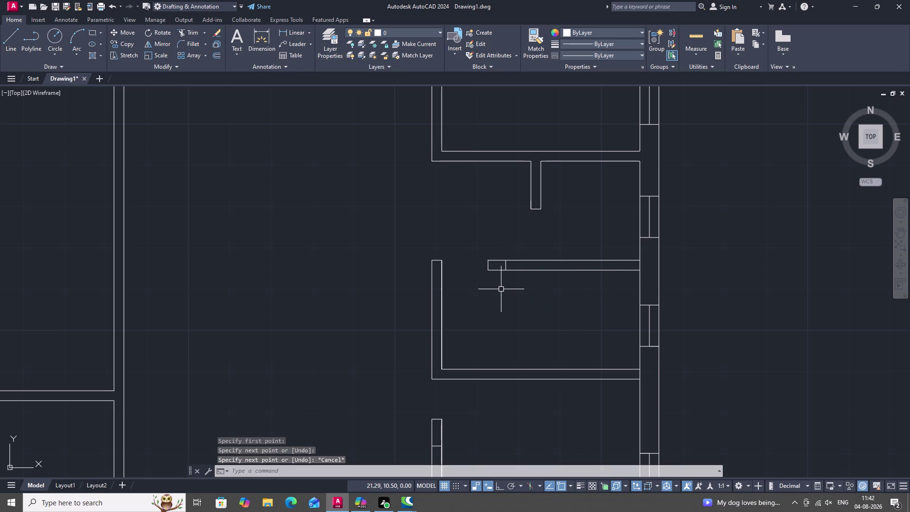
double_click(496, 260)
click(490, 266)
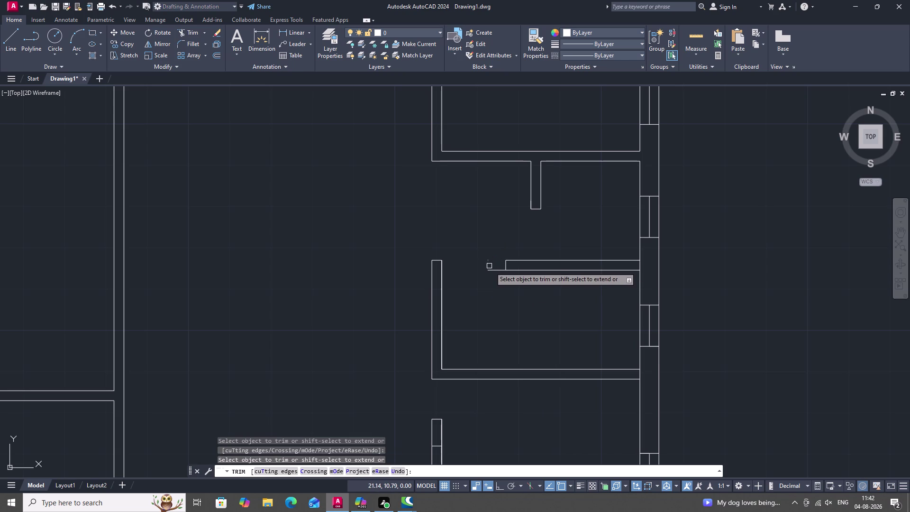
click(500, 269)
click(488, 262)
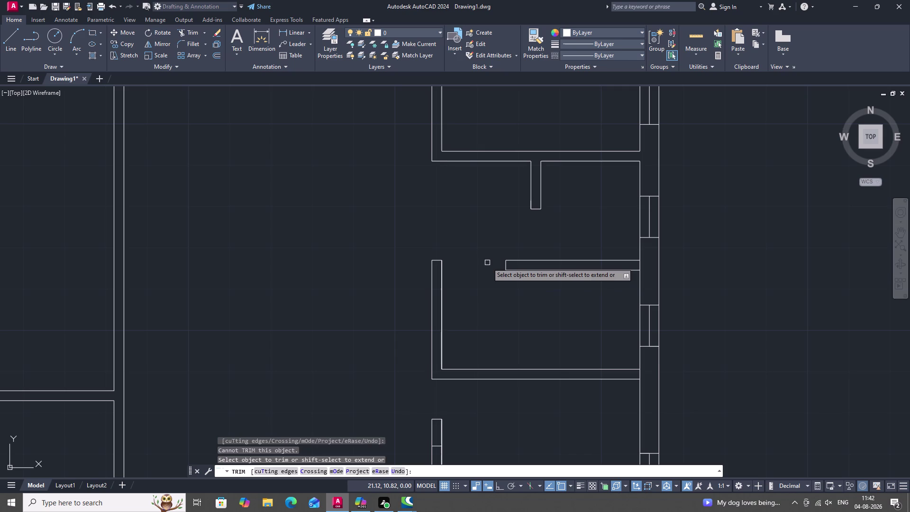
click(488, 262)
double_click(488, 260)
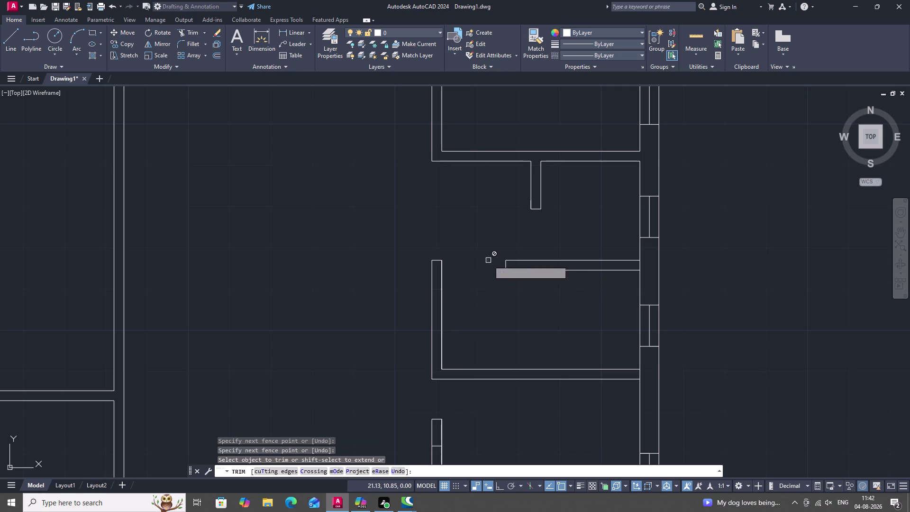
Trim the remaining wall line above, end TRIM, and zoom out to the whole plan.
scroll(up, 3)
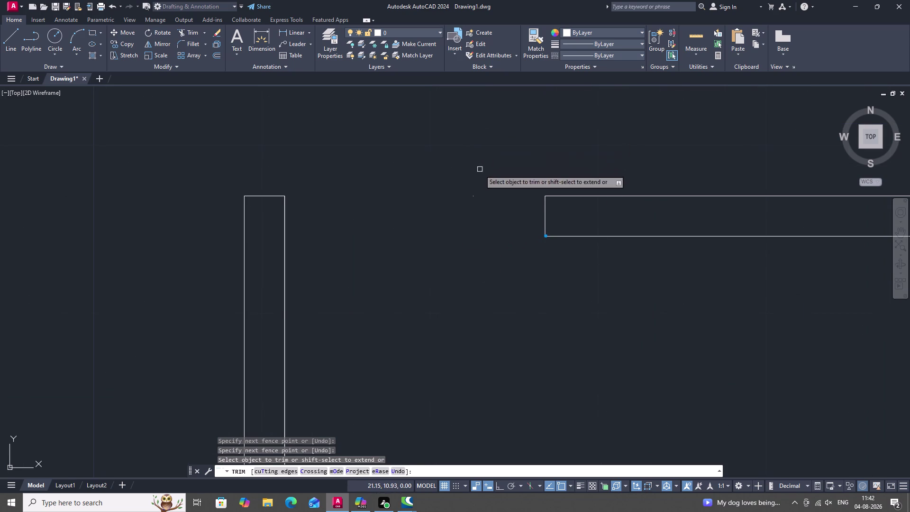
click(474, 195)
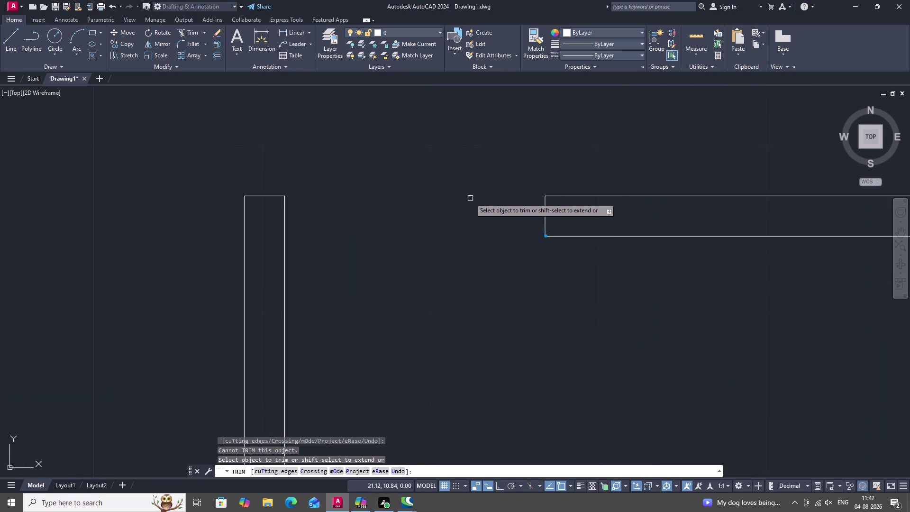
click(470, 198)
click(474, 196)
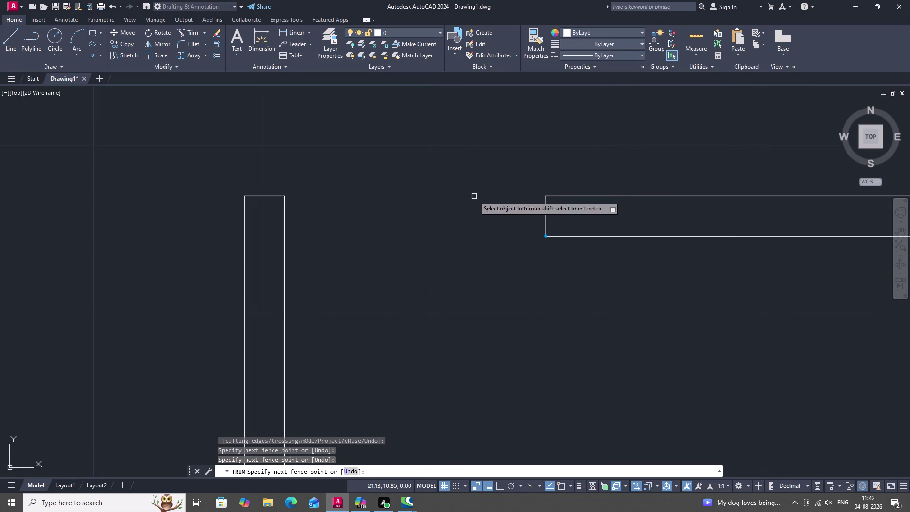
key(Escape)
key(Escape)
scroll(down, 3)
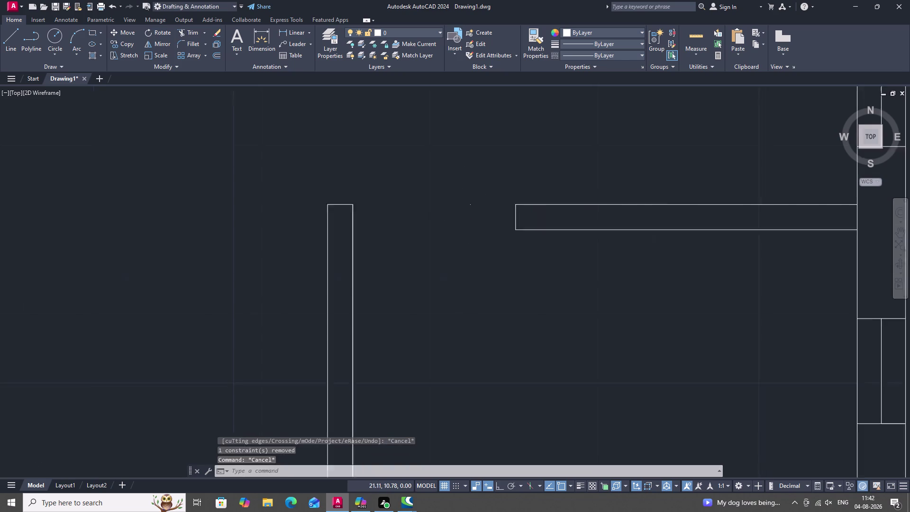
scroll(down, 3)
scroll(down, 3)
scroll(down, 3)
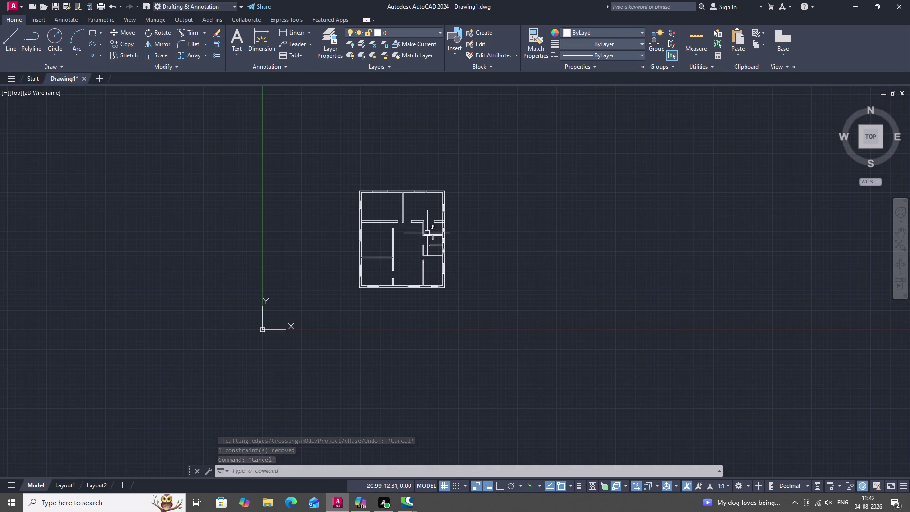
double_click(699, 44)
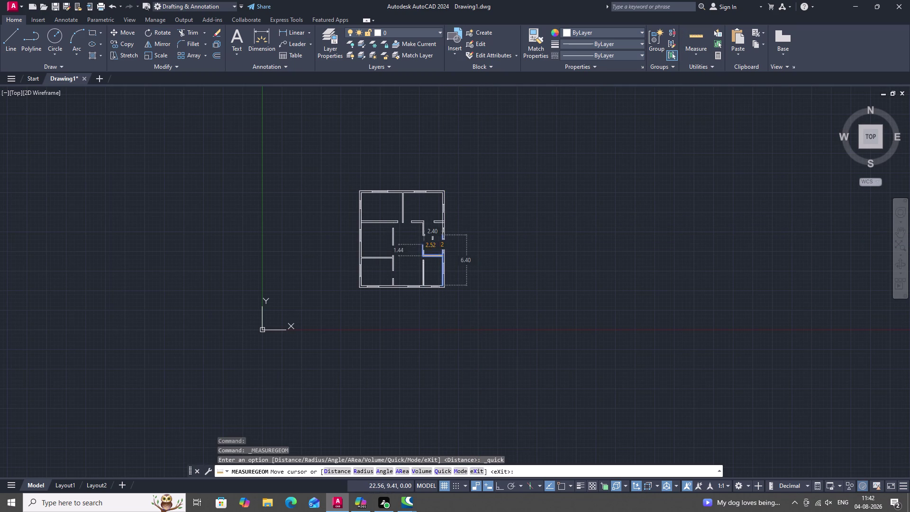
scroll(up, 3)
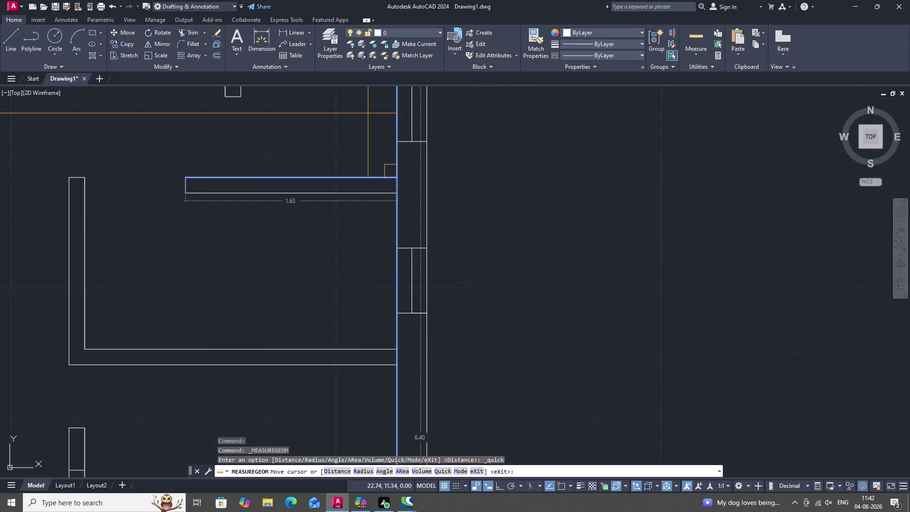
scroll(down, 3)
scroll(down, 3)
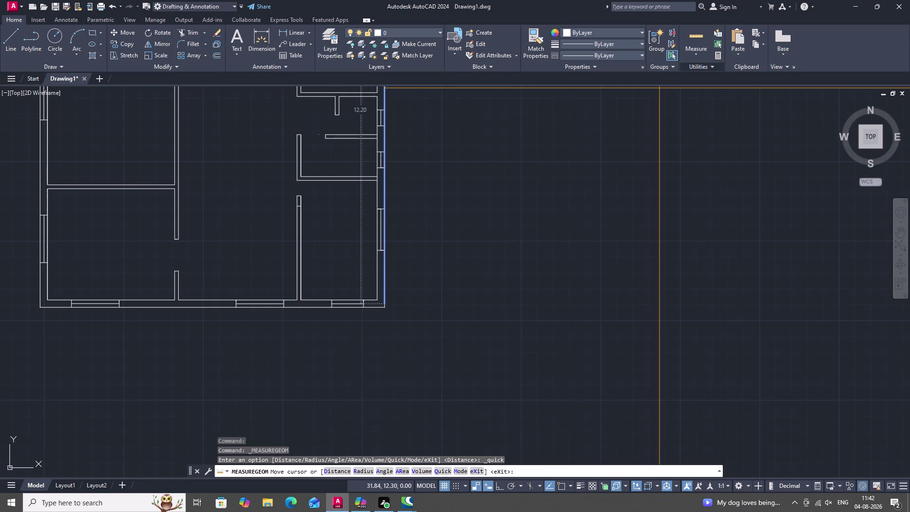
key(Escape)
scroll(down, 3)
middle_drag(471, 179, 584, 166)
middle_drag(460, 147, 460, 154)
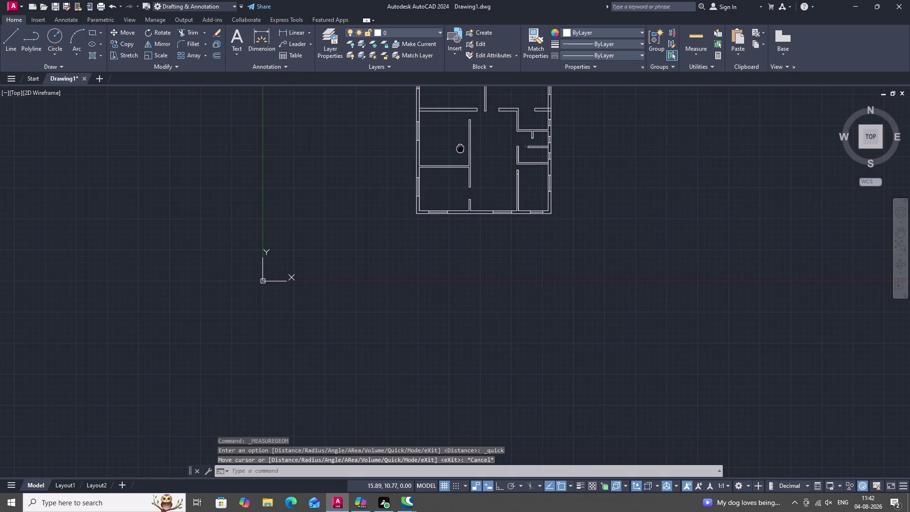
middle_drag(460, 154, 455, 221)
scroll(up, 3)
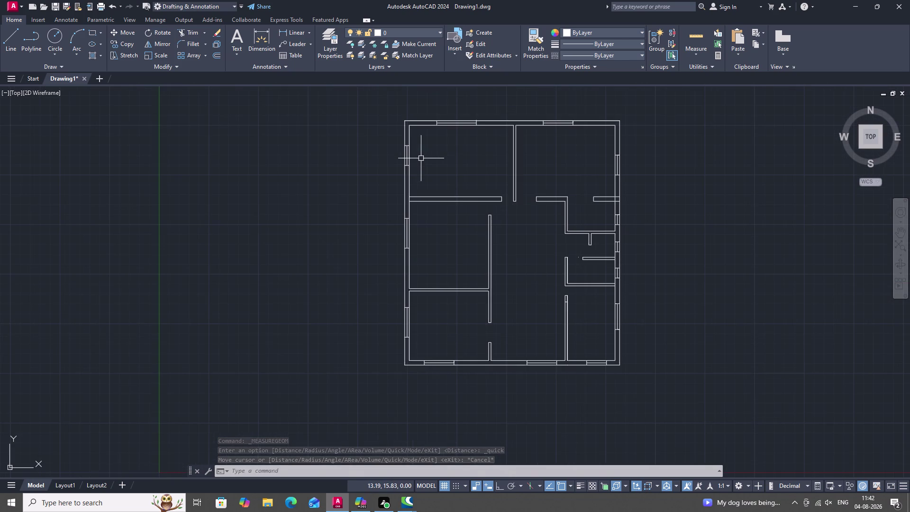
Add a 3.60 vertical dimension for the top-left room's depth.
click(304, 34)
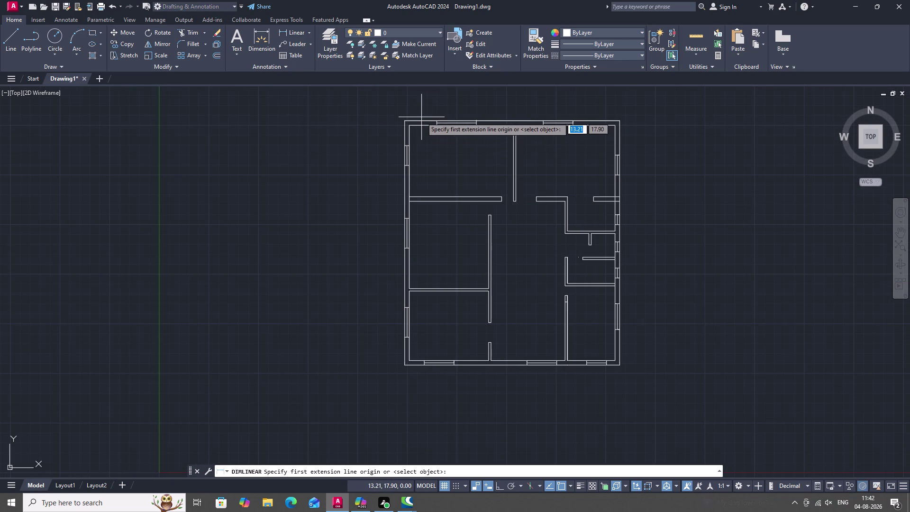
scroll(up, 3)
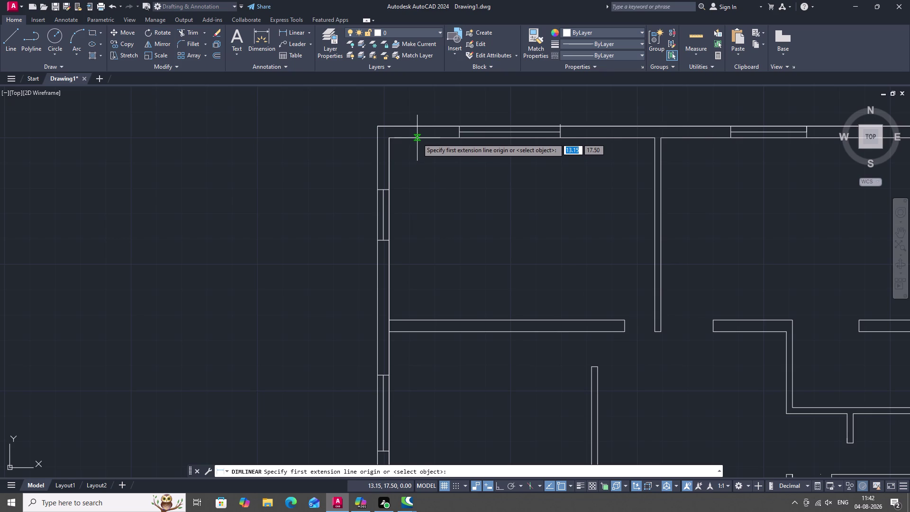
click(418, 138)
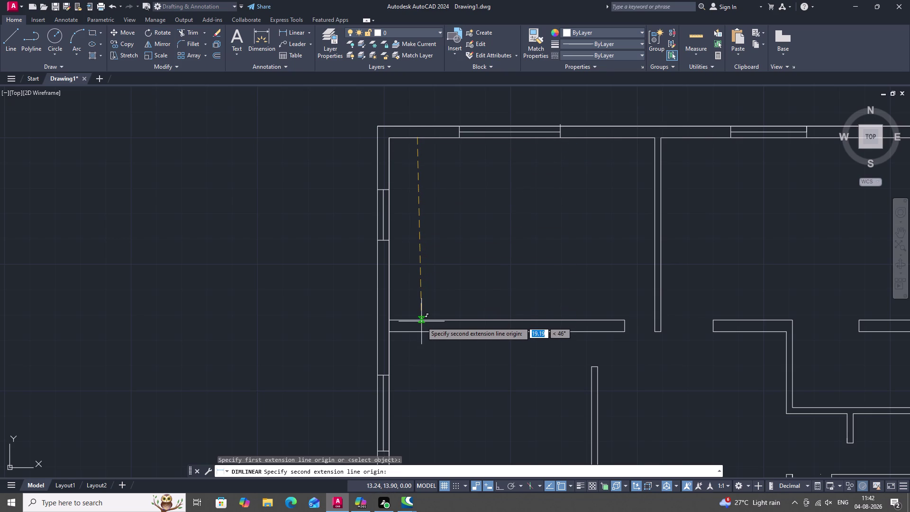
click(421, 320)
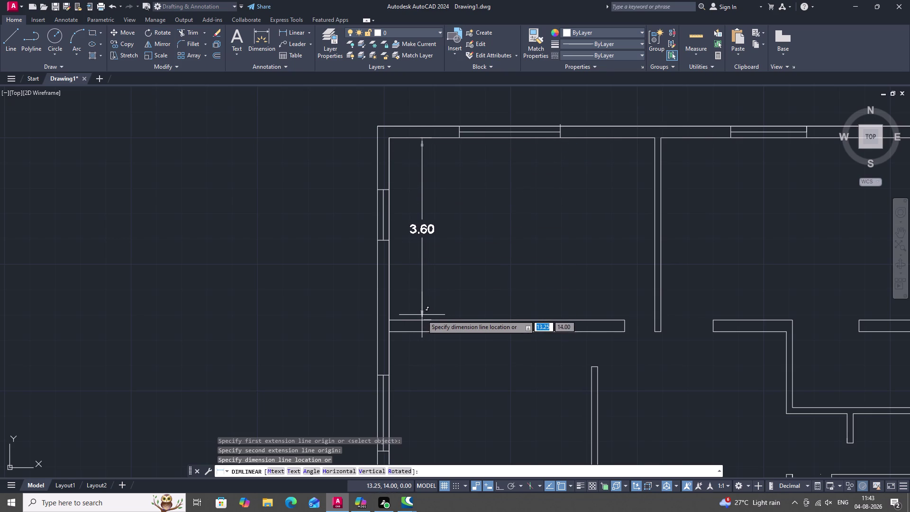
key(Escape)
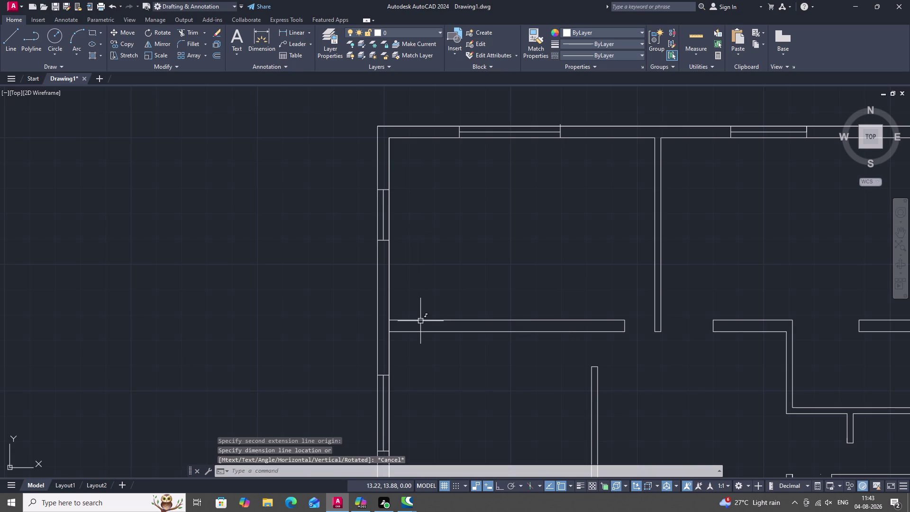
key(space)
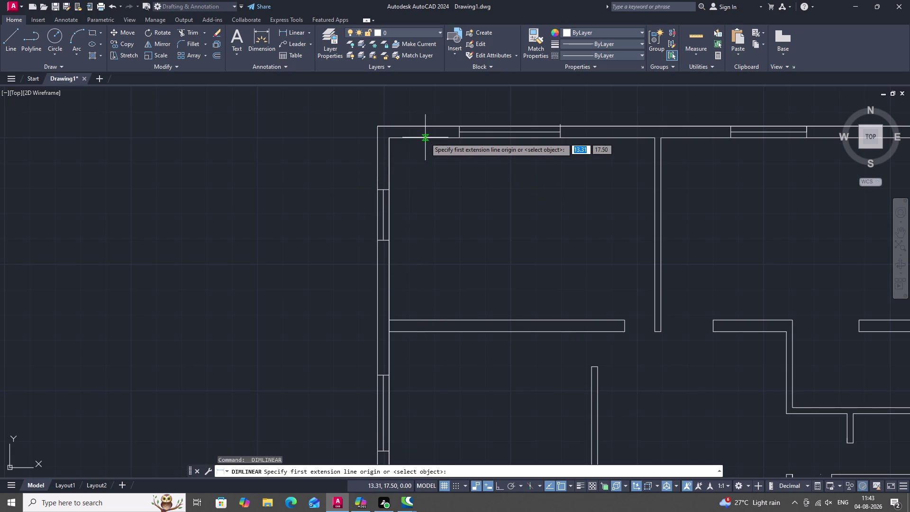
click(425, 137)
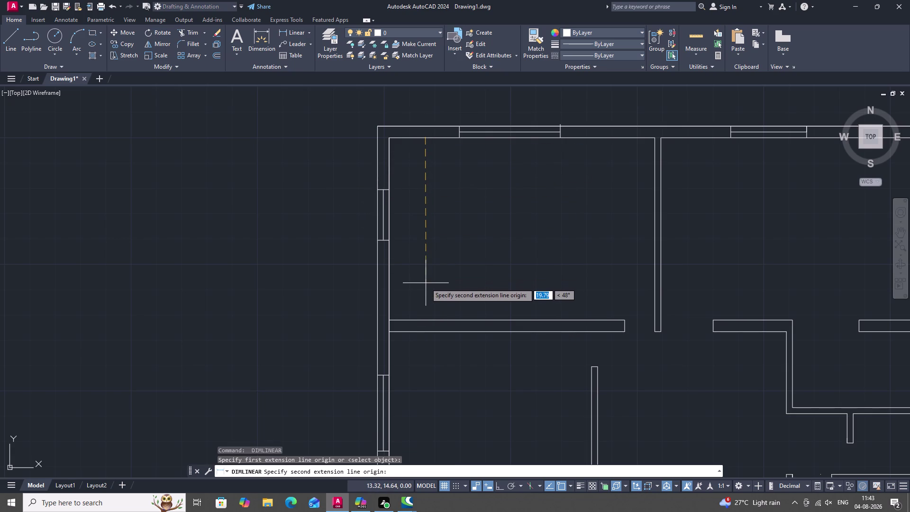
click(423, 320)
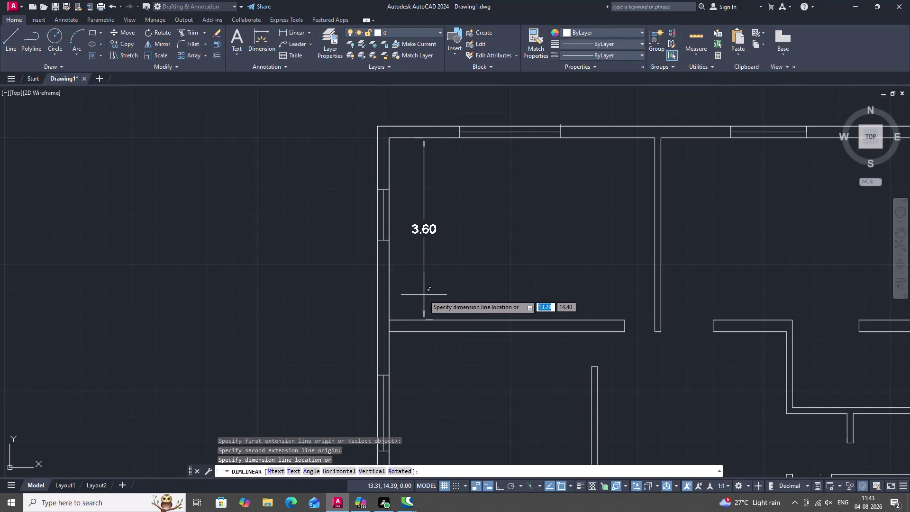
click(411, 291)
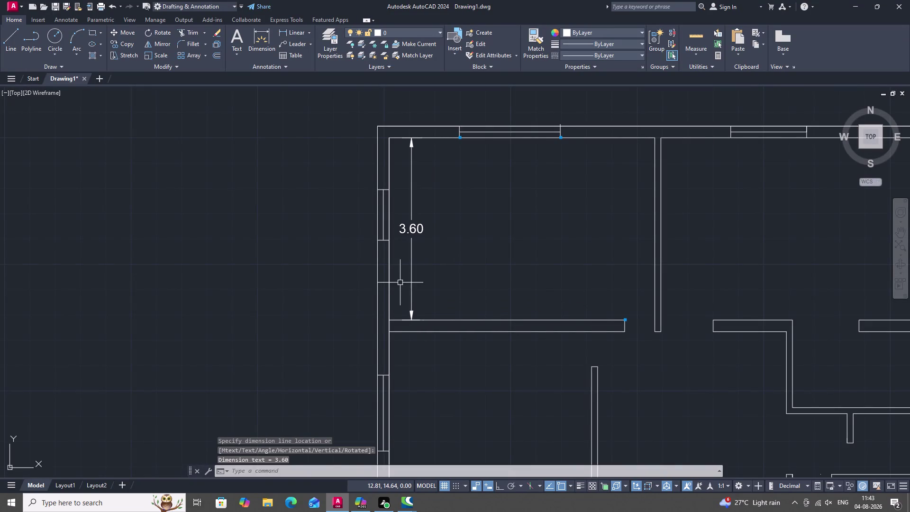
Add a 5.25 horizontal dimension across the top-left room's width.
key(space)
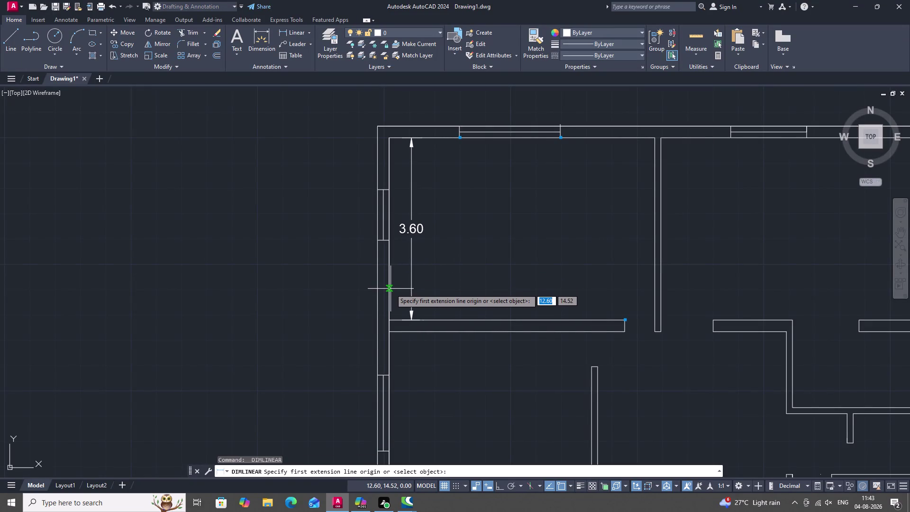
click(390, 290)
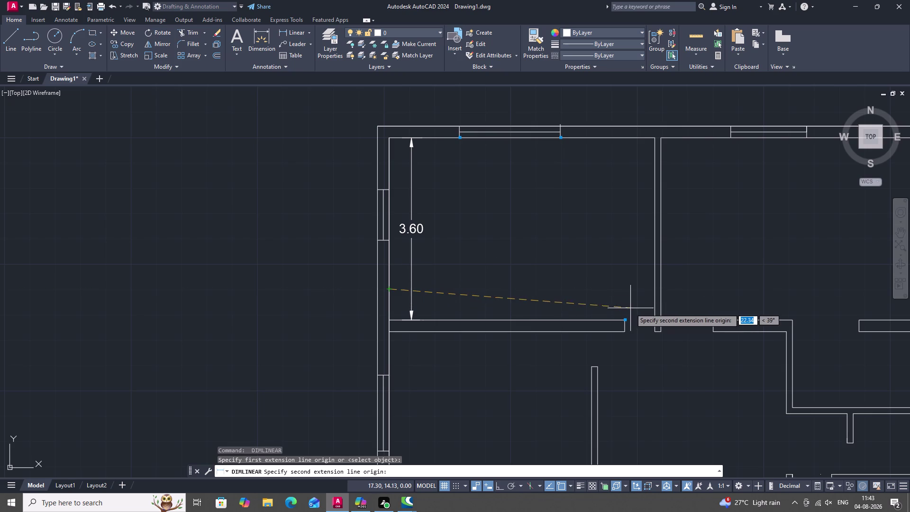
click(657, 290)
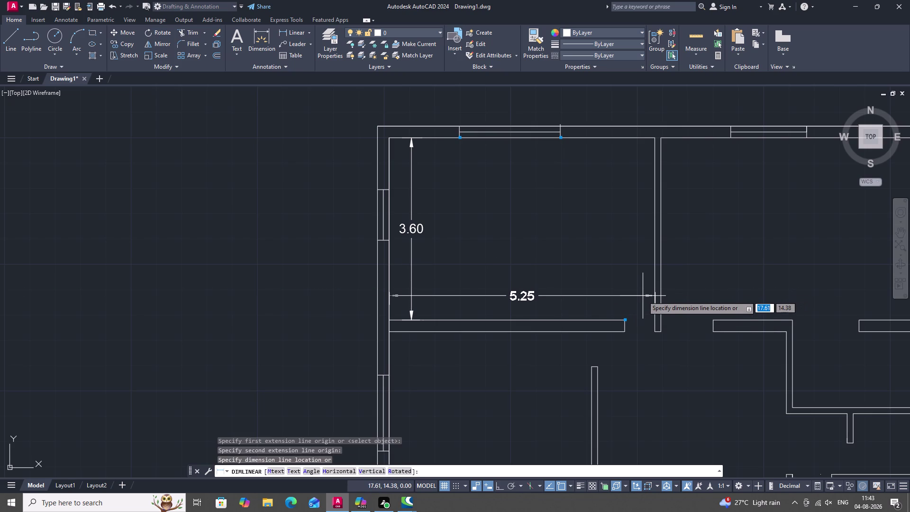
click(643, 296)
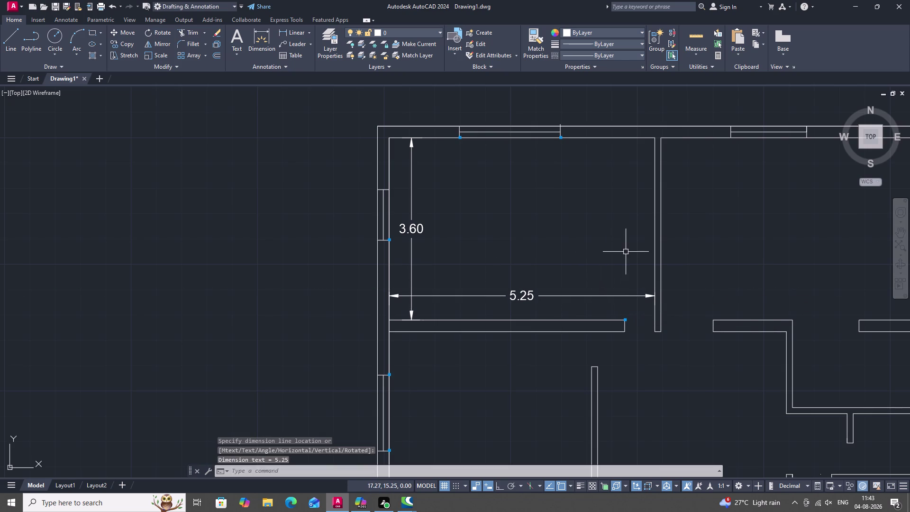
middle_drag(624, 251, 226, 239)
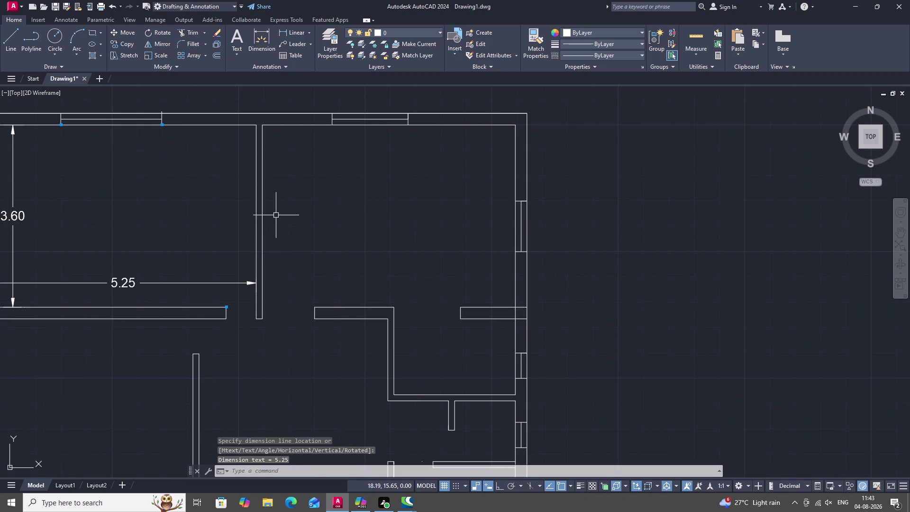
Dimension the adjoining room's width as 5.00.
key(space)
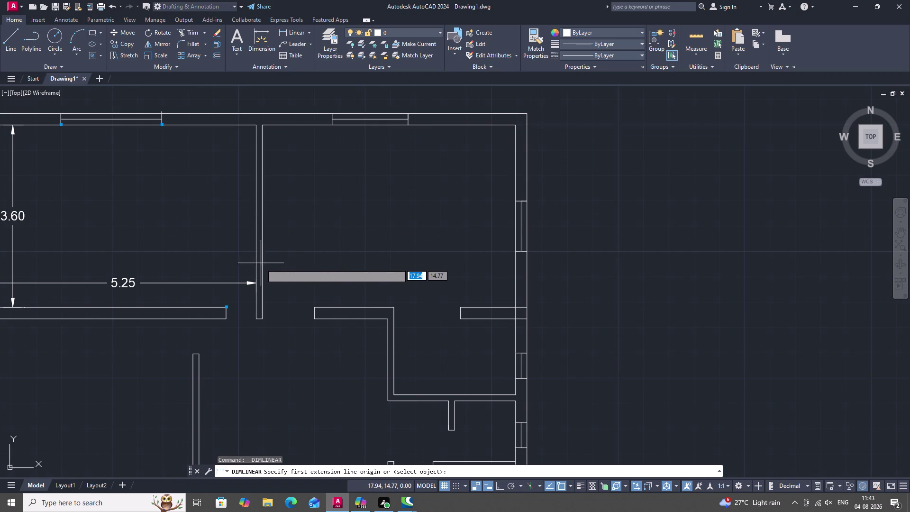
click(260, 282)
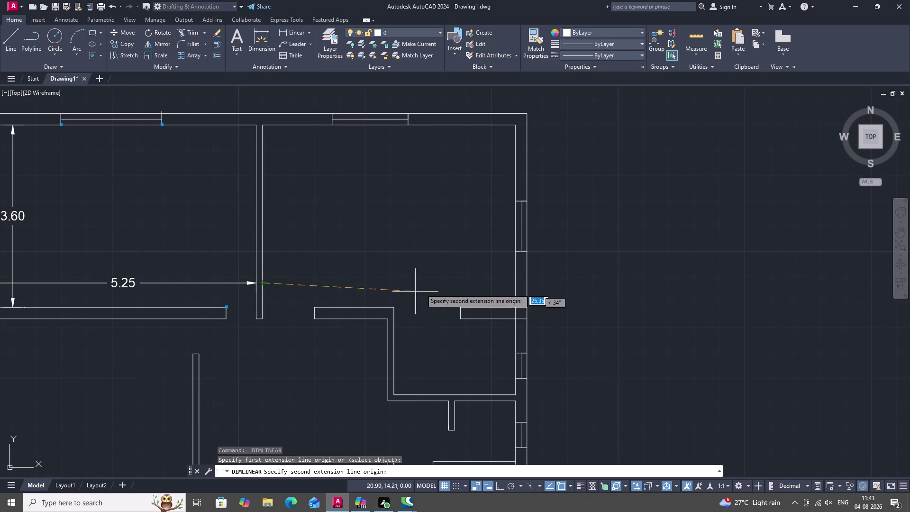
click(517, 283)
click(511, 285)
Dimension the adjoining room's depth as 3.60 after cancelling a misplaced start.
key(space)
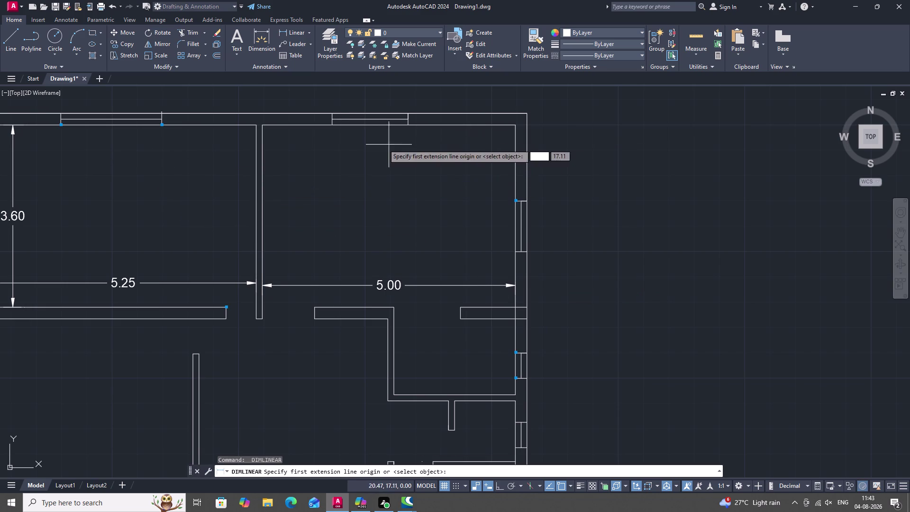
click(321, 126)
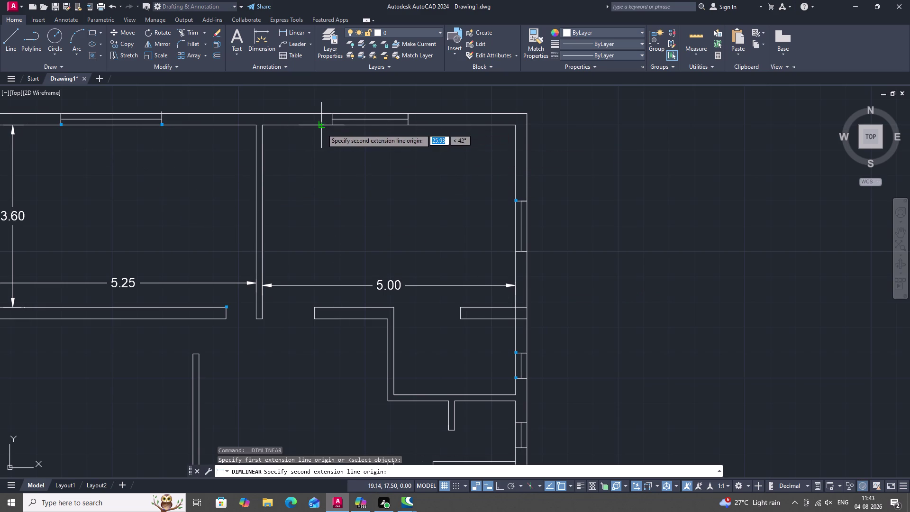
key(Escape)
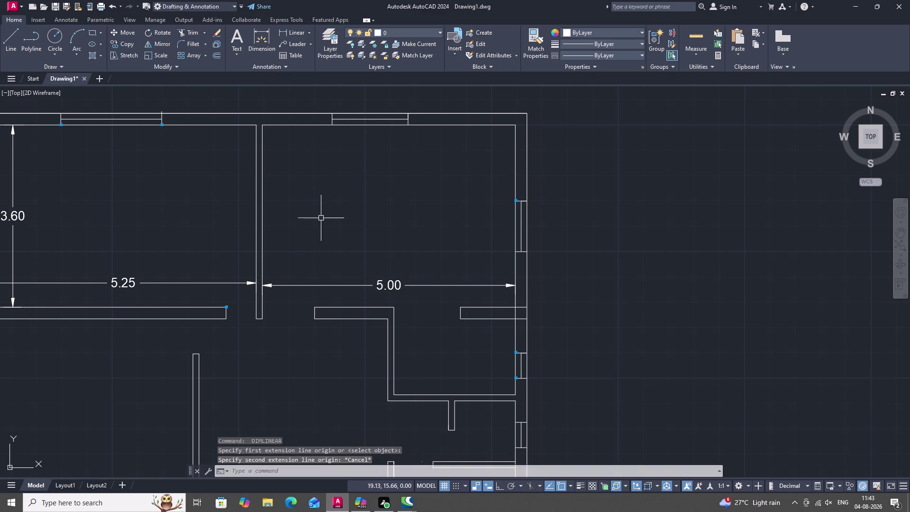
key(space)
click(340, 125)
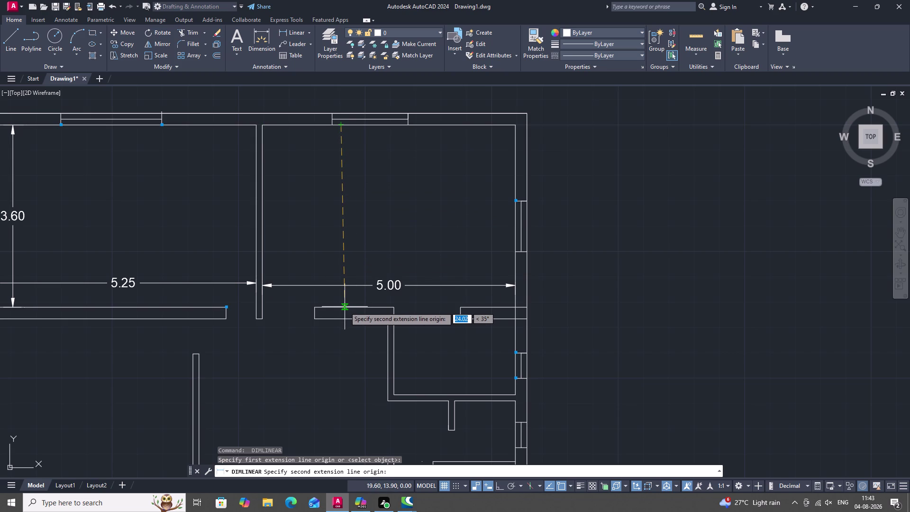
click(340, 307)
click(340, 307)
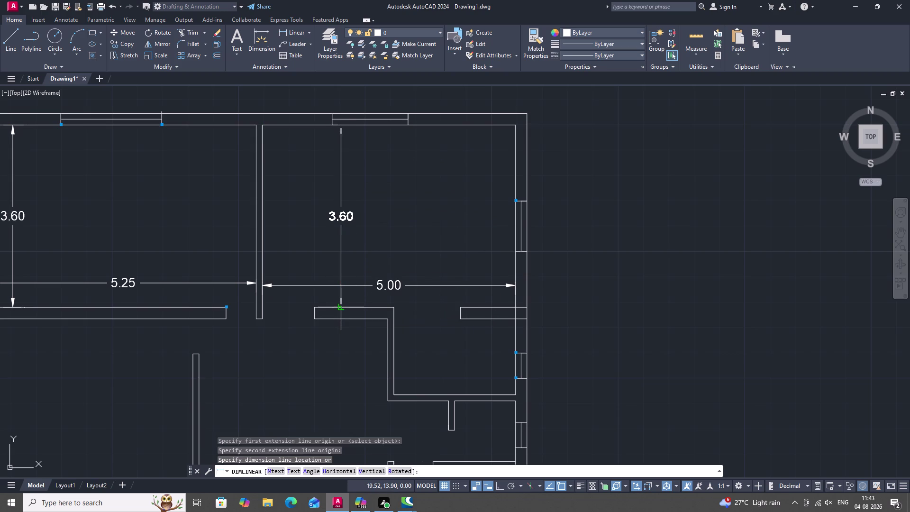
scroll(down, 3)
middle_drag(287, 262, 361, 140)
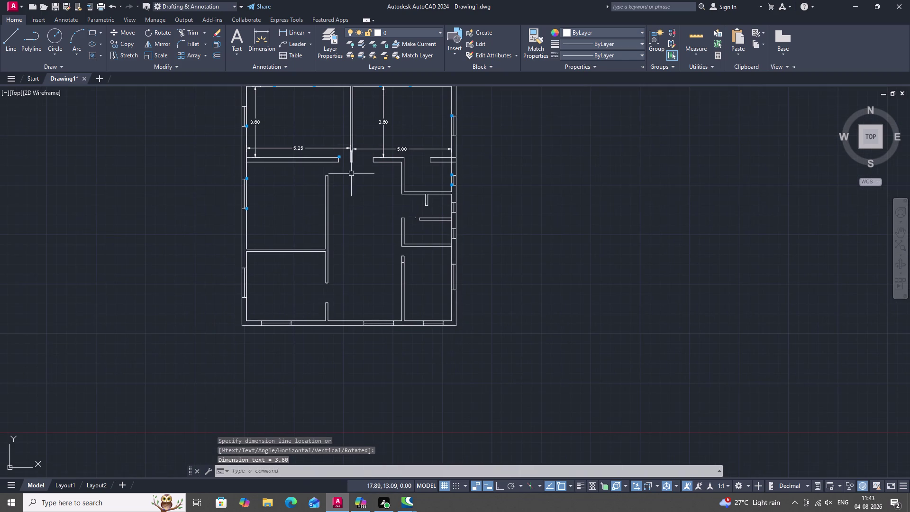
Dimension the left-middle room with a 4.40 height and a 4.00 width.
key(space)
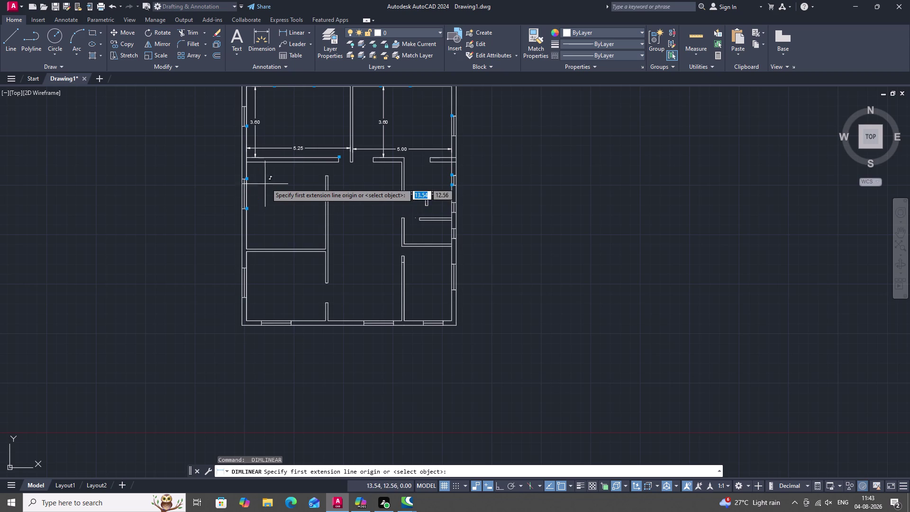
click(313, 163)
click(313, 249)
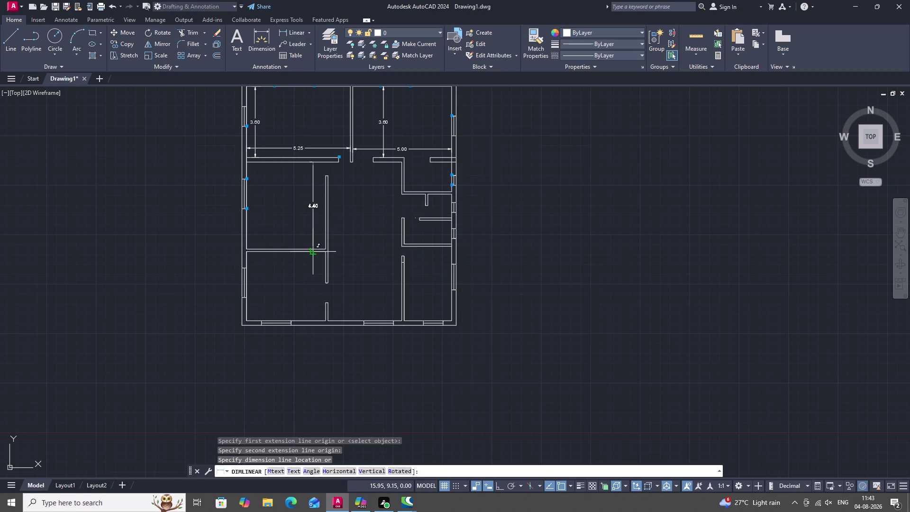
click(313, 250)
key(space)
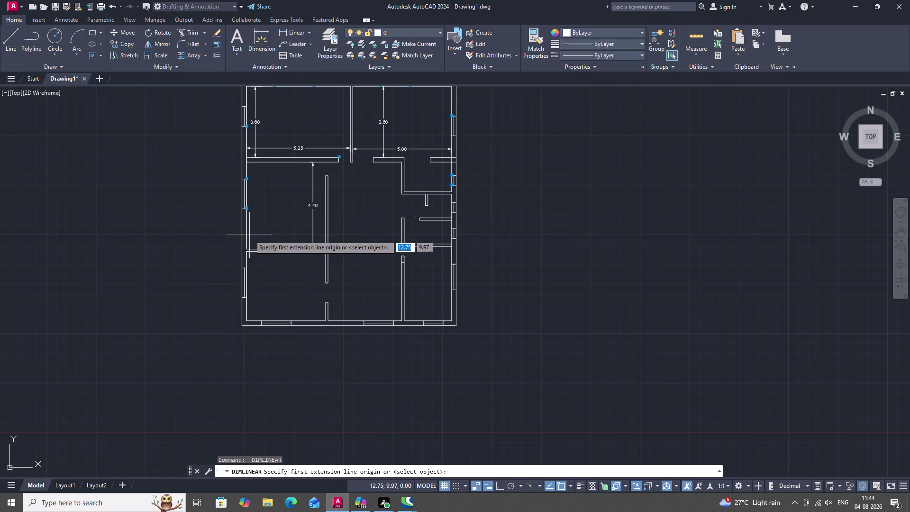
double_click(247, 235)
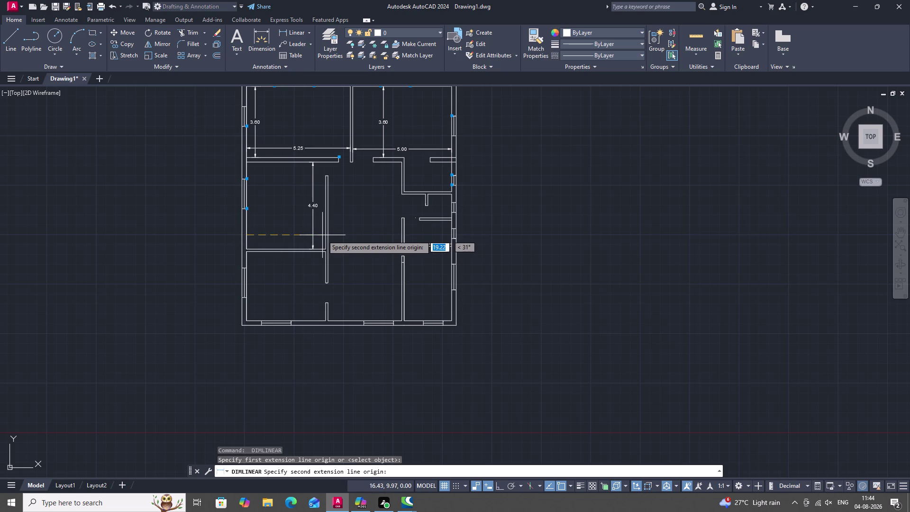
click(324, 234)
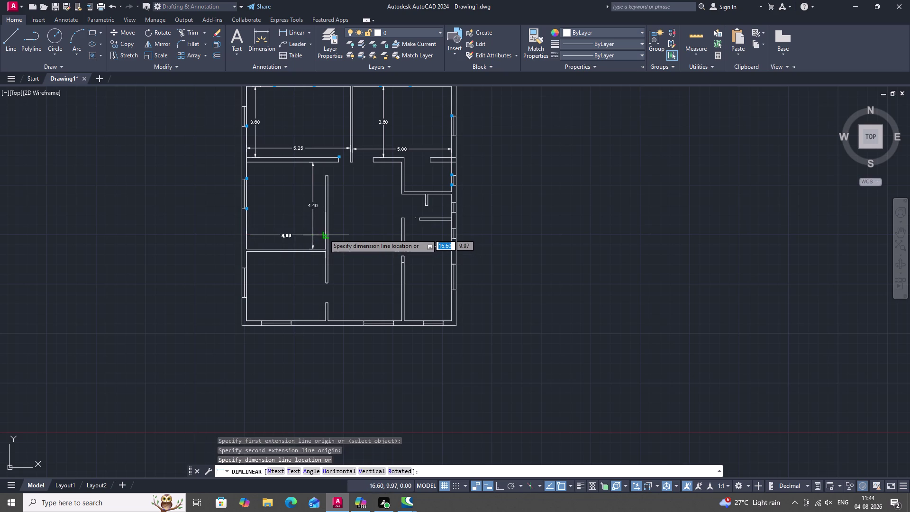
click(318, 229)
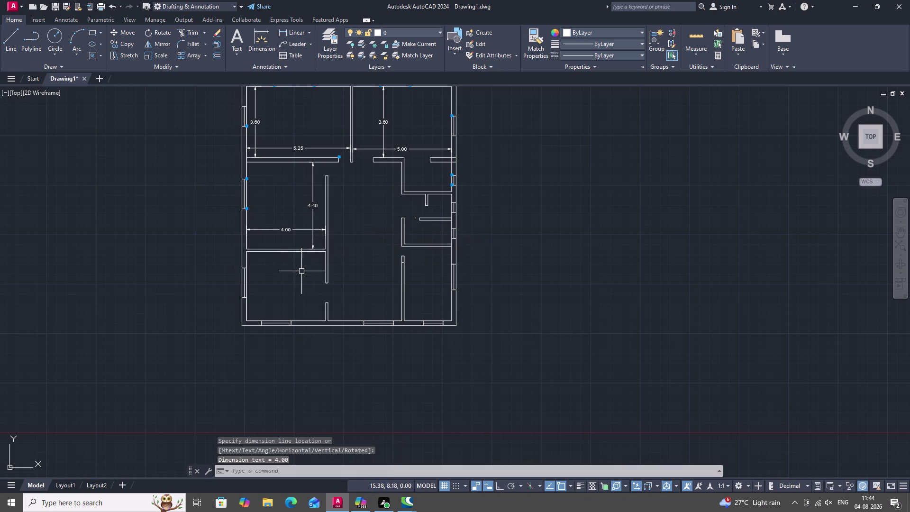
Dimension the bottom-left room's height as 3.50, discarding a wrong 3.62 attempt.
scroll(down, 3)
middle_drag(301, 278, 299, 194)
key(space)
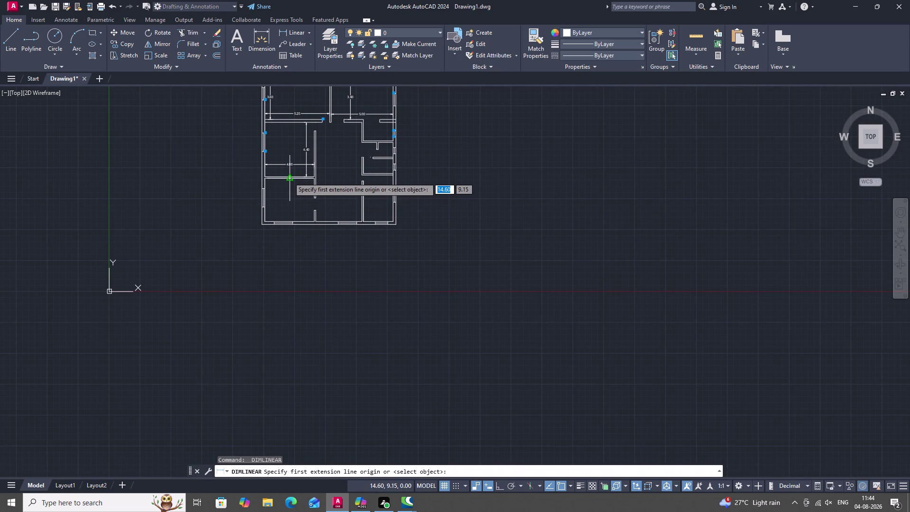
click(290, 178)
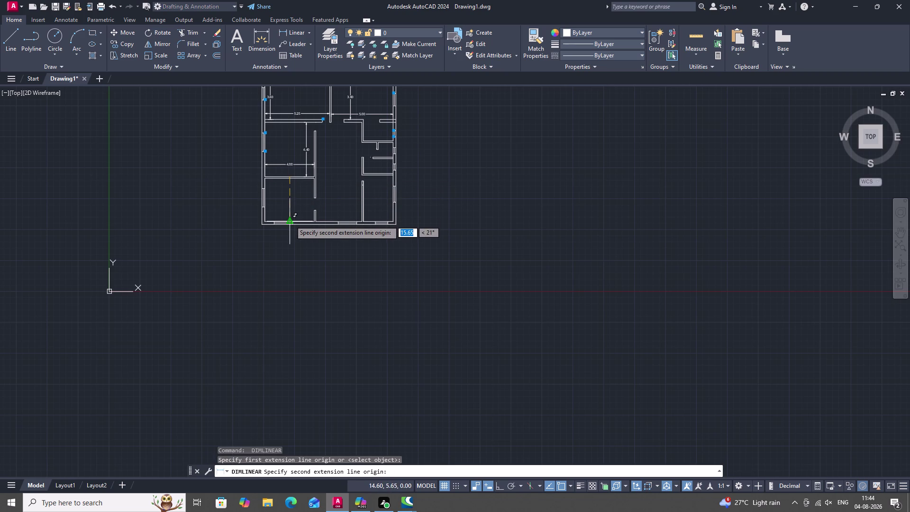
scroll(up, 3)
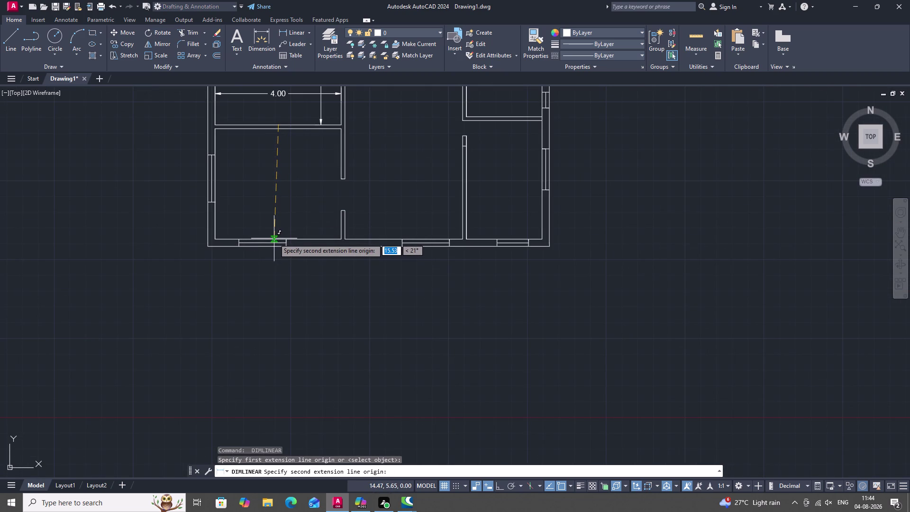
click(275, 240)
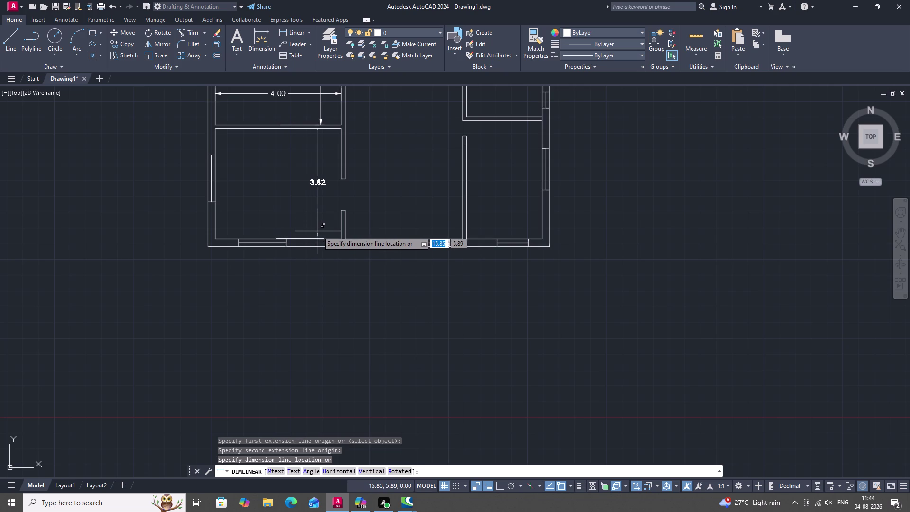
key(space)
key(space)
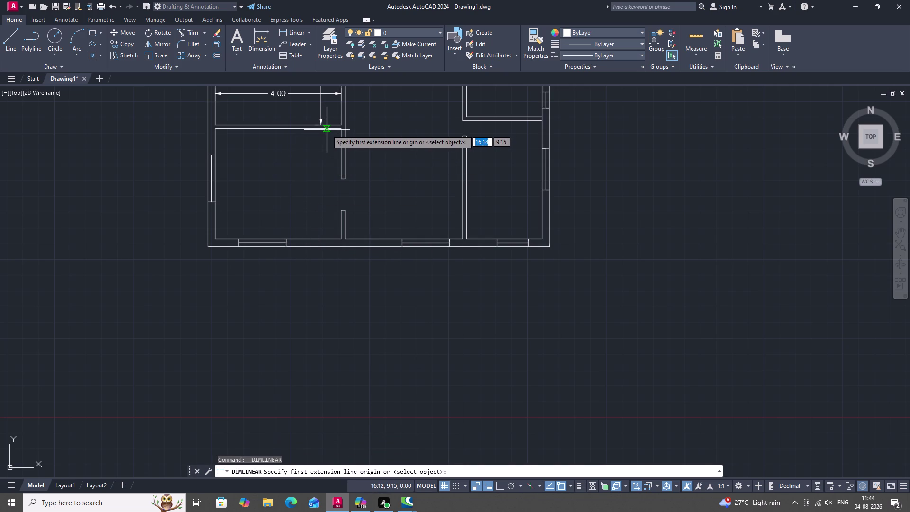
click(326, 130)
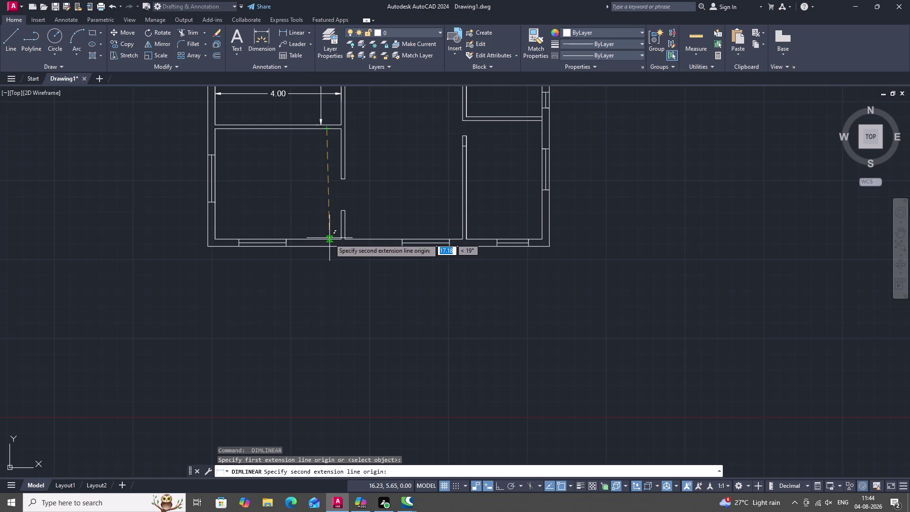
click(330, 239)
click(329, 239)
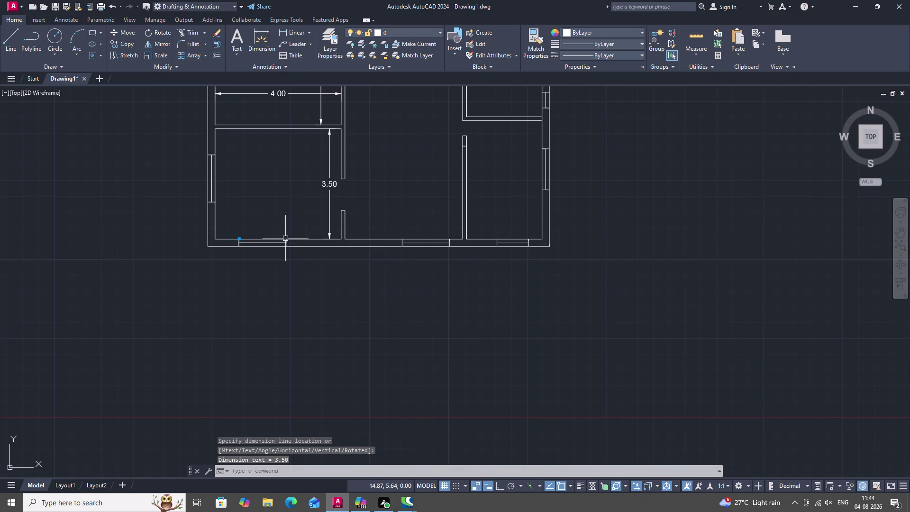
Dimension the bottom-left room's width as 4.00, discarding a wrong 3.94 attempt.
key(space)
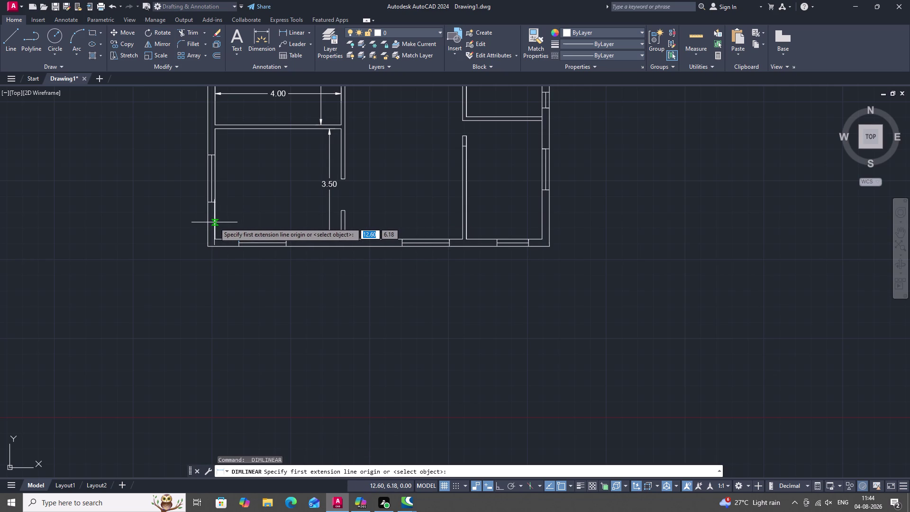
click(215, 223)
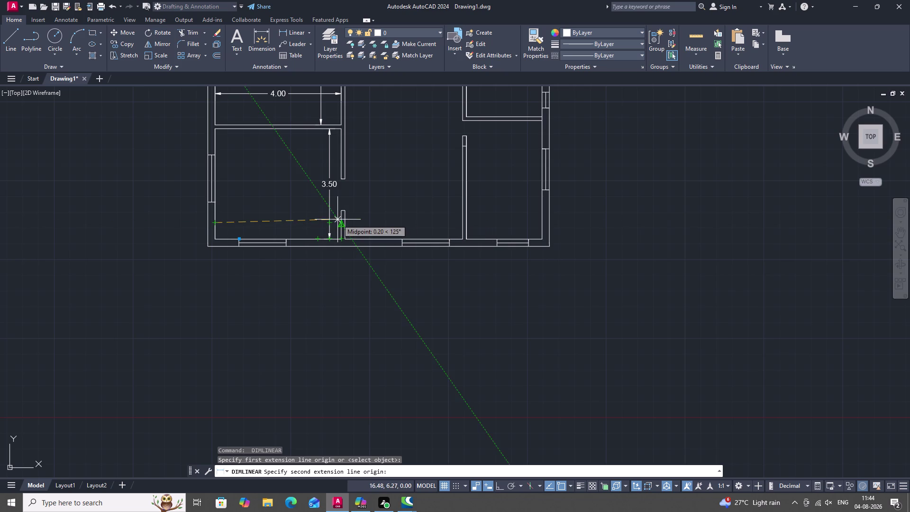
click(337, 222)
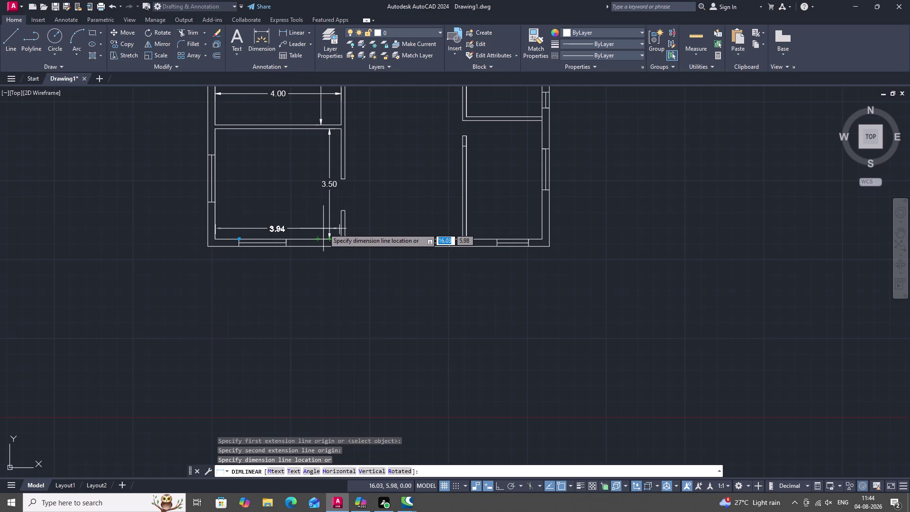
key(Escape)
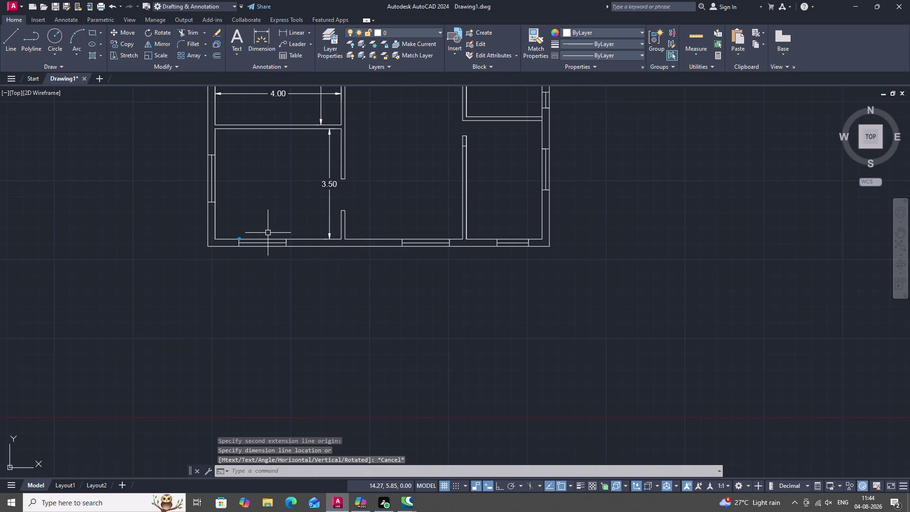
key(space)
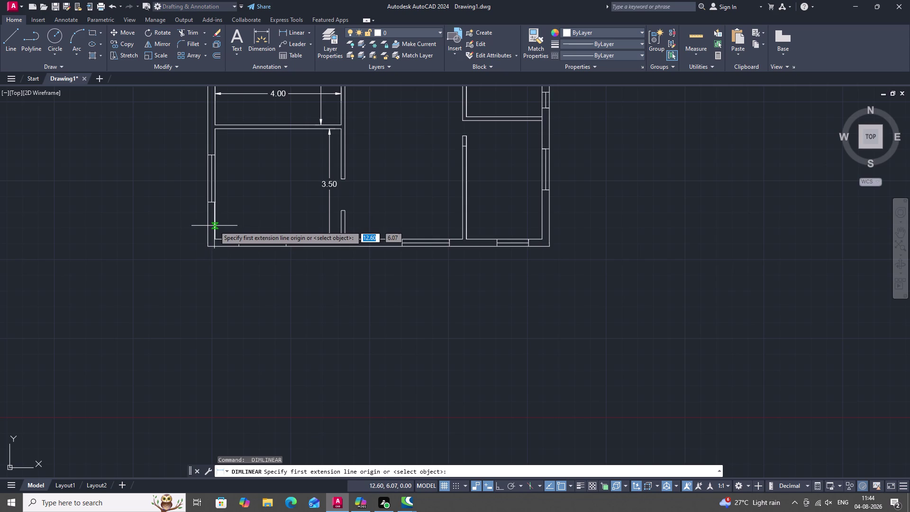
click(215, 226)
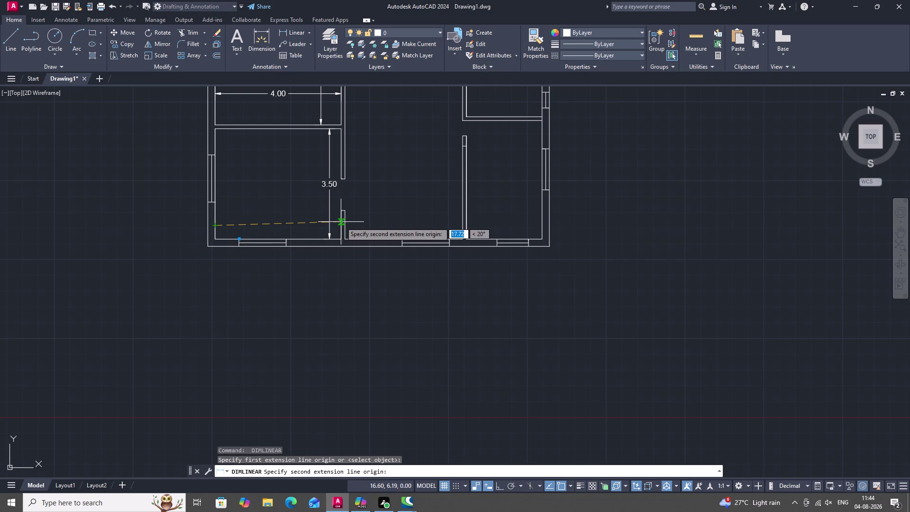
click(341, 223)
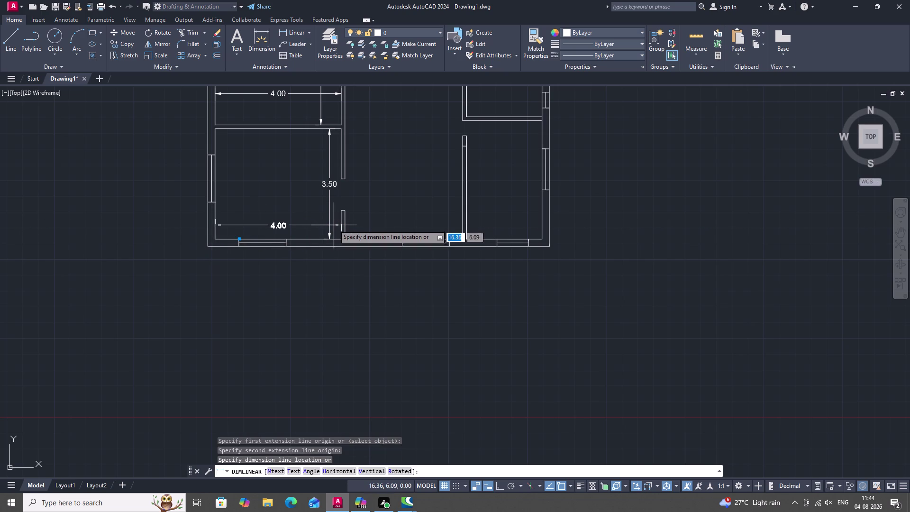
click(334, 224)
scroll(down, 3)
middle_drag(267, 194, 265, 198)
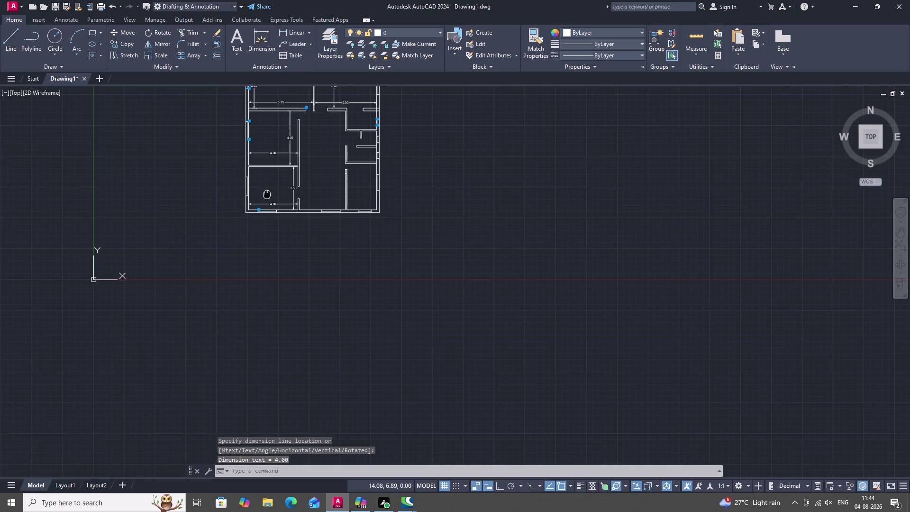
Bring the right-side rooms into view and dimension the small room's 1.50 height.
middle_drag(265, 197, 250, 267)
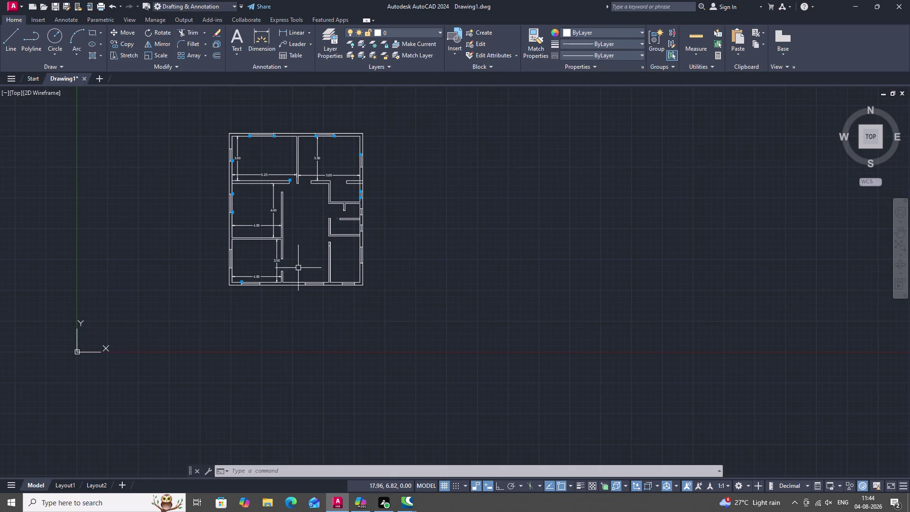
scroll(up, 3)
scroll(up, 3)
scroll(down, 3)
middle_drag(325, 246, 334, 369)
scroll(up, 3)
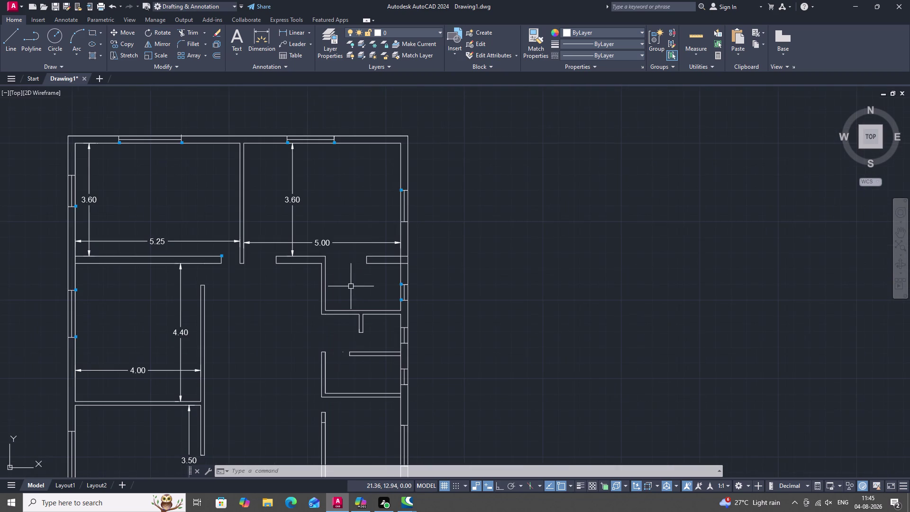
key(space)
click(381, 262)
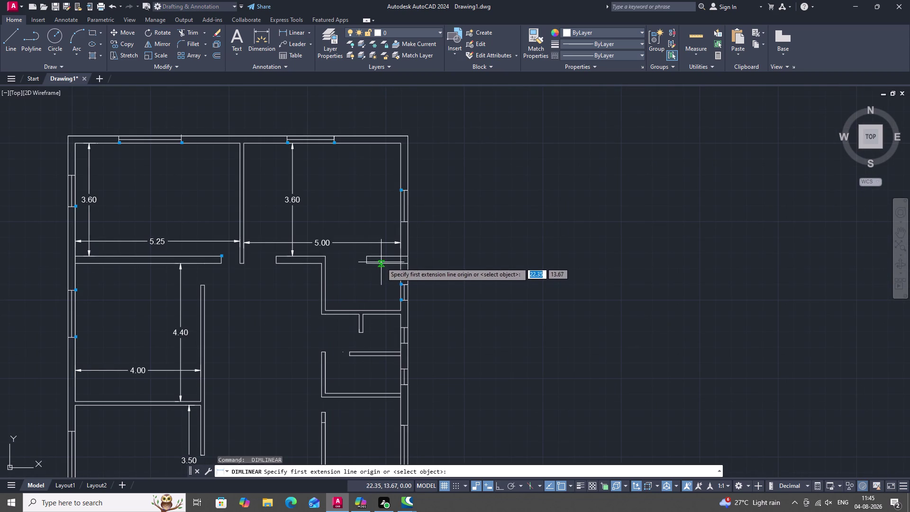
click(380, 310)
click(379, 309)
key(v)
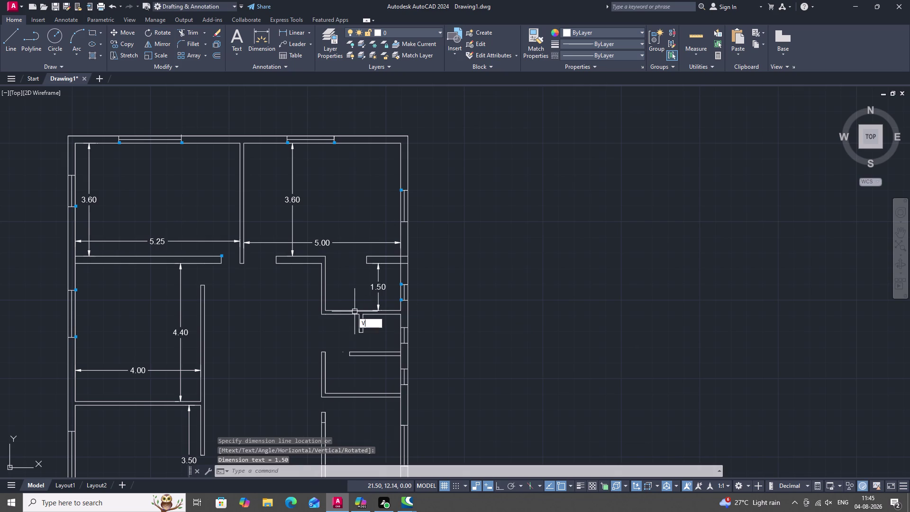
key(Escape)
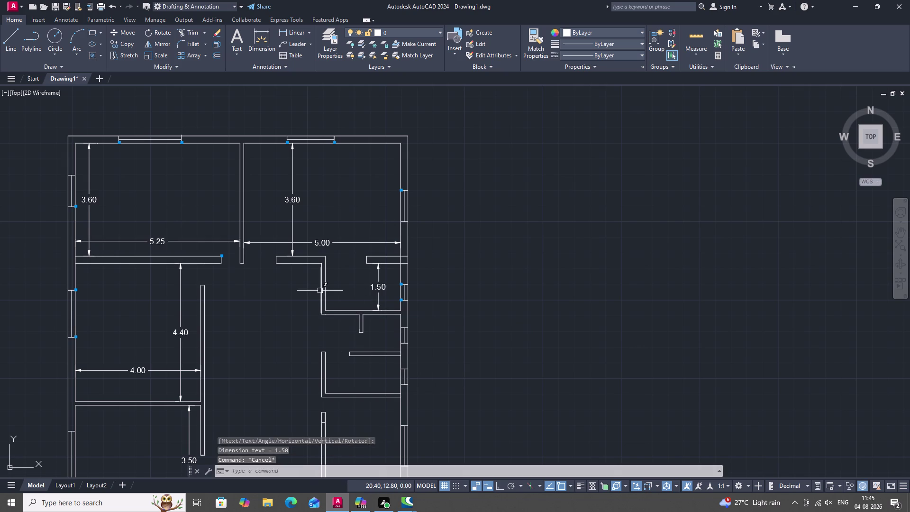
Add 2.40 width dimensions to the upper and lower right-side rooms.
key(space)
click(326, 292)
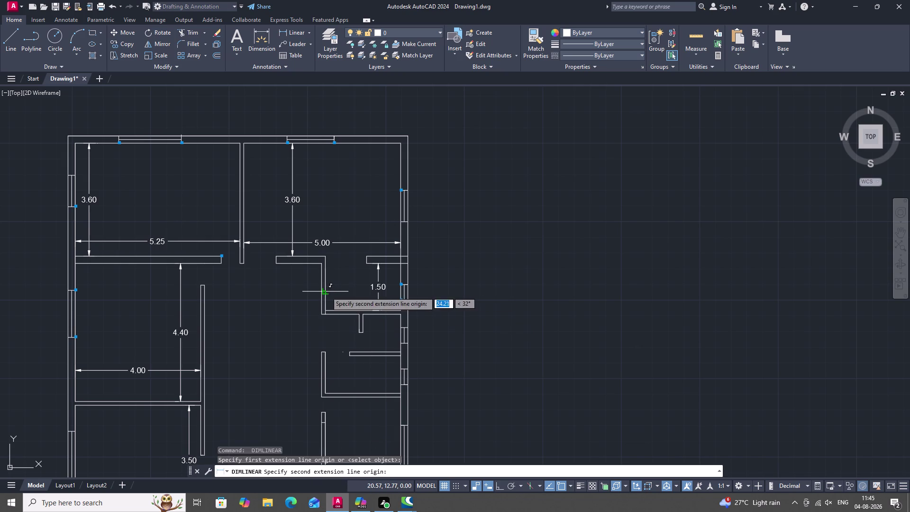
click(400, 292)
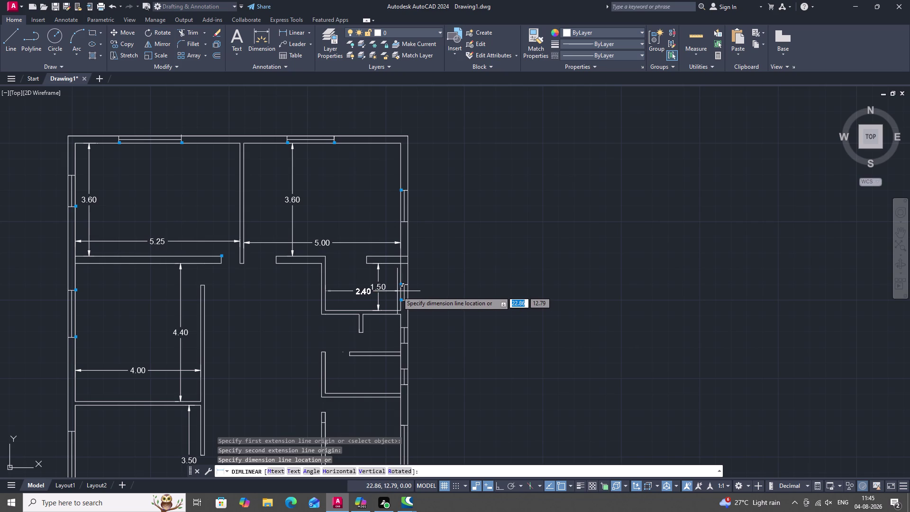
click(397, 291)
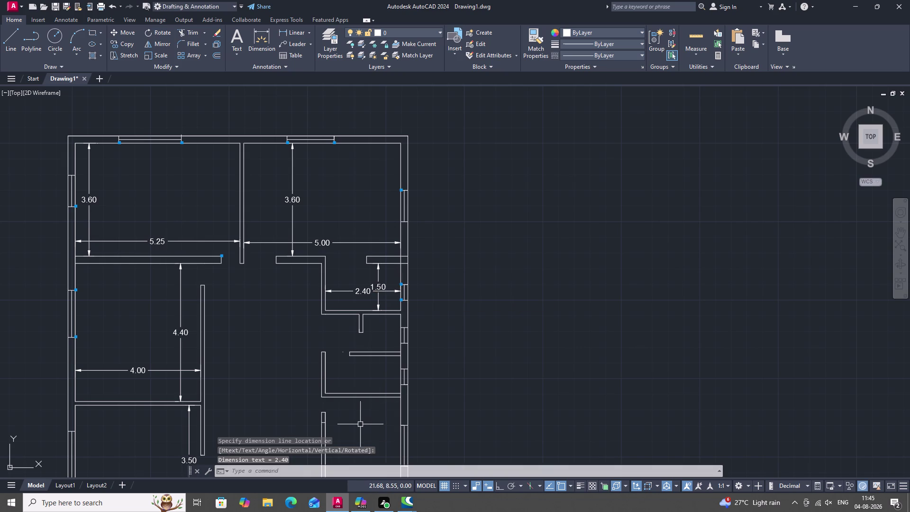
key(space)
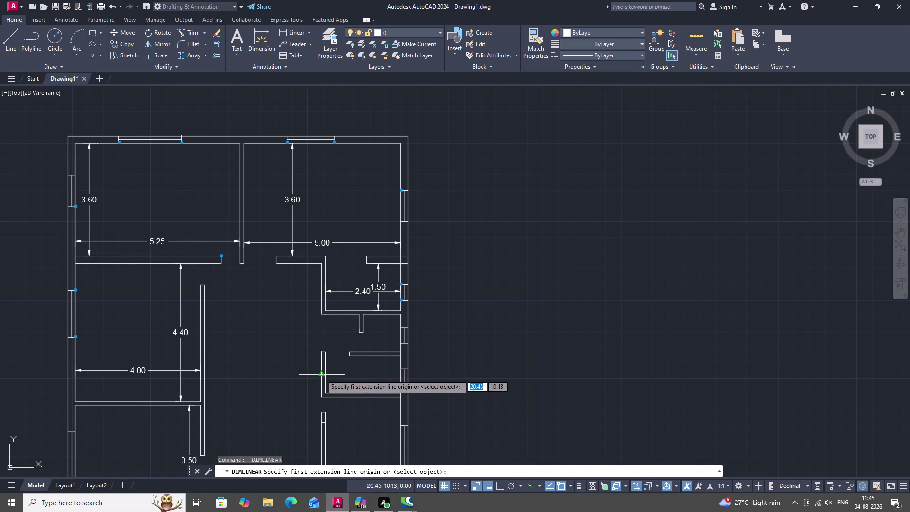
click(325, 382)
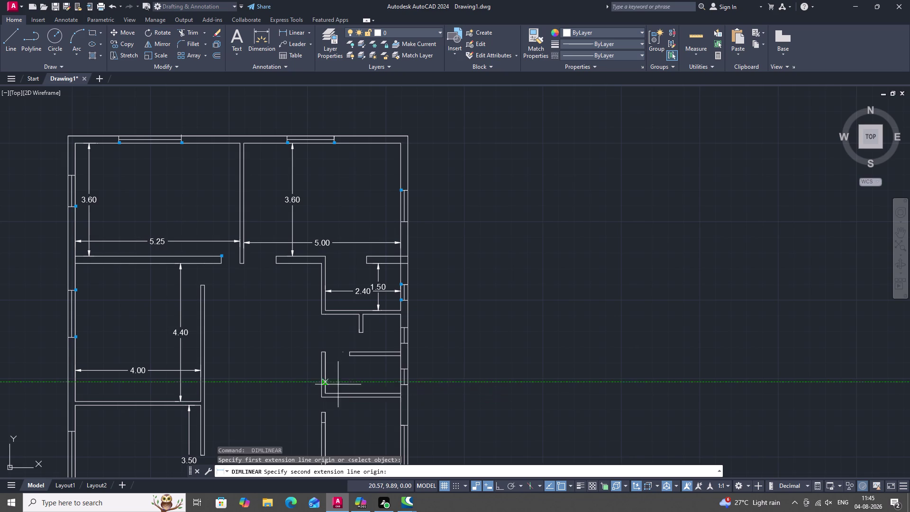
click(402, 383)
click(393, 378)
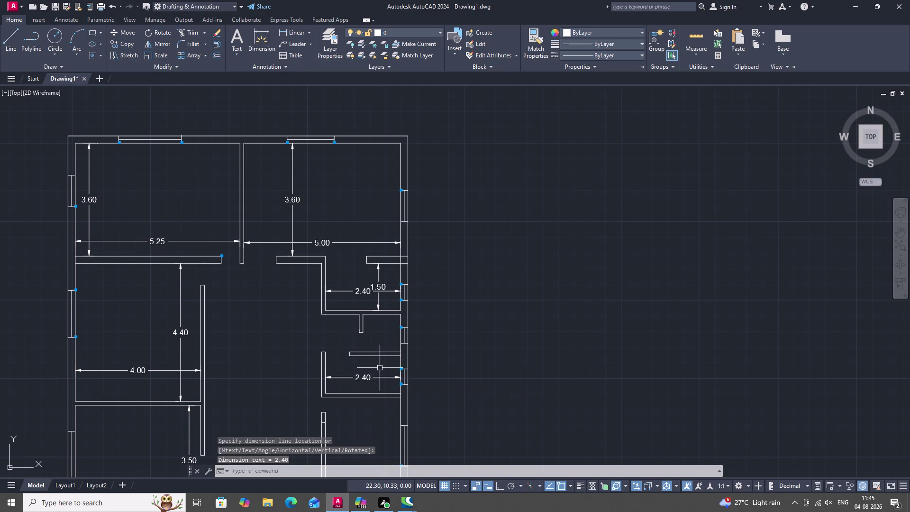
Dimension the lower right room's 1.20 height.
key(space)
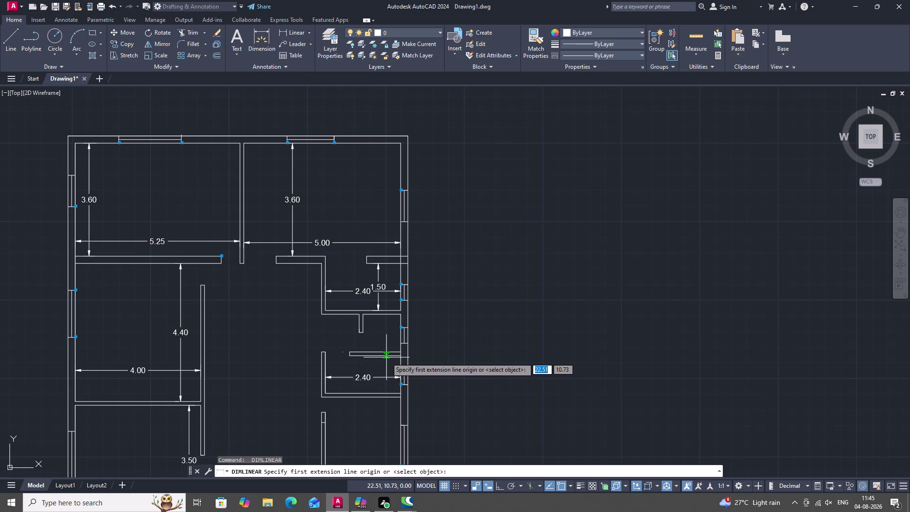
click(387, 357)
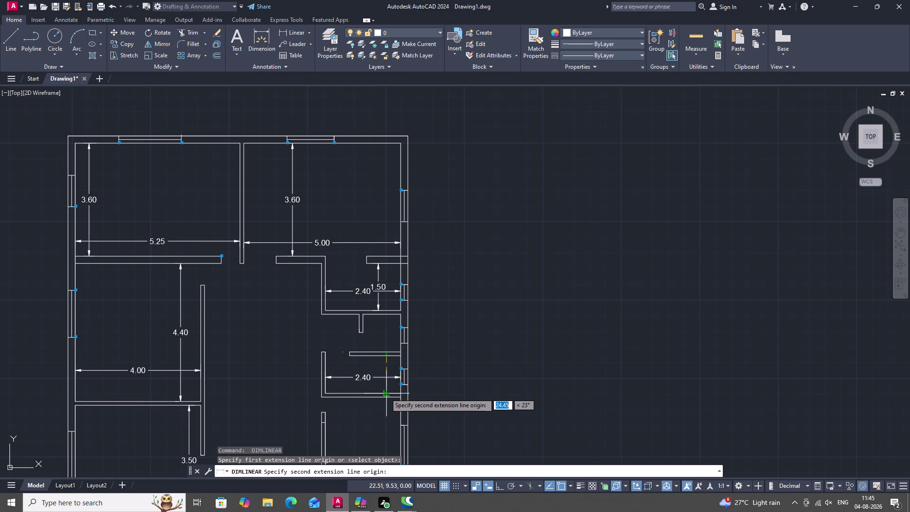
click(385, 393)
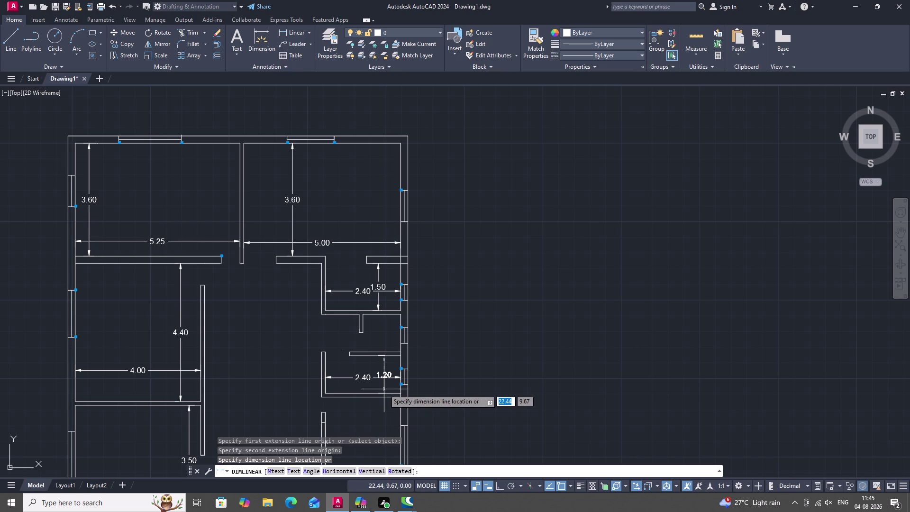
click(384, 389)
Place two 1.20 linear dimensions on the small middle room.
key(space)
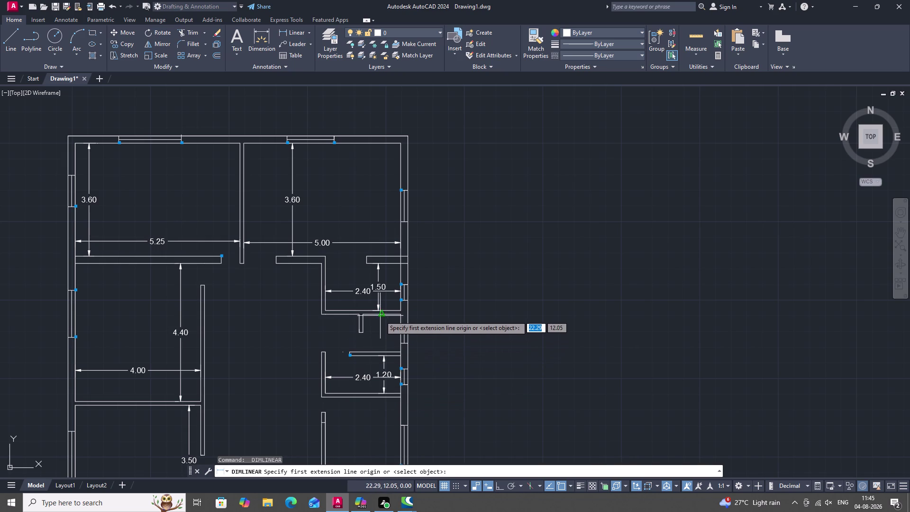
click(382, 315)
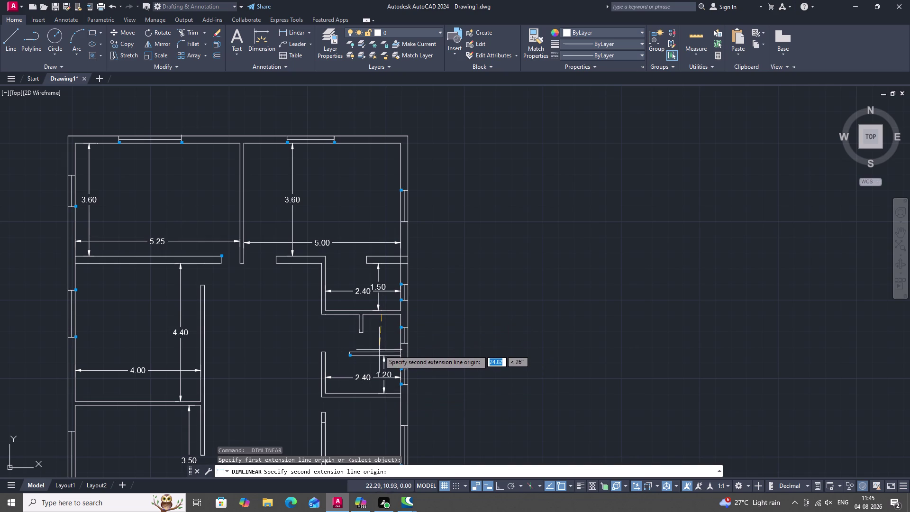
click(381, 350)
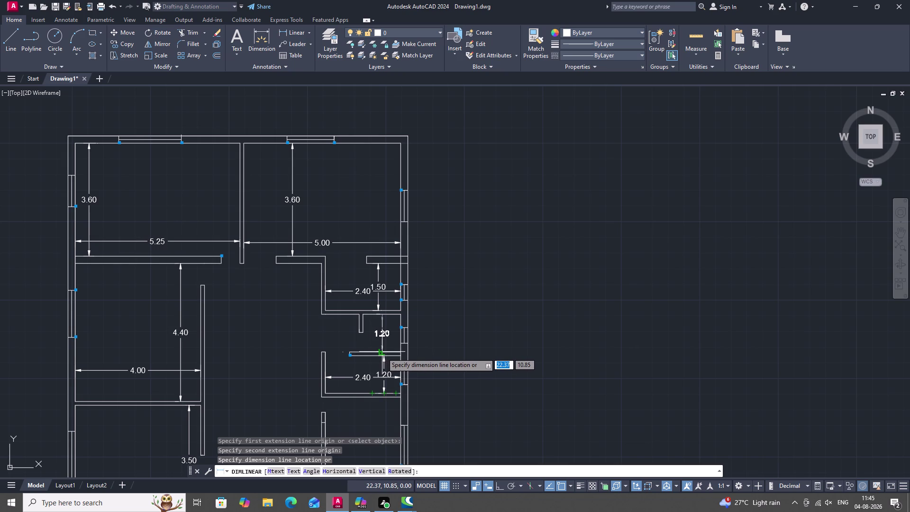
click(382, 352)
key(space)
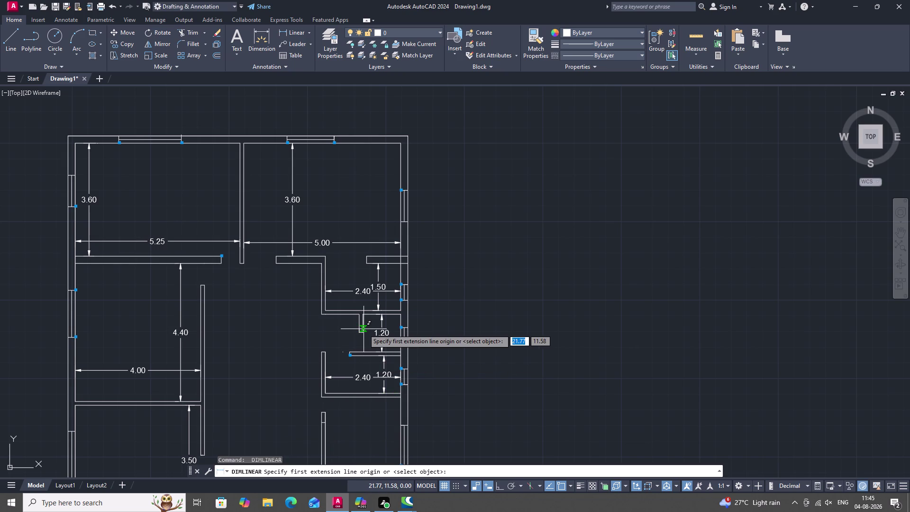
click(363, 324)
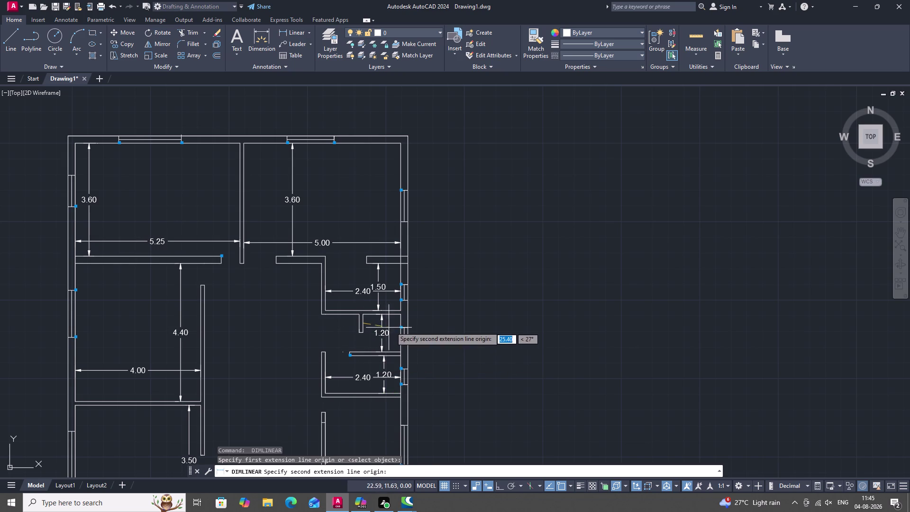
click(403, 322)
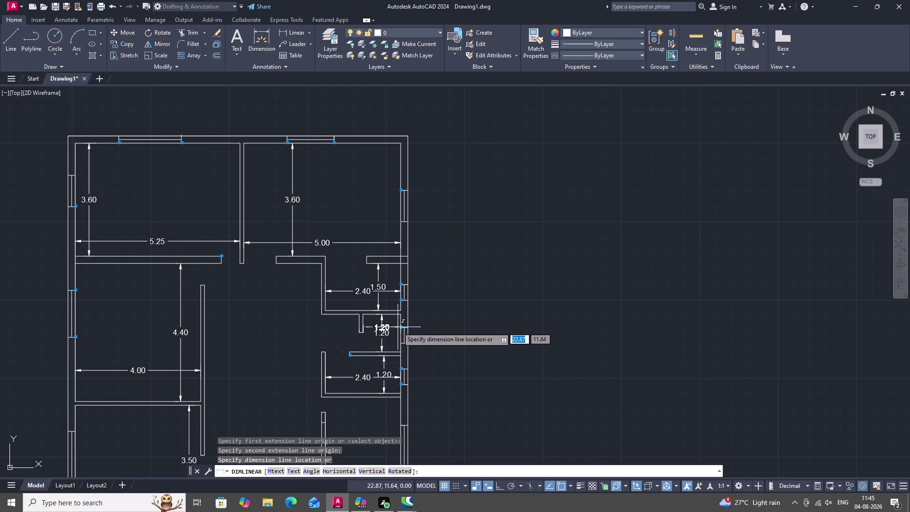
click(398, 325)
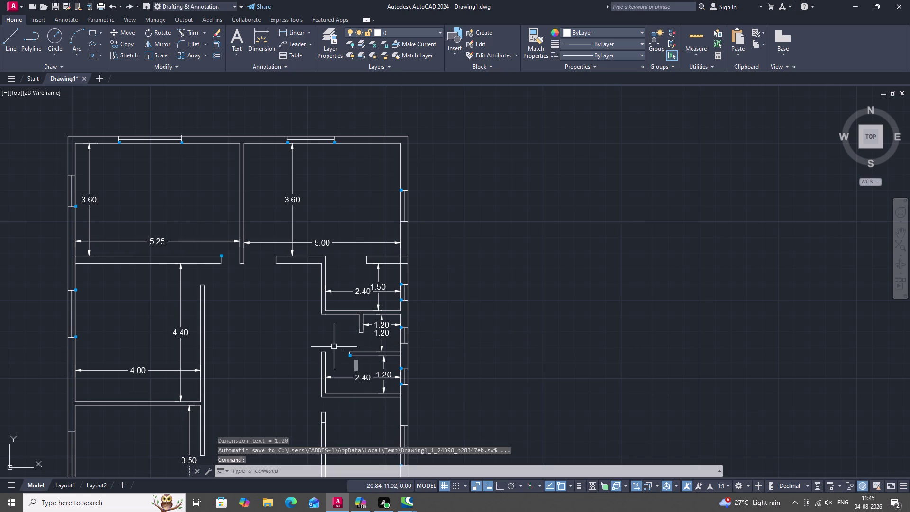
Pan to the plan's lower rooms and cancel a misplaced dimension attempt.
scroll(down, 3)
middle_drag(331, 344, 349, 295)
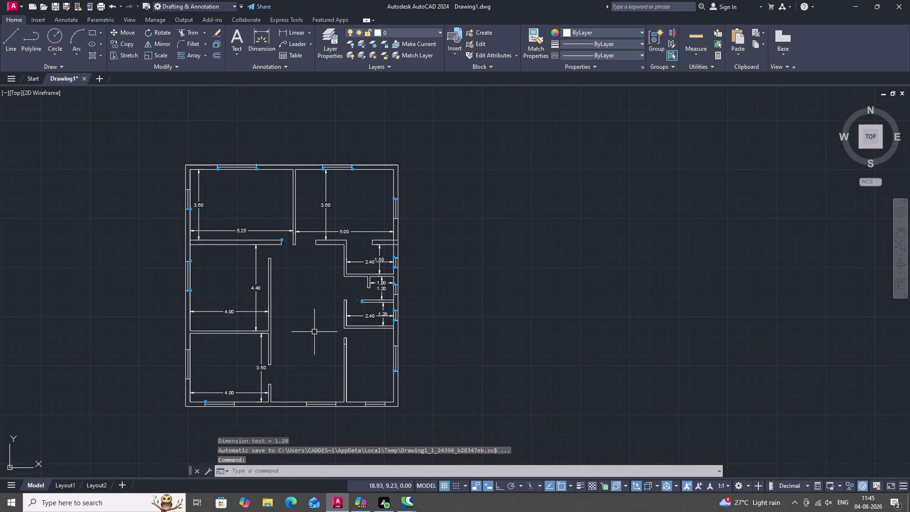
middle_drag(365, 339, 357, 292)
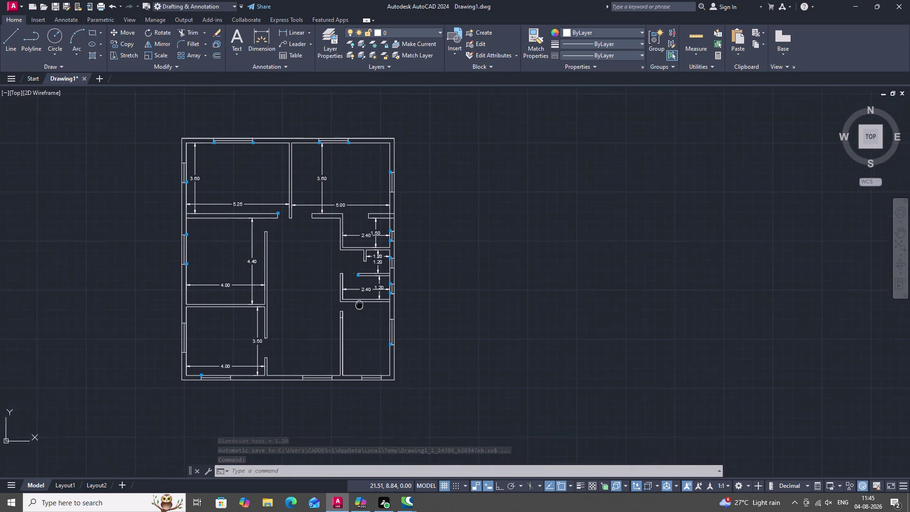
middle_drag(358, 292, 354, 208)
key(space)
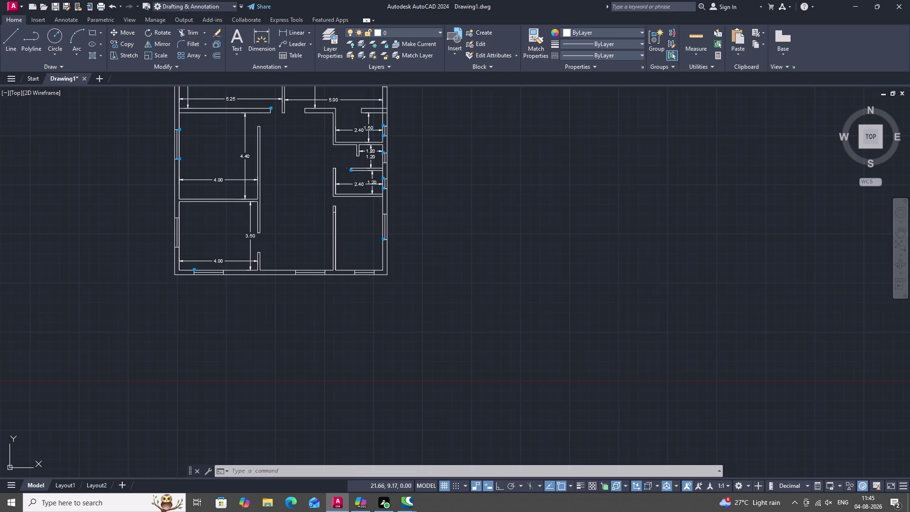
drag(358, 195, 361, 204)
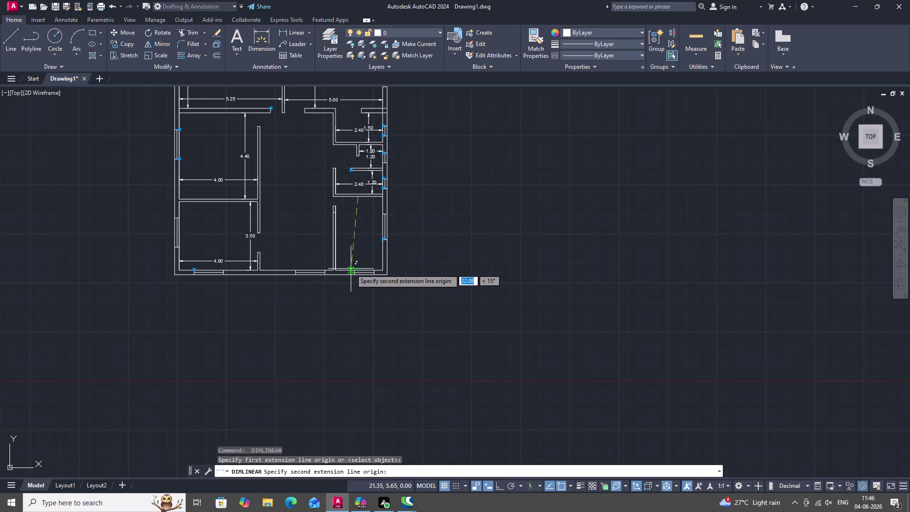
key(space)
key(space)
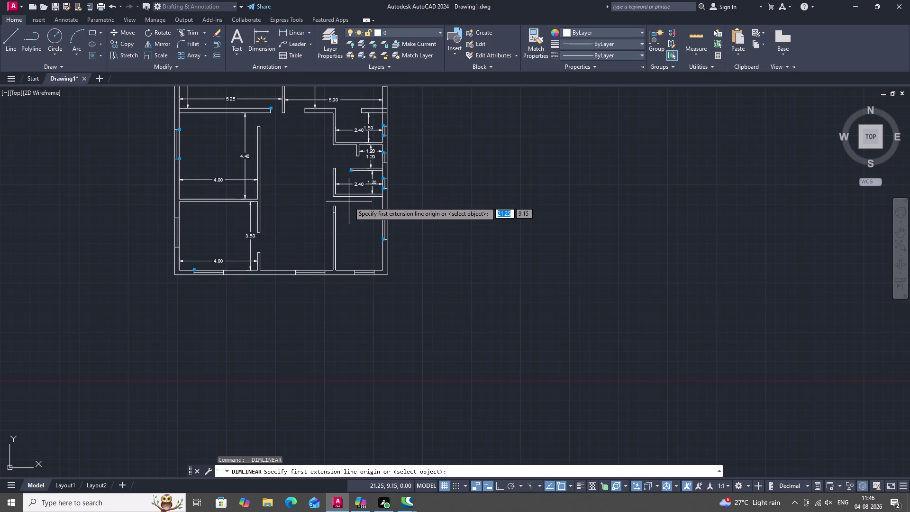
key(Escape)
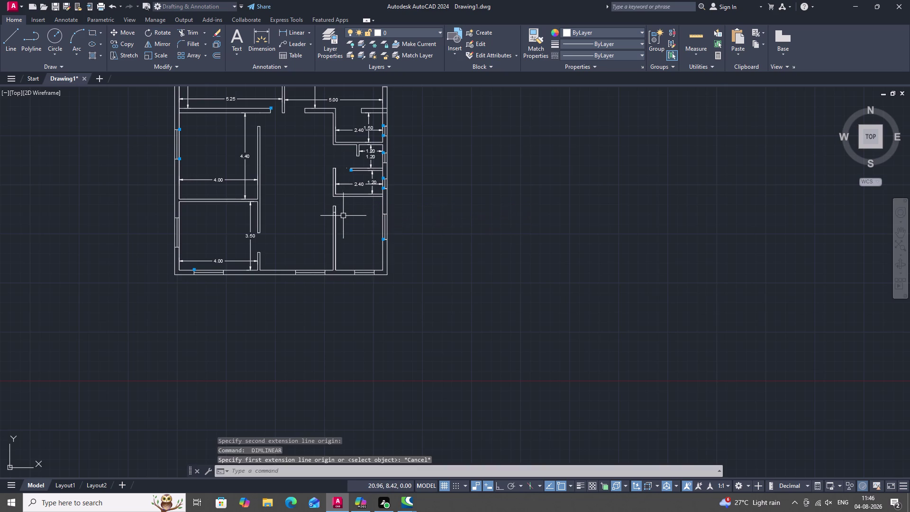
Dimension the lower-right room's 2.40 width between its left and right walls.
key(space)
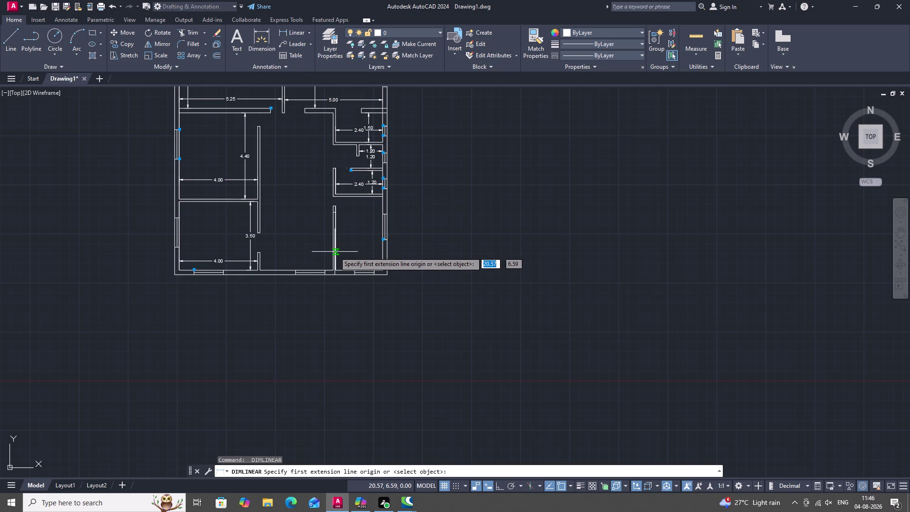
scroll(up, 3)
click(339, 257)
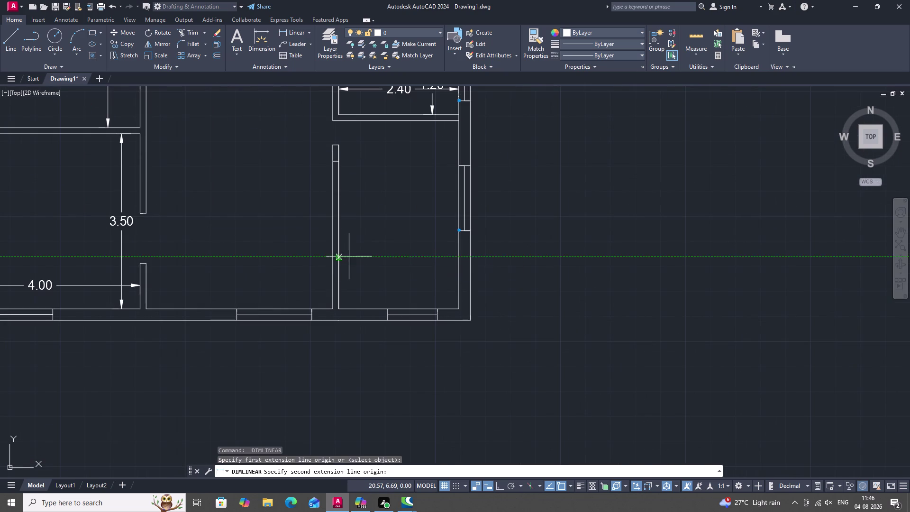
click(458, 258)
double_click(449, 249)
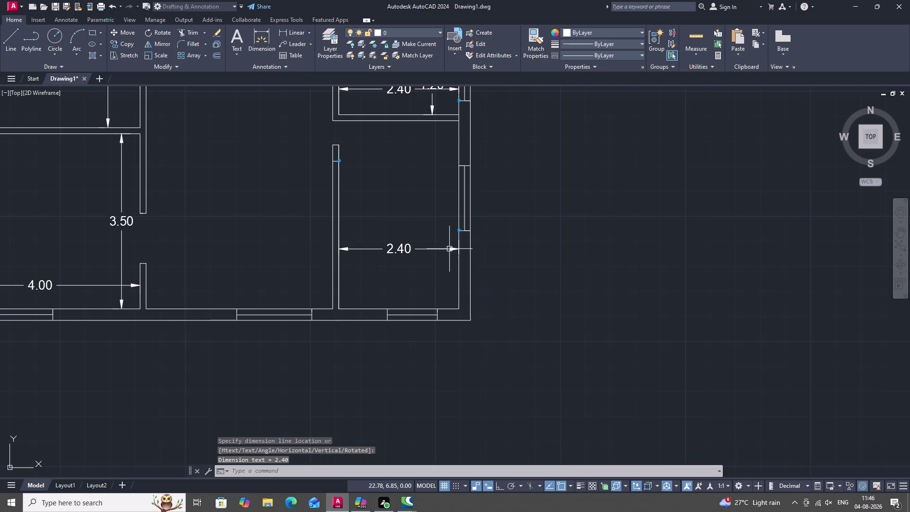
Pan back out to the whole floor plan and start multiline text (T).
scroll(down, 3)
middle_click(427, 268)
middle_drag(426, 269, 393, 287)
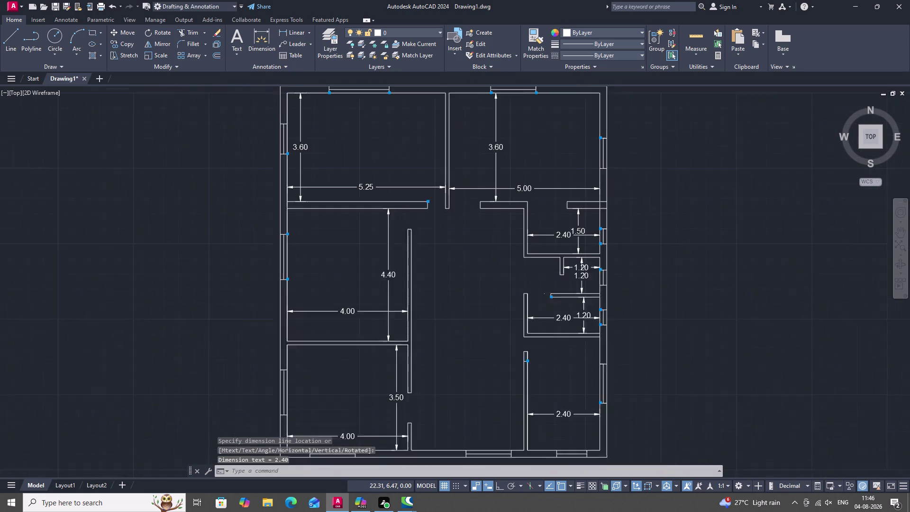
scroll(down, 3)
middle_drag(478, 241, 417, 227)
text(T)
key(space)
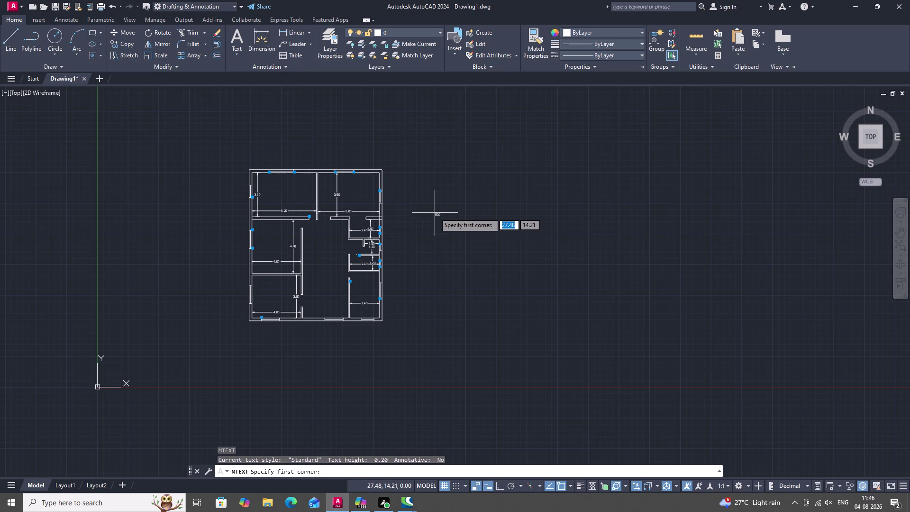
Add a BEDROOM text label beside the floor plan.
click(431, 215)
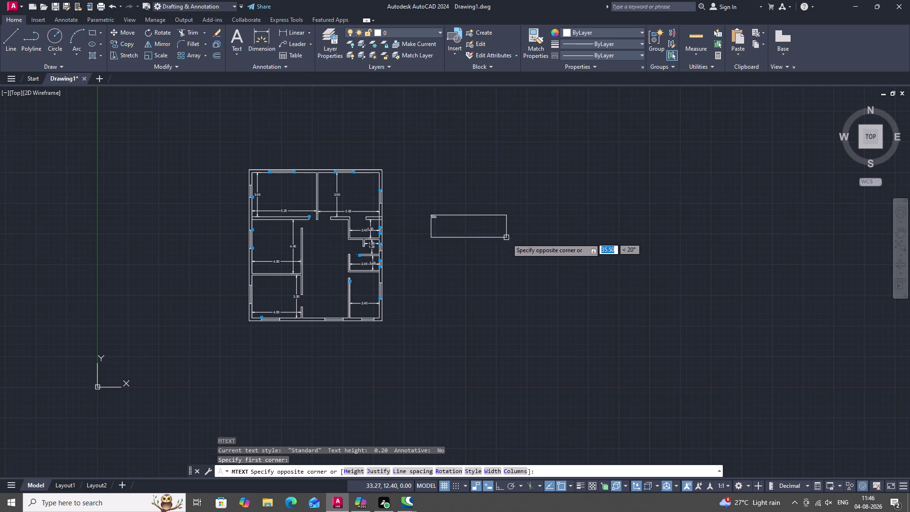
click(513, 242)
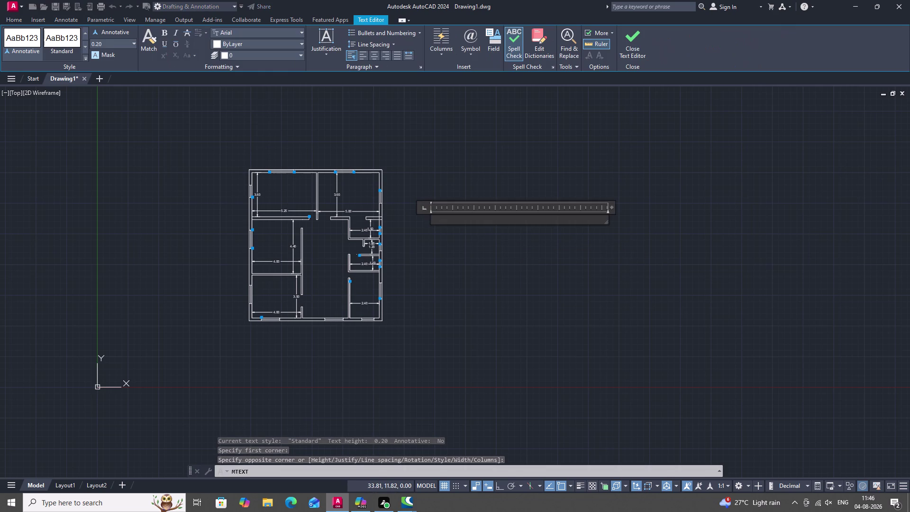
text(BED)
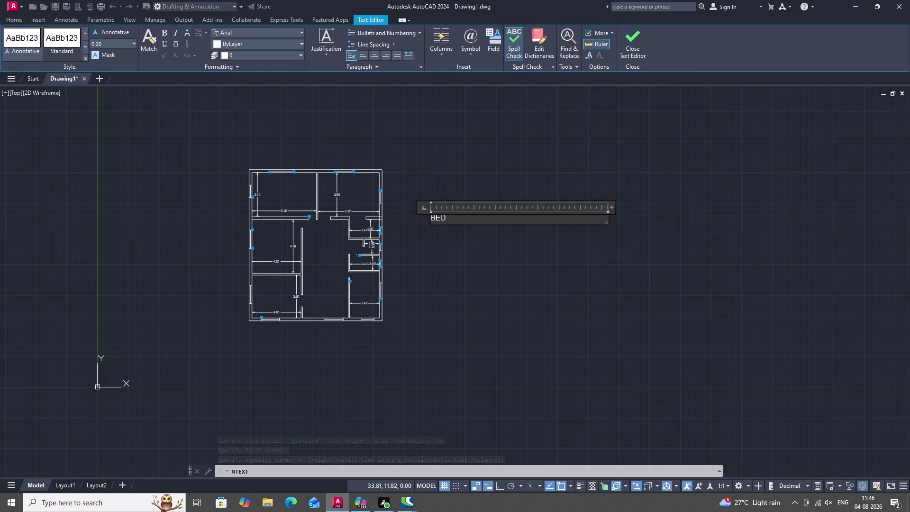
text(ROO)
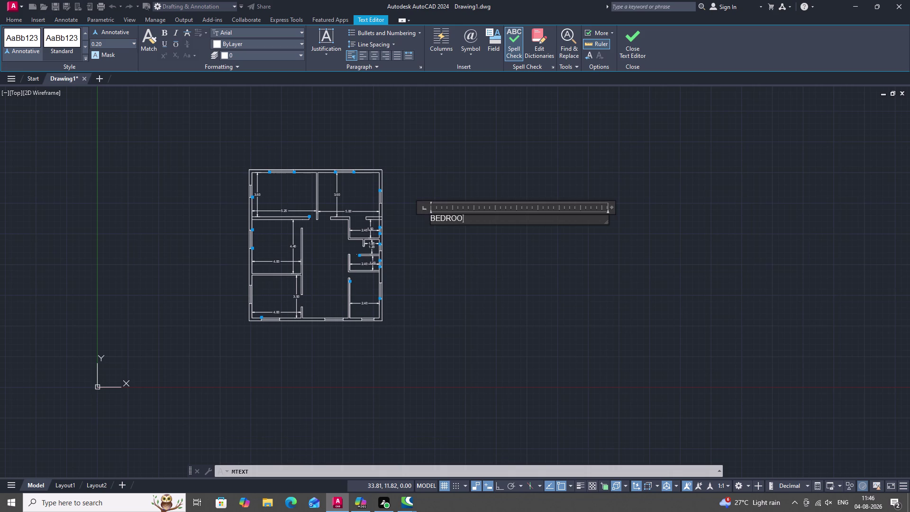
key(m)
click(450, 288)
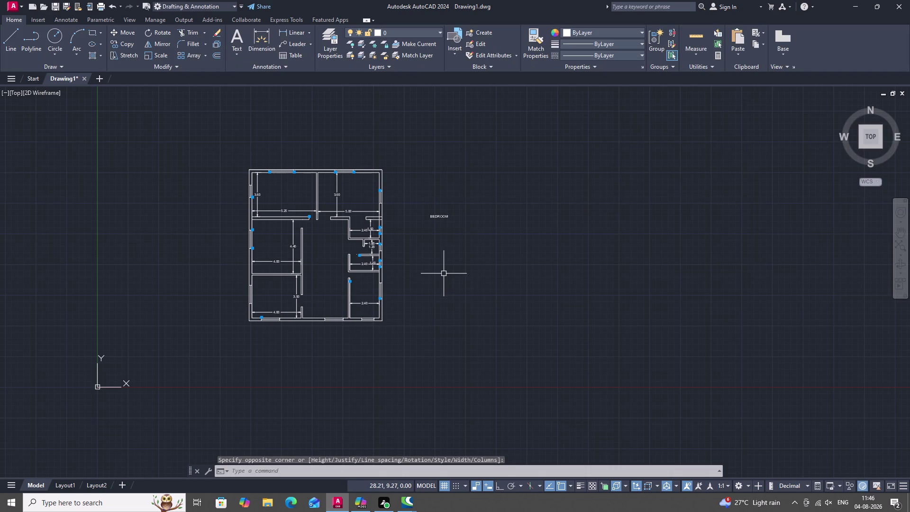
Add a three-line LIVING / AND / DINING text label below BEDROOM.
key(space)
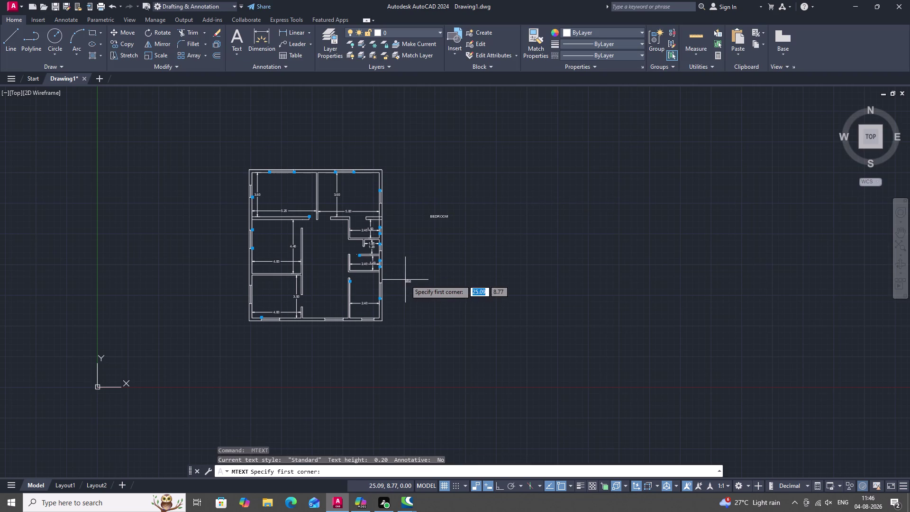
click(406, 280)
click(456, 294)
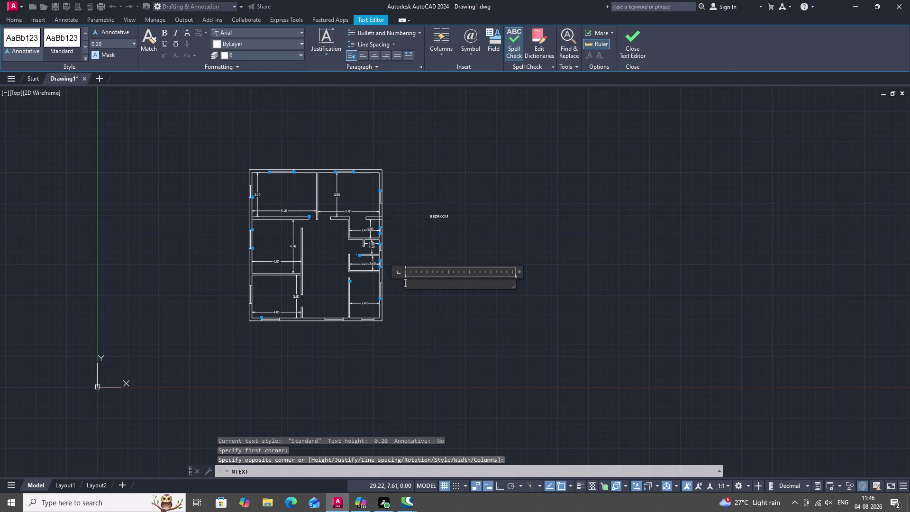
text(L)
text(IVING)
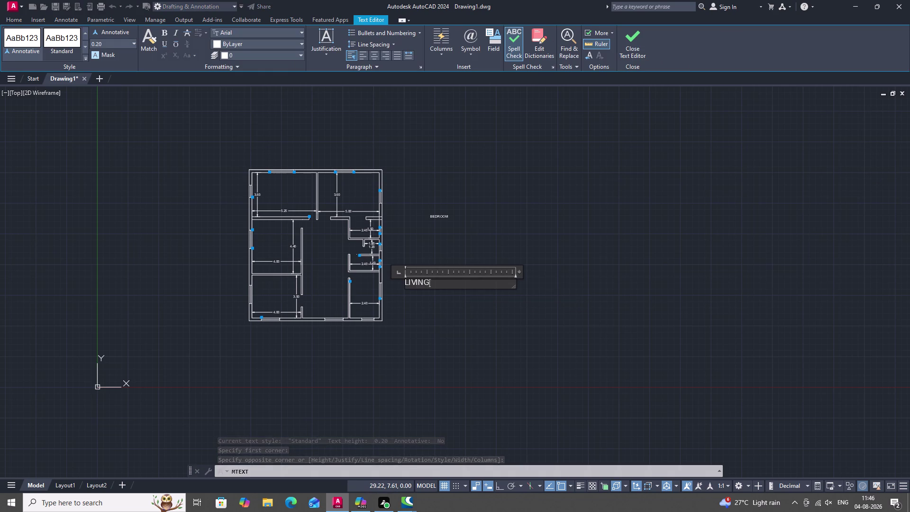
key(space)
text(S)
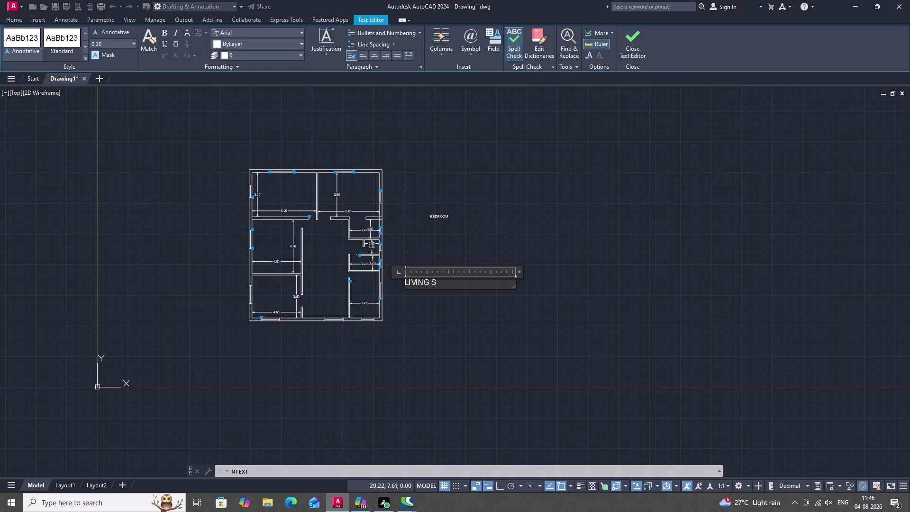
key(BackSpace)
key(Return)
text(A)
text(NM)
key(BackSpace)
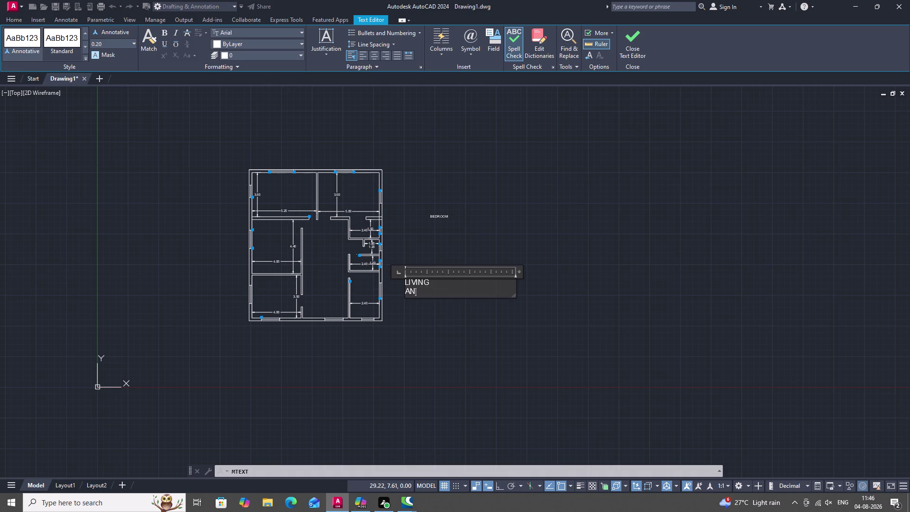
text(D)
key(space)
key(Return)
text(DI)
text(NINM)
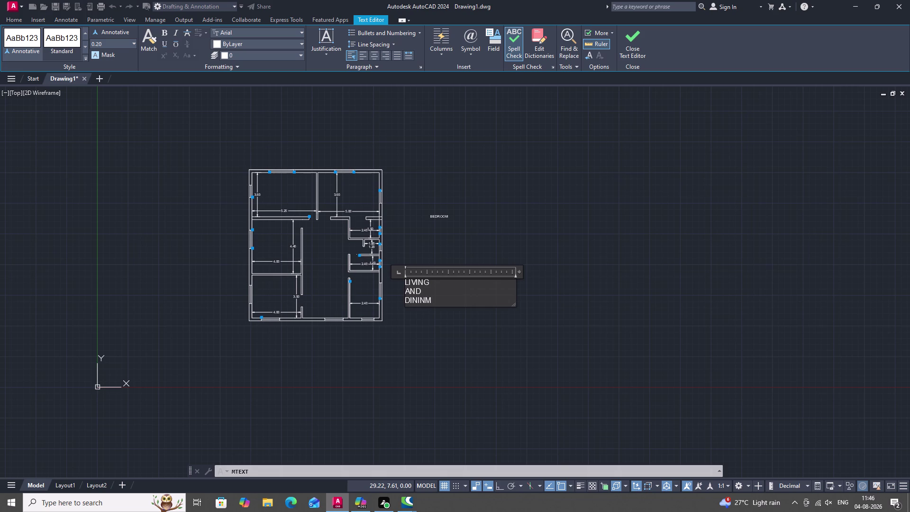
key(BackSpace)
key(g)
click(426, 329)
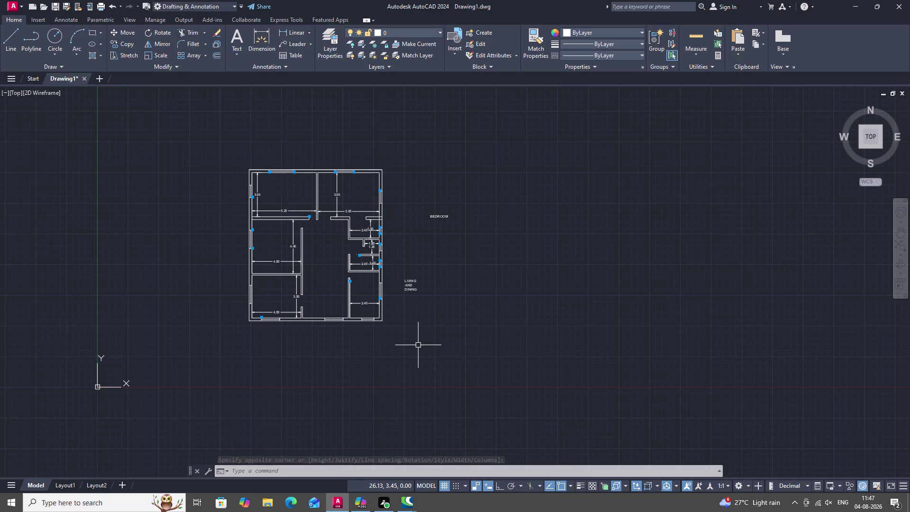
click(417, 319)
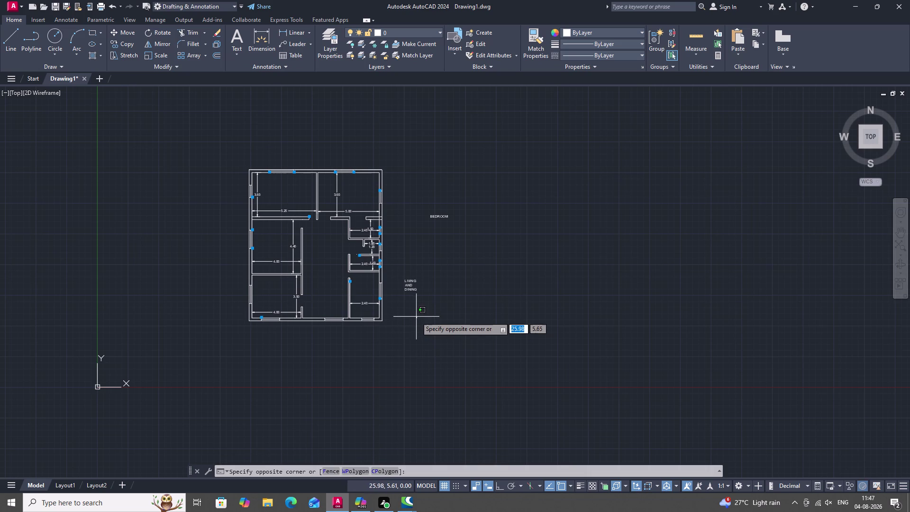
Add a KITCHEN multiline text label beside the plan.
key(Escape)
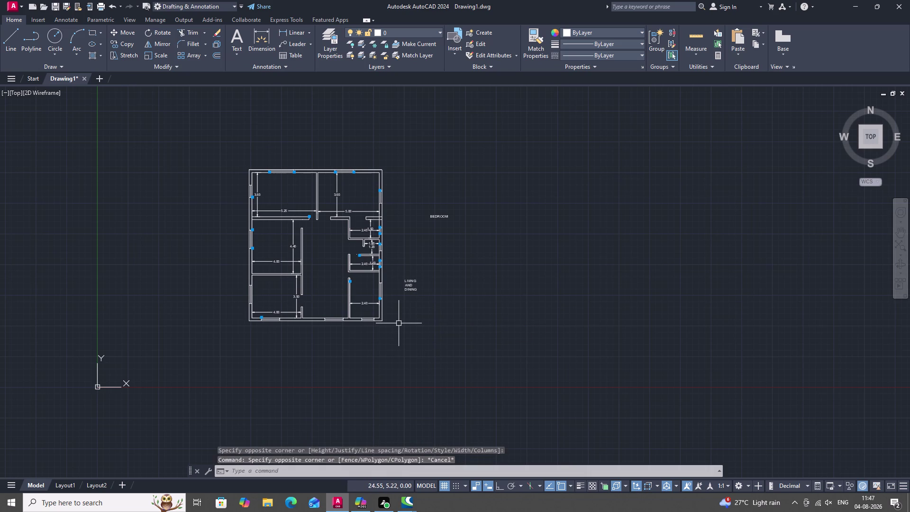
text(T)
key(space)
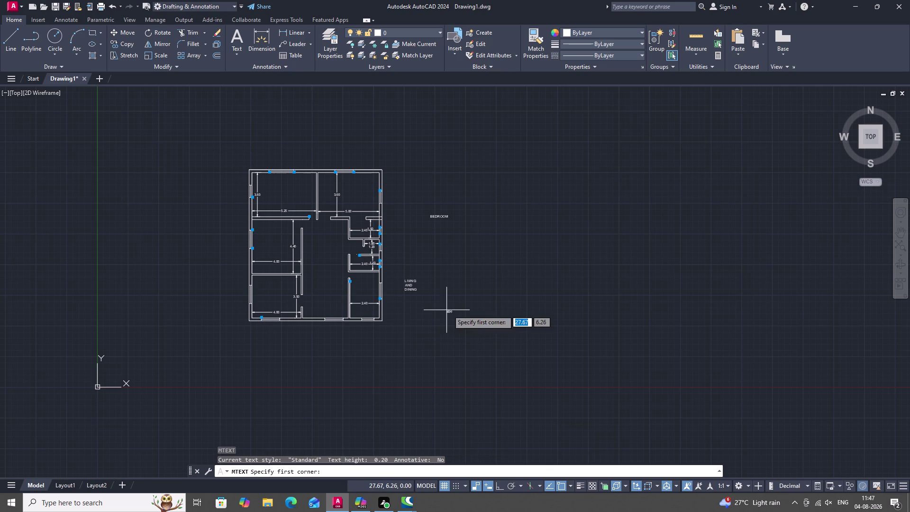
drag(431, 305, 436, 309)
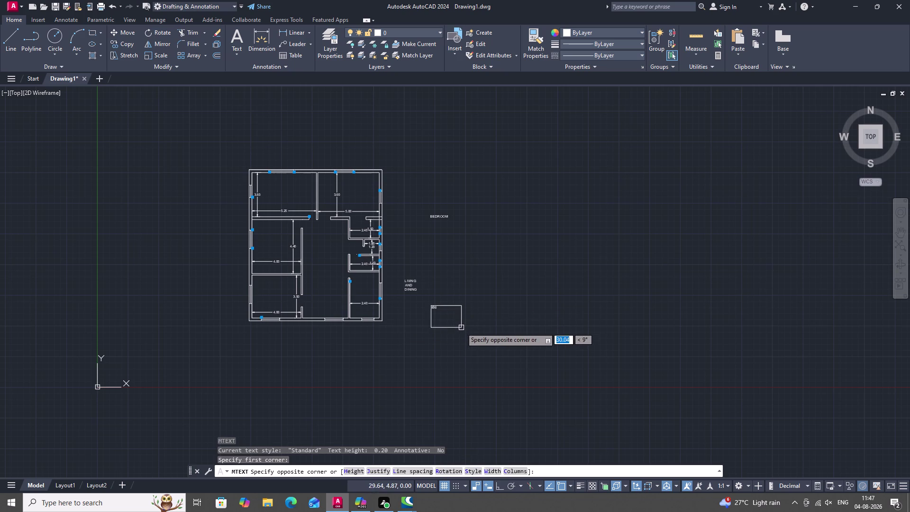
click(464, 330)
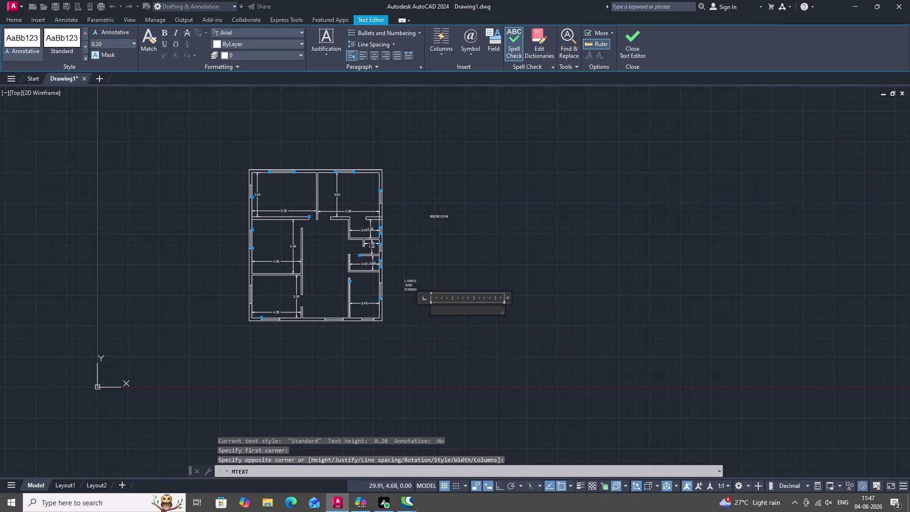
text(KITC)
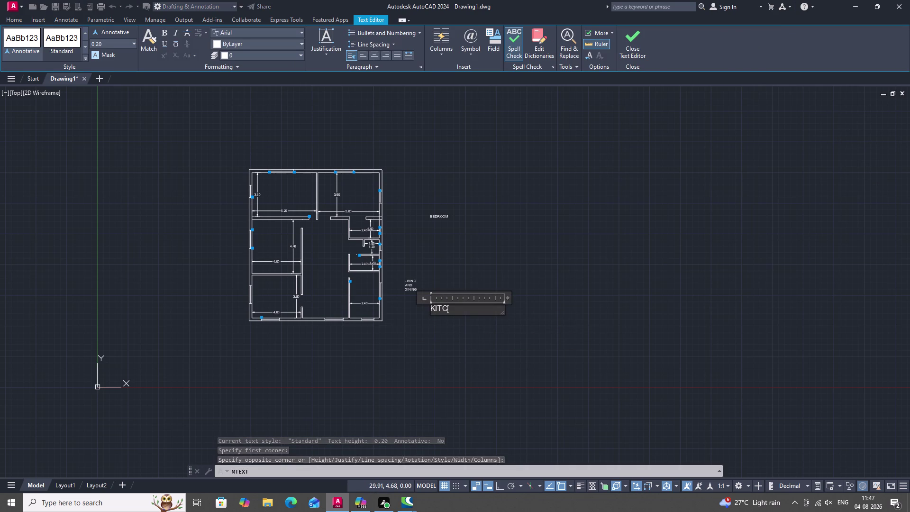
text(HR)
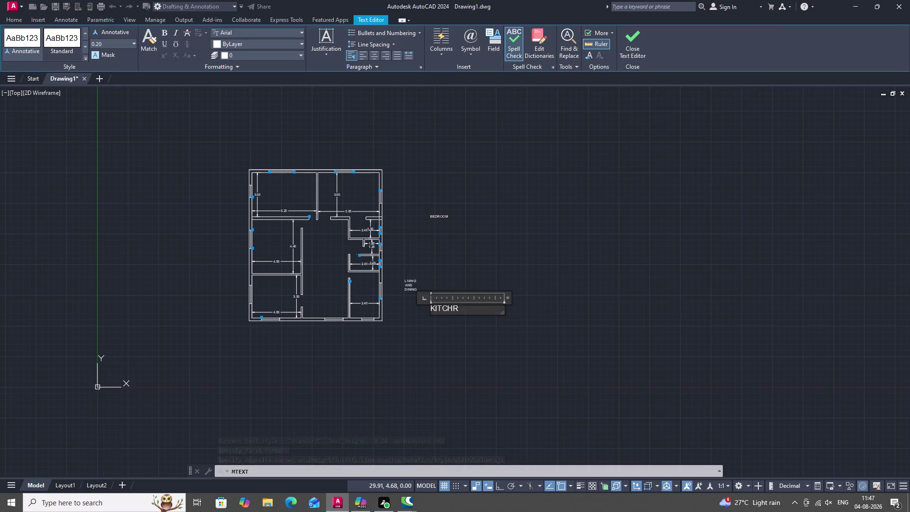
key(BackSpace)
text(EN)
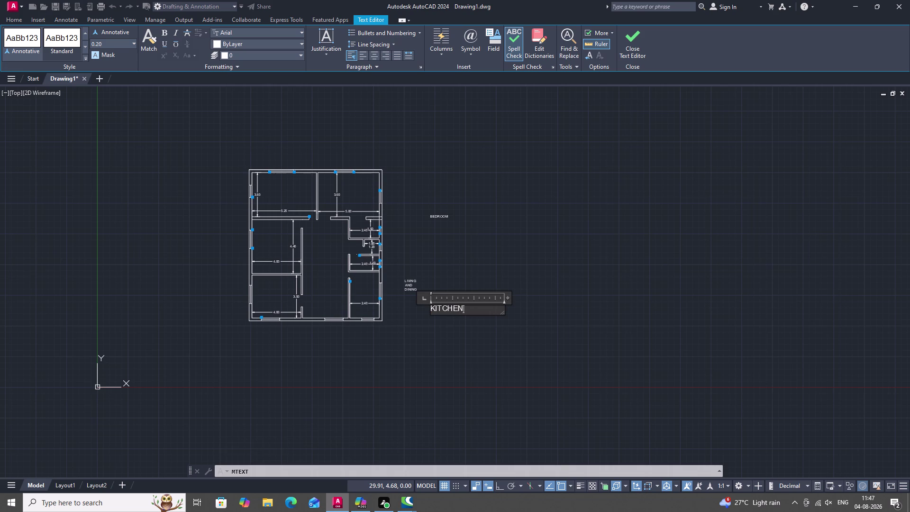
key(space)
click(417, 335)
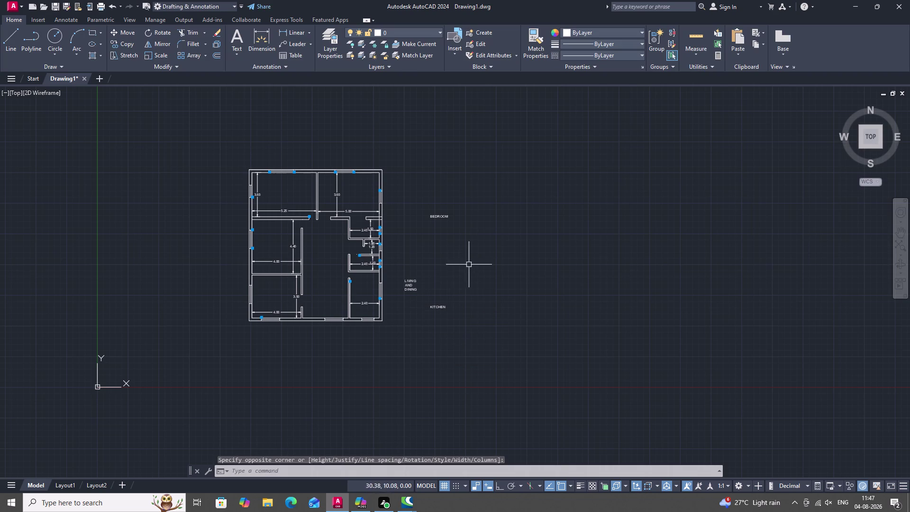
Add a BATH text label.
key(space)
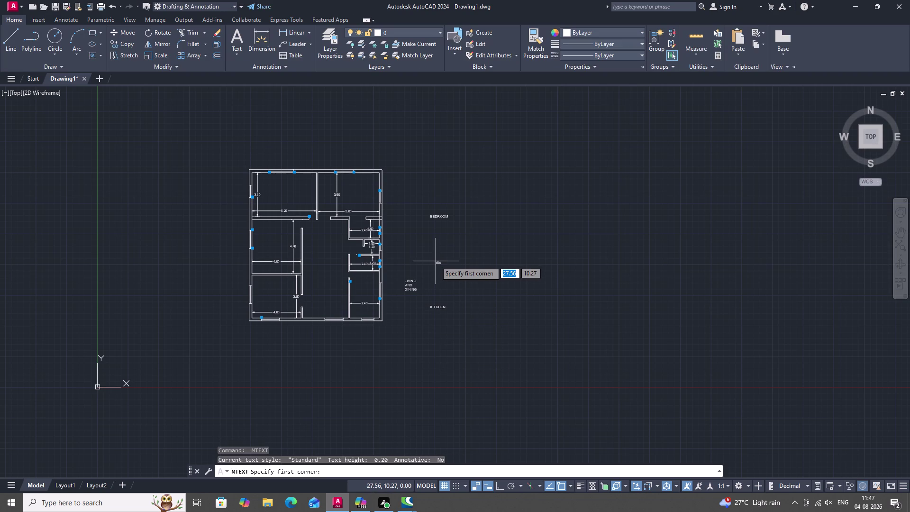
click(433, 261)
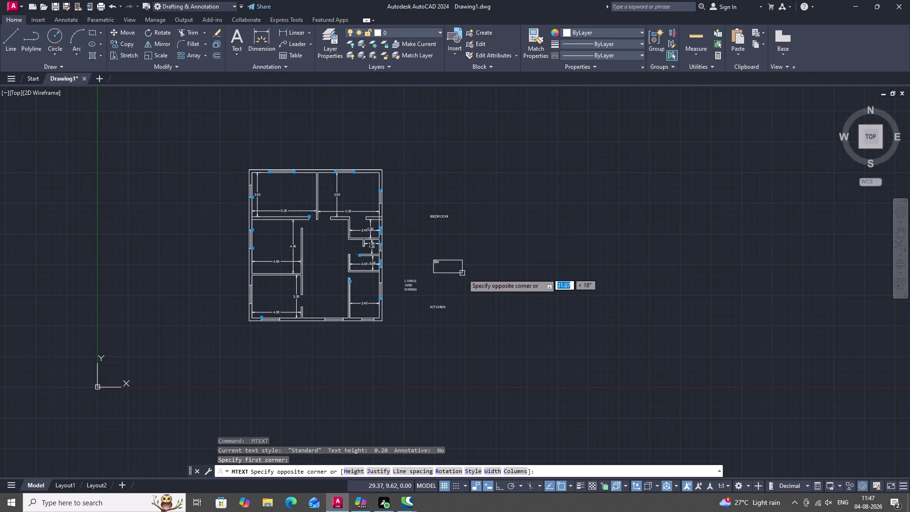
click(470, 277)
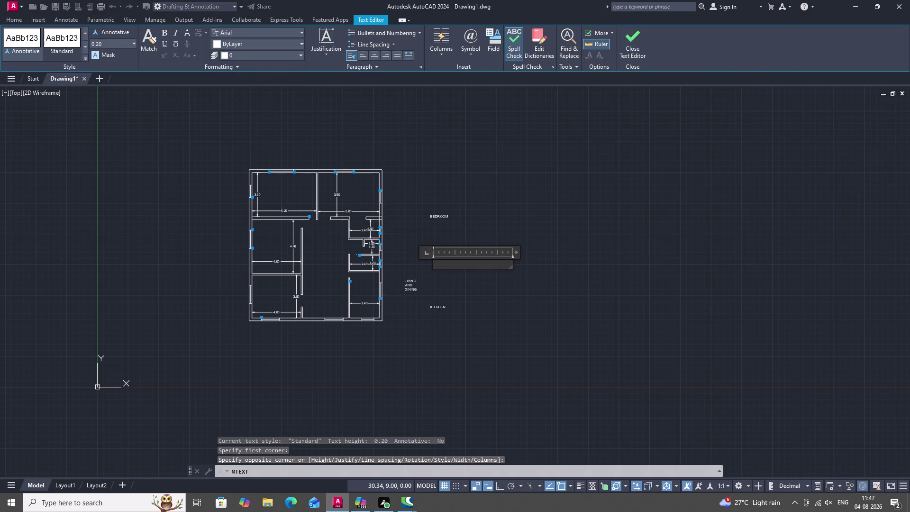
key(b)
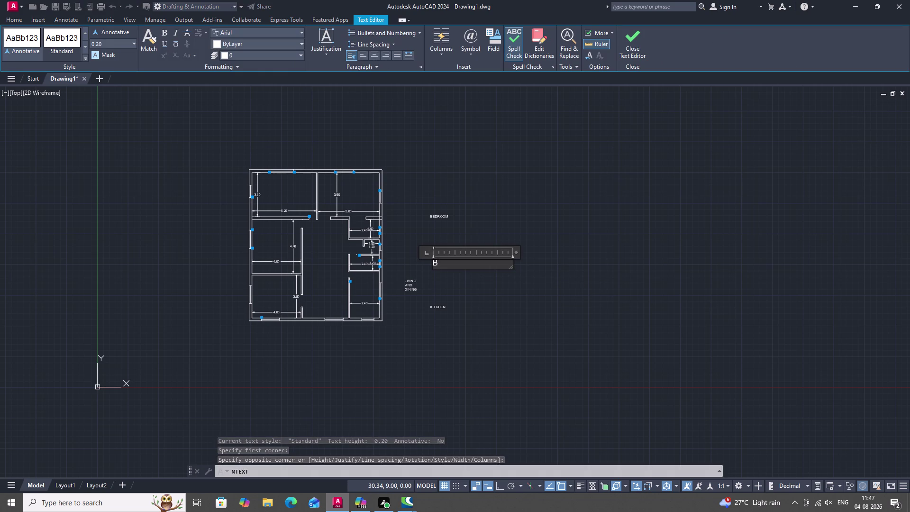
text(ATH)
key(space)
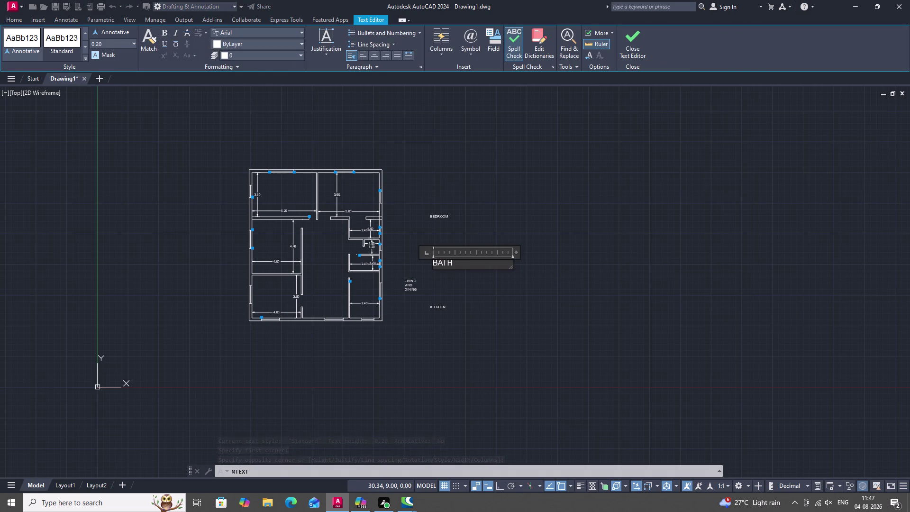
click(426, 292)
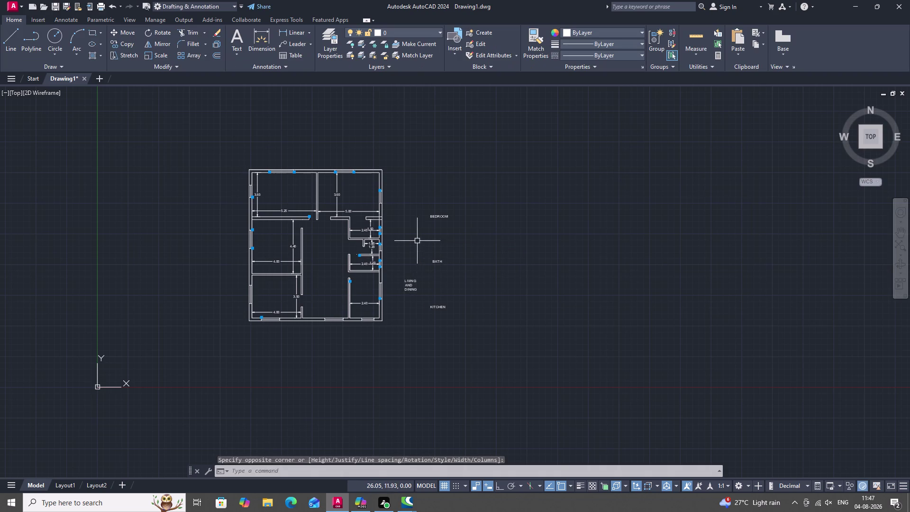
Add a TOILET text label above BATH.
key(space)
click(414, 239)
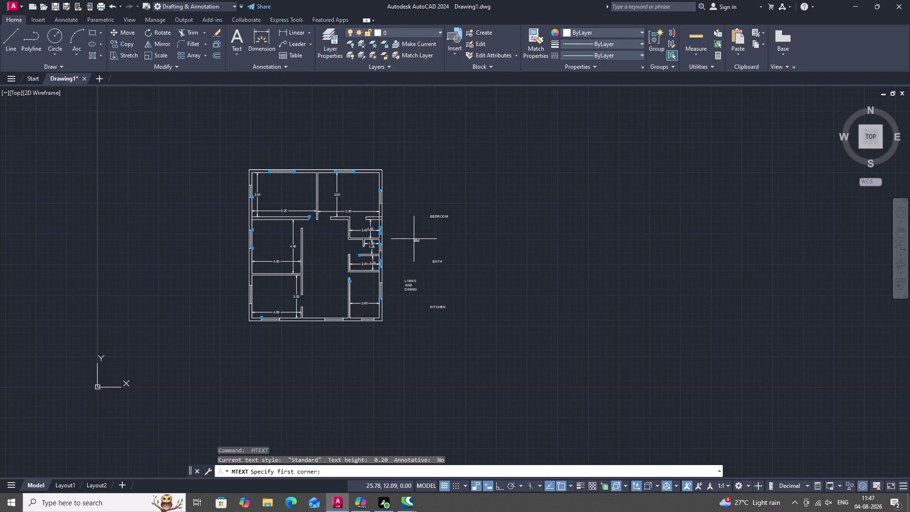
click(474, 252)
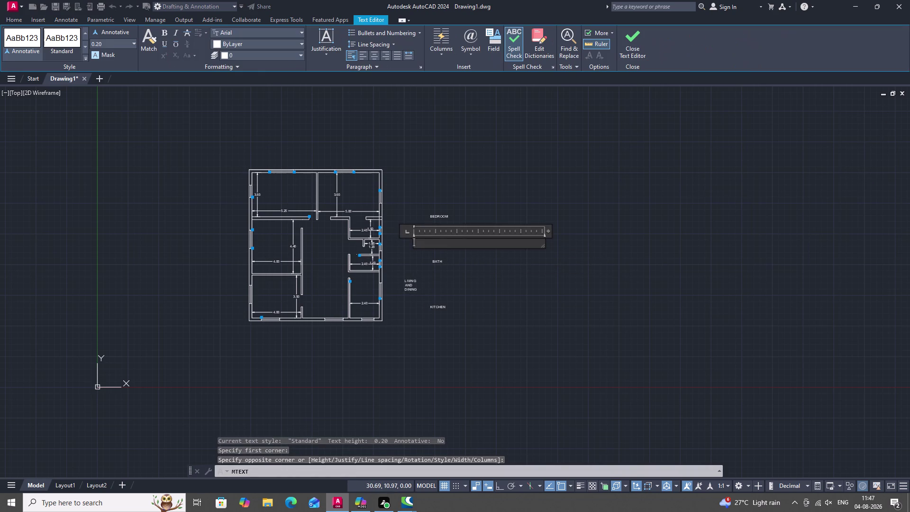
text(TOIL)
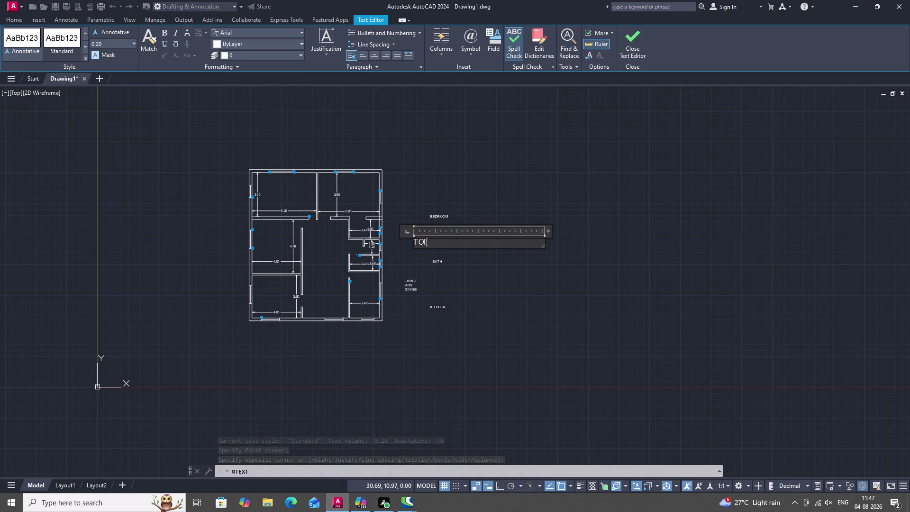
text(ET)
key(space)
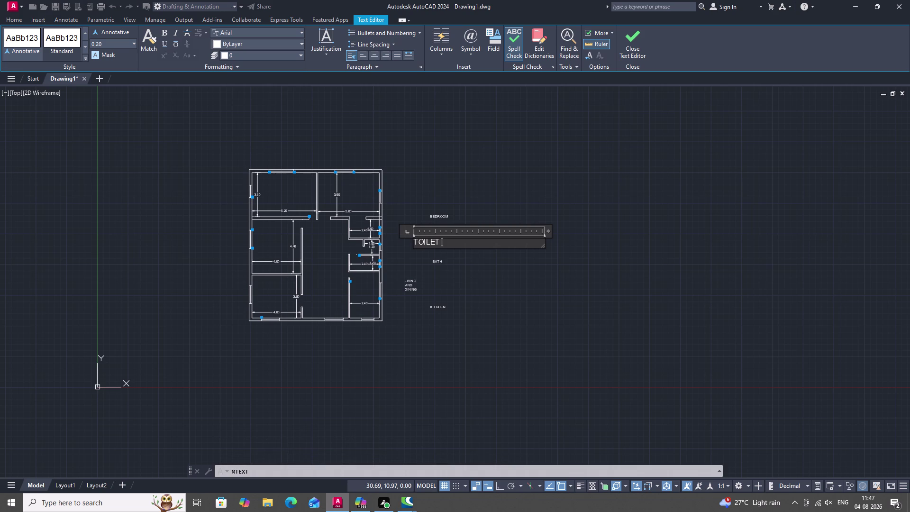
click(467, 270)
Add a W.C text label beside BATH.
key(space)
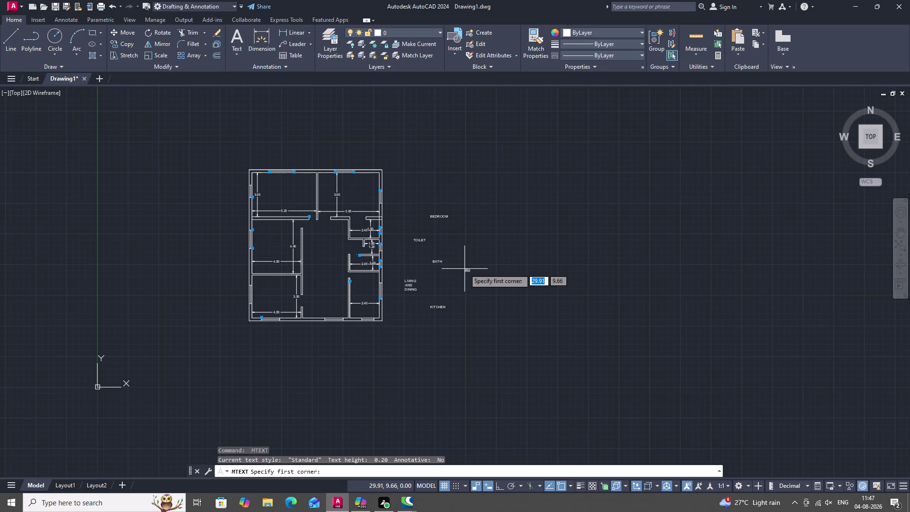
click(465, 269)
click(508, 257)
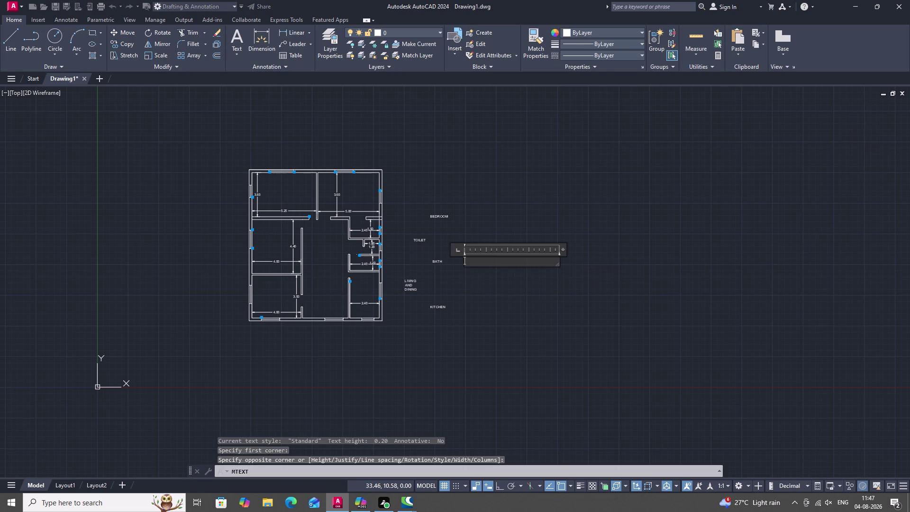
key(w)
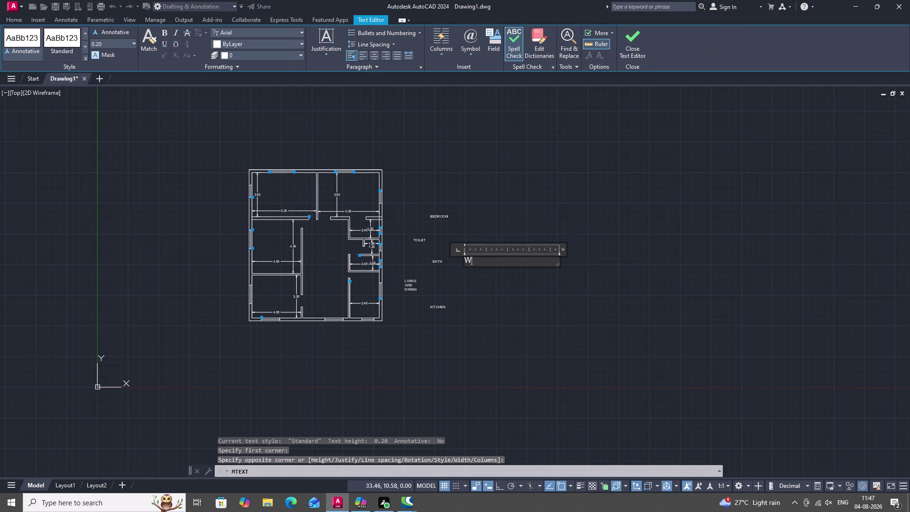
key(period)
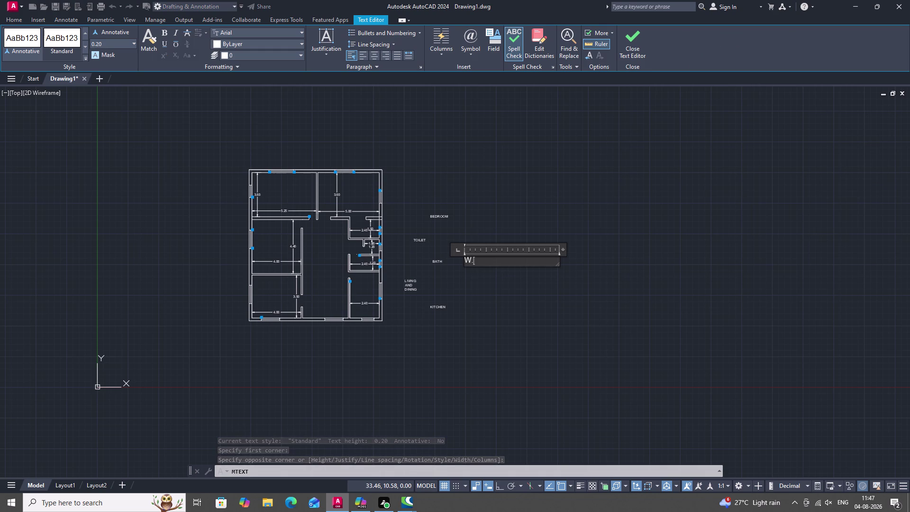
text(S)
key(space)
key(BackSpace)
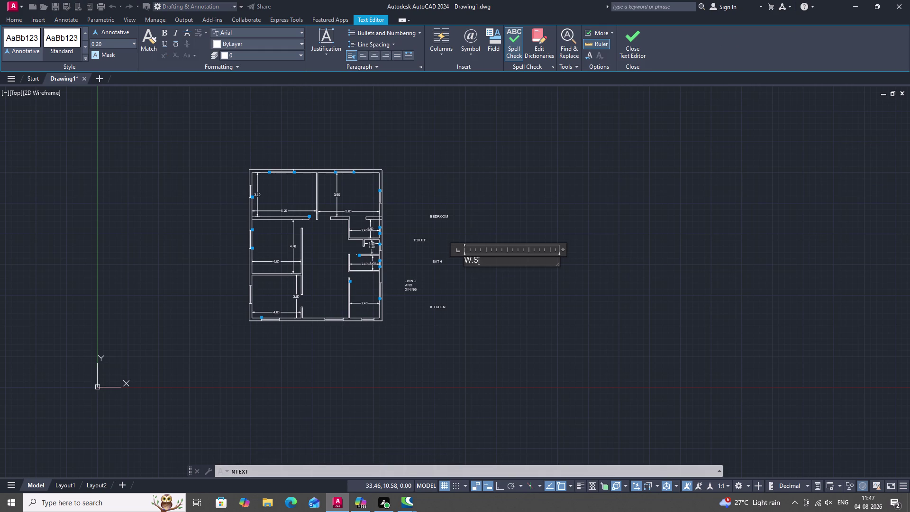
key(BackSpace)
key(c)
click(492, 314)
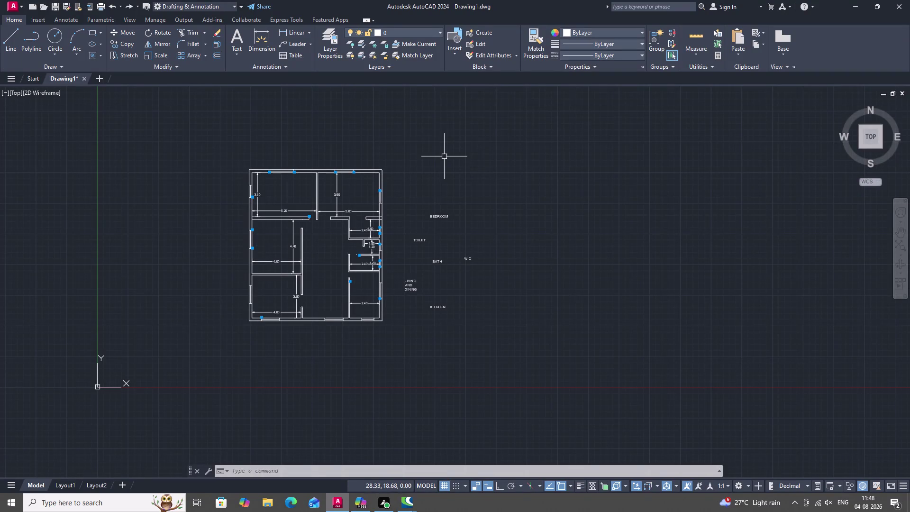
Add a W1 multiline text label above the floor plan.
key(t)
key(space)
click(436, 141)
click(440, 142)
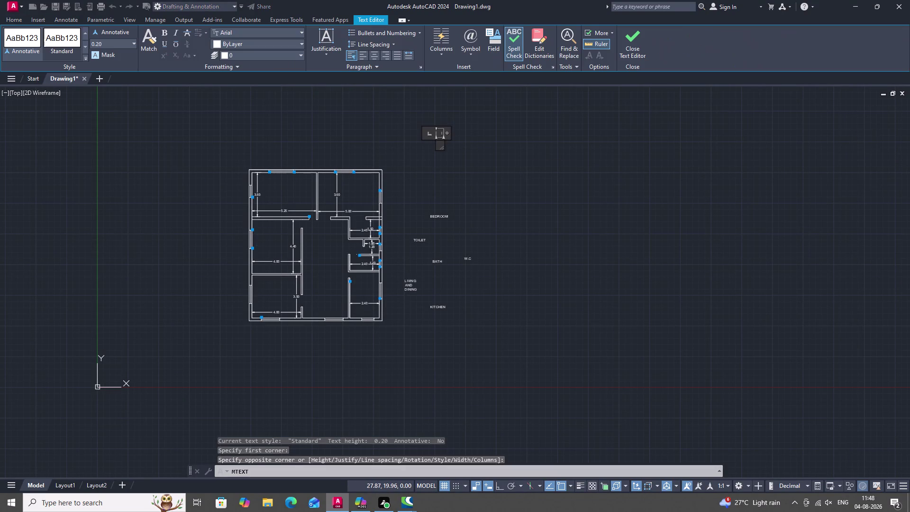
text(W)
text(1)
key(space)
click(501, 155)
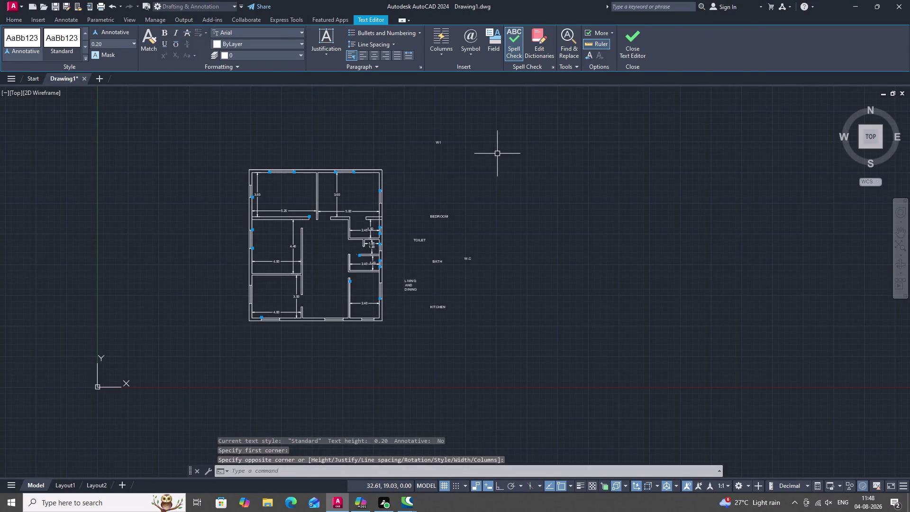
Clear a stray selection and add a W3 text label right of W1.
click(467, 162)
drag(514, 162, 515, 170)
click(515, 170)
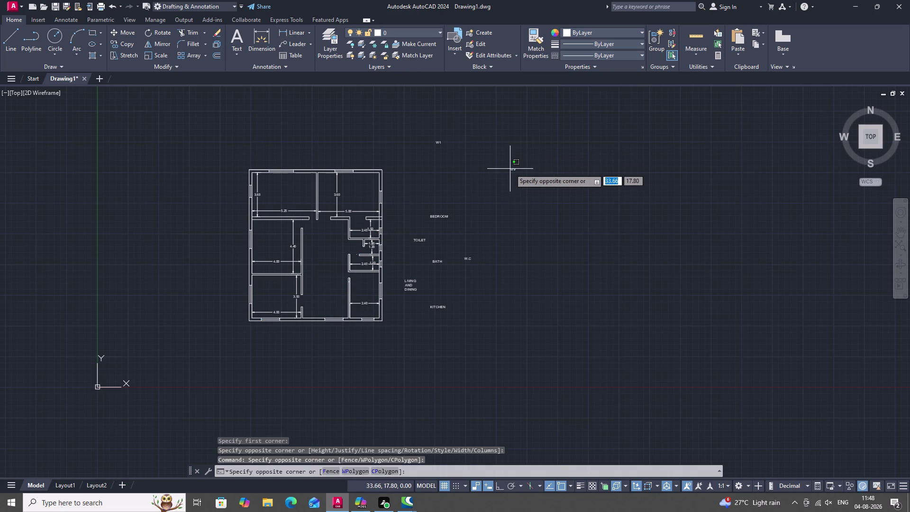
key(space)
key(space)
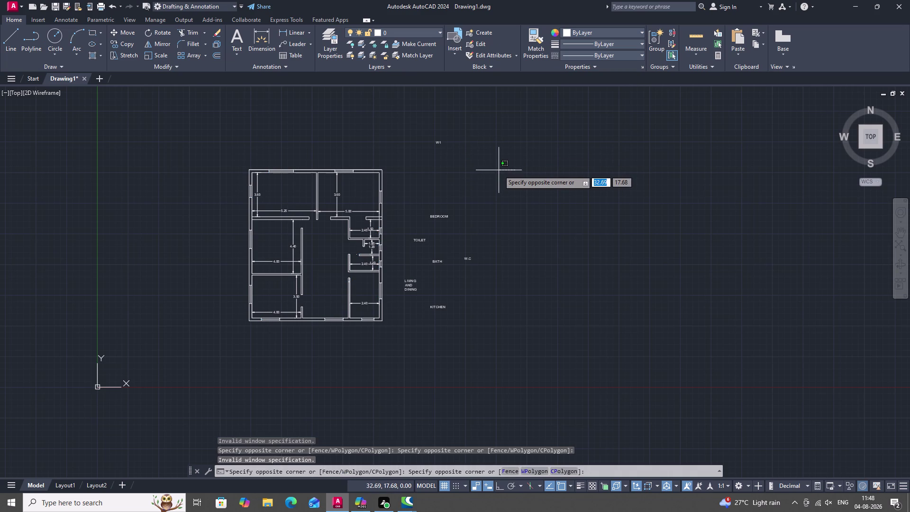
key(Escape)
key(space)
click(493, 169)
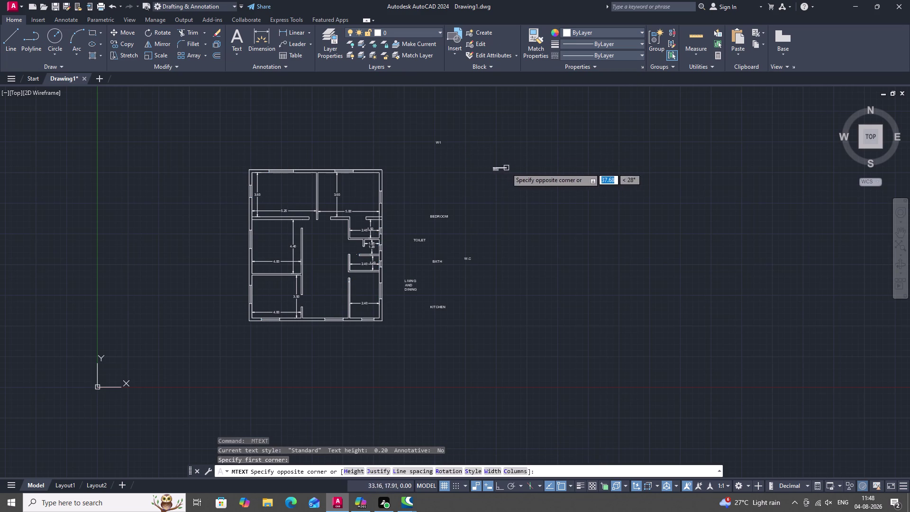
click(516, 186)
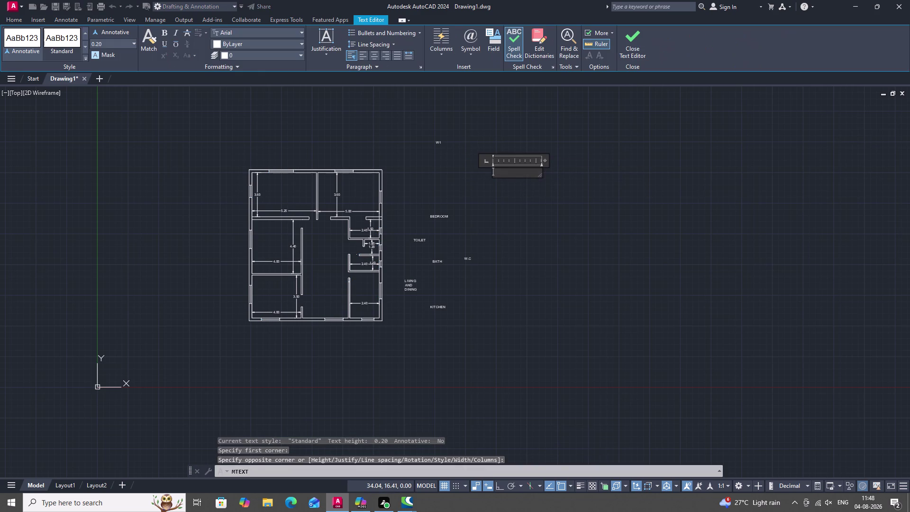
text(W3)
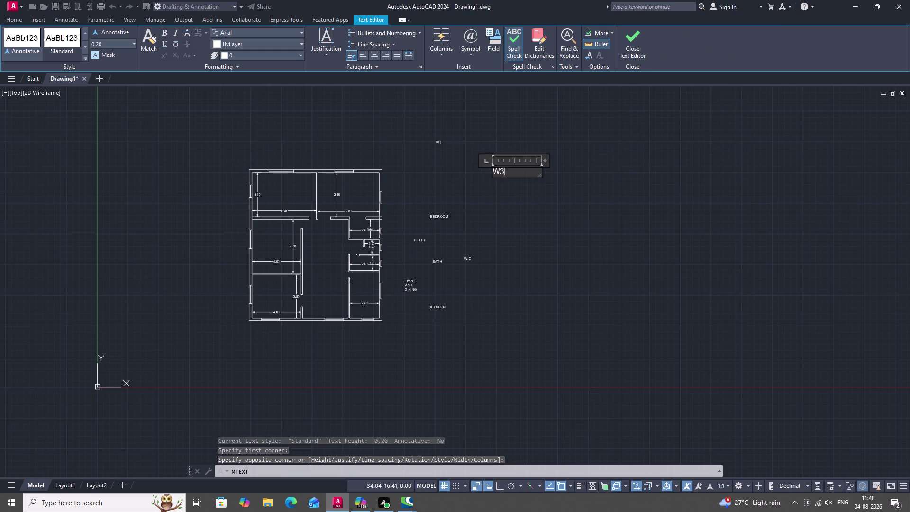
key(space)
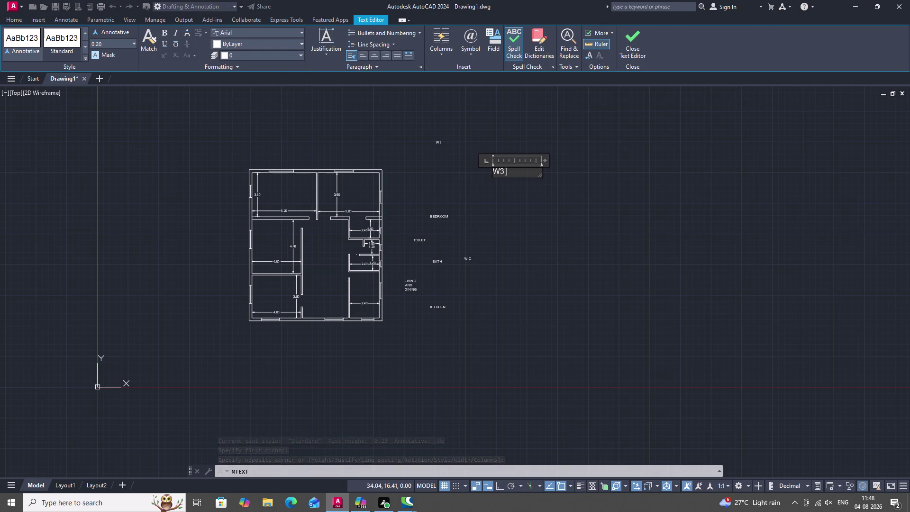
click(504, 194)
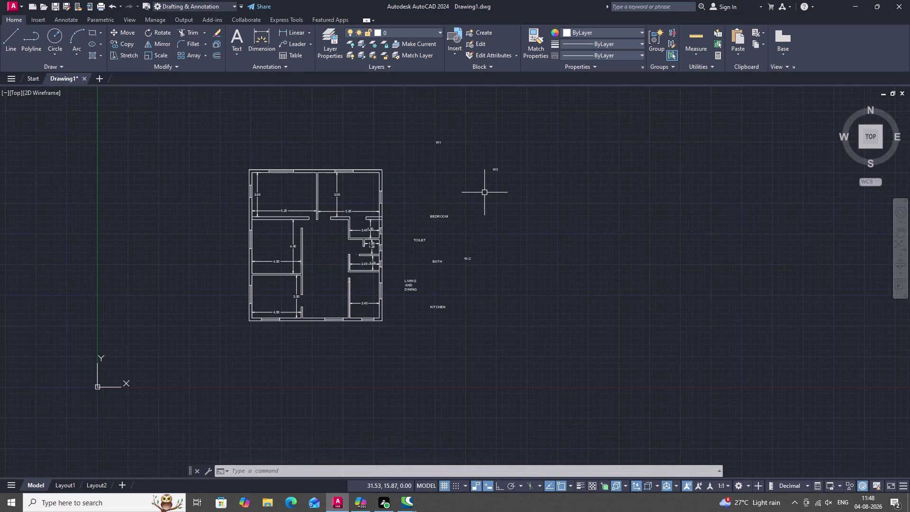
Add a V1 multiline text label just below W3.
key(space)
click(485, 196)
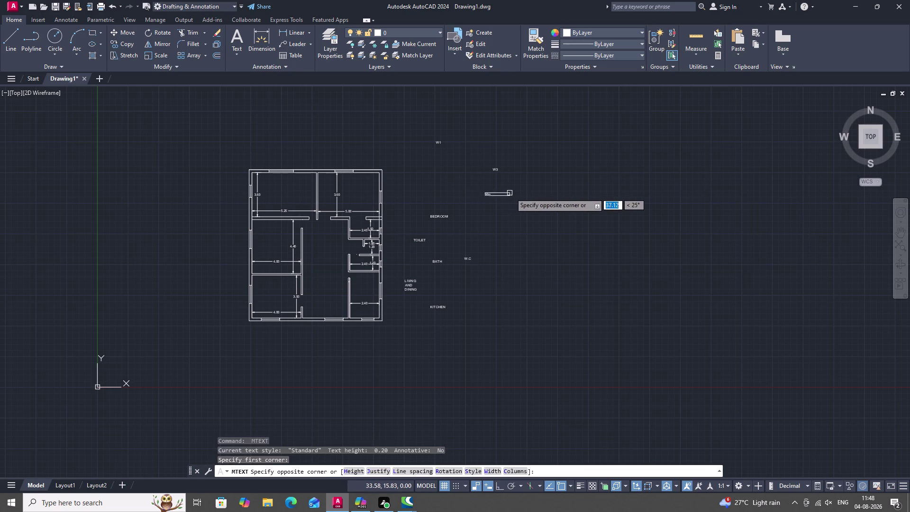
click(519, 212)
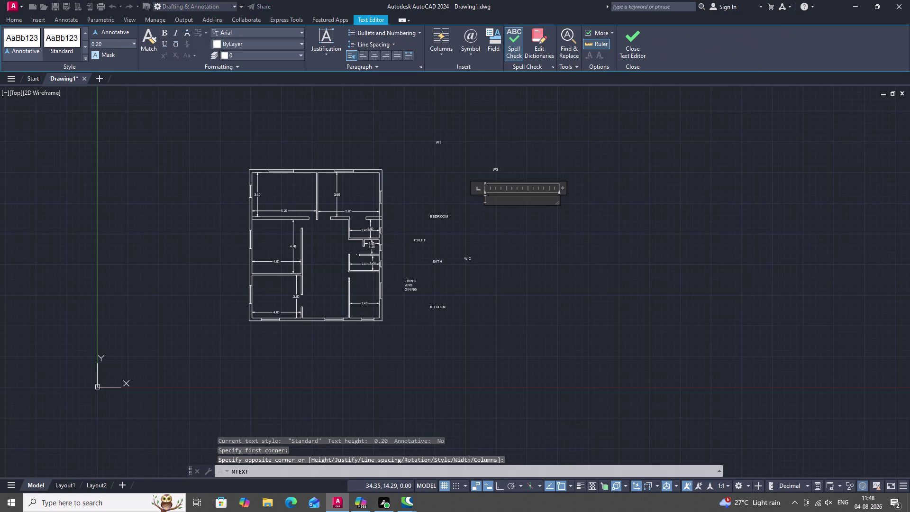
key(v)
key(1)
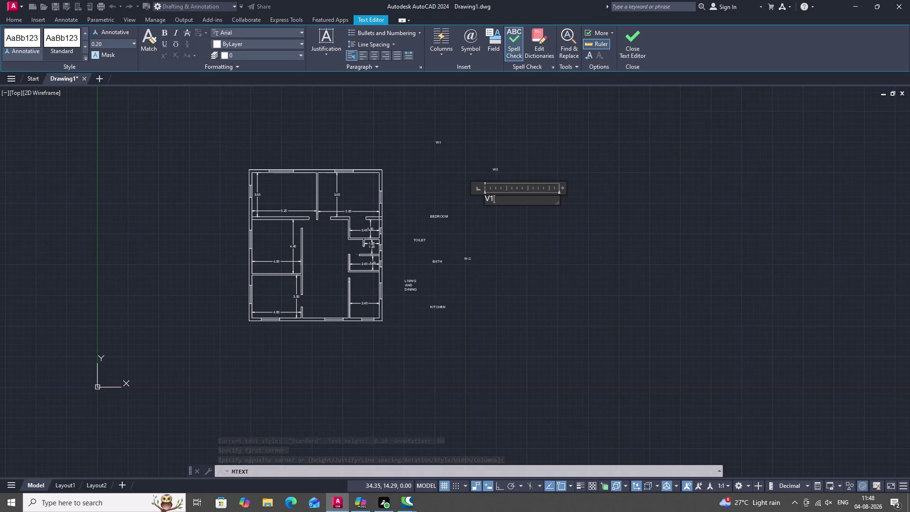
click(507, 220)
Add a V2 multiline text label beneath V1.
key(space)
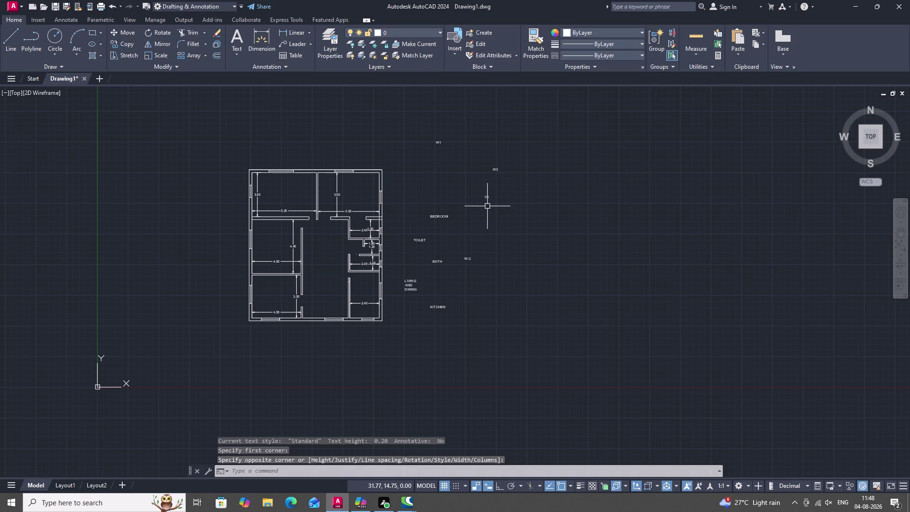
click(488, 206)
click(505, 213)
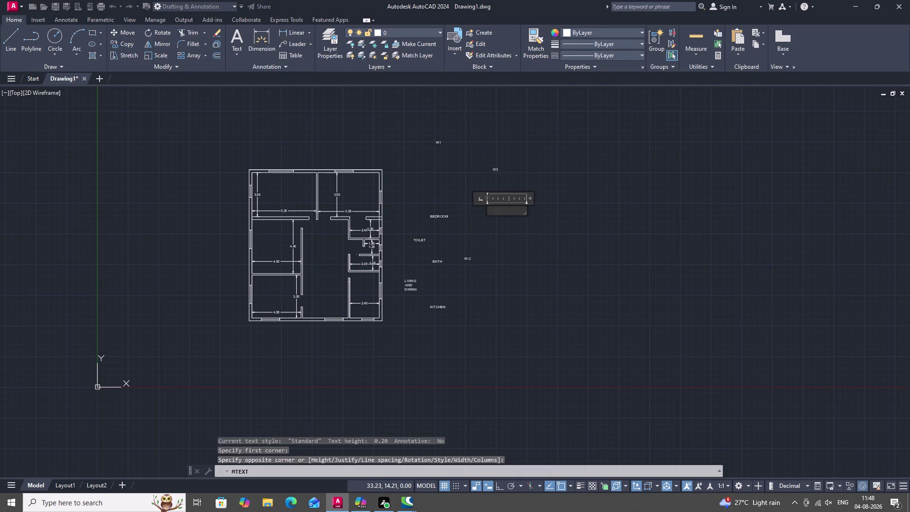
key(v)
text(2)
key(space)
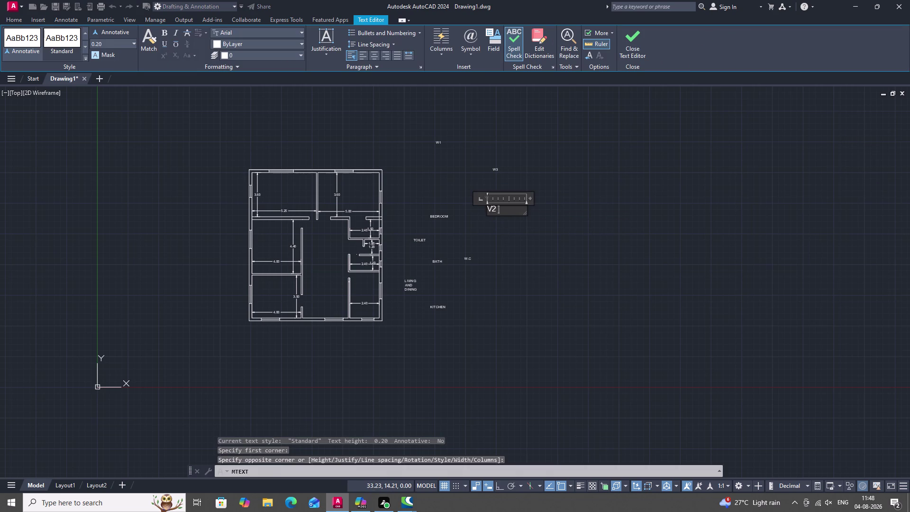
click(522, 258)
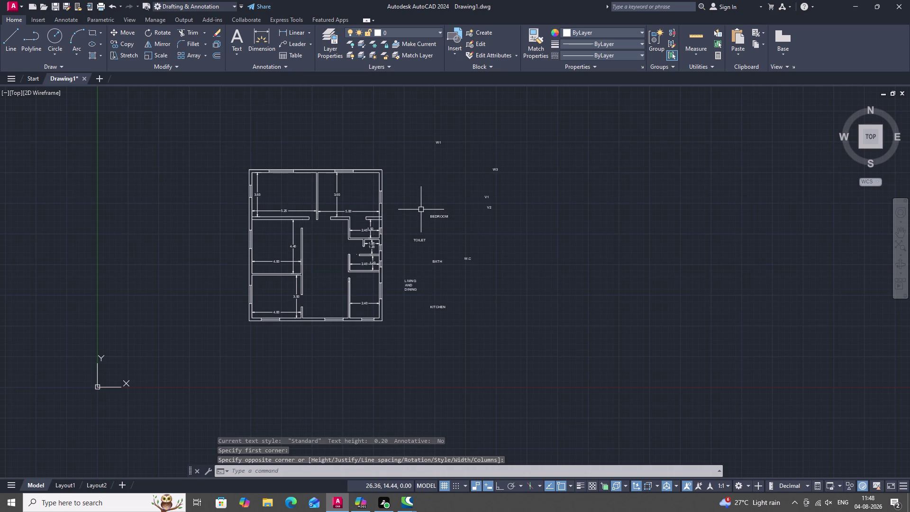
Copy the BEDROOM label into the top-left and top-right rooms.
text(CP)
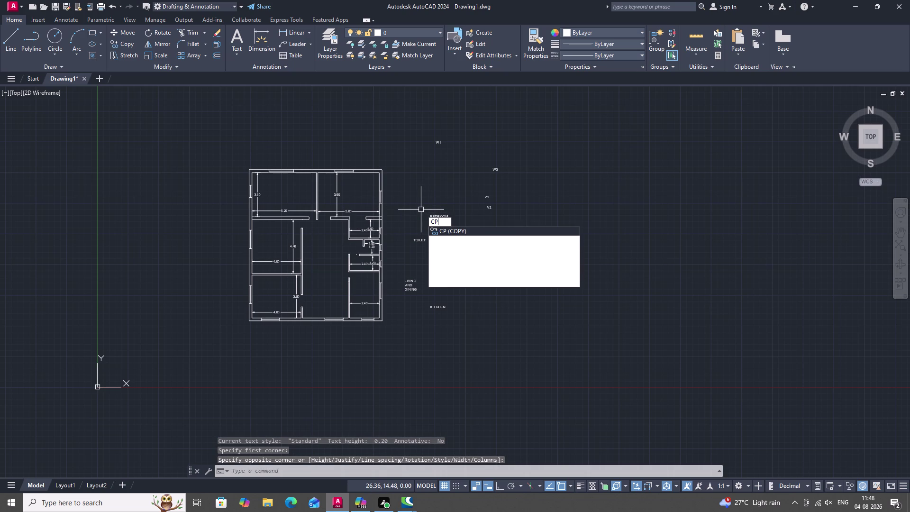
click(459, 229)
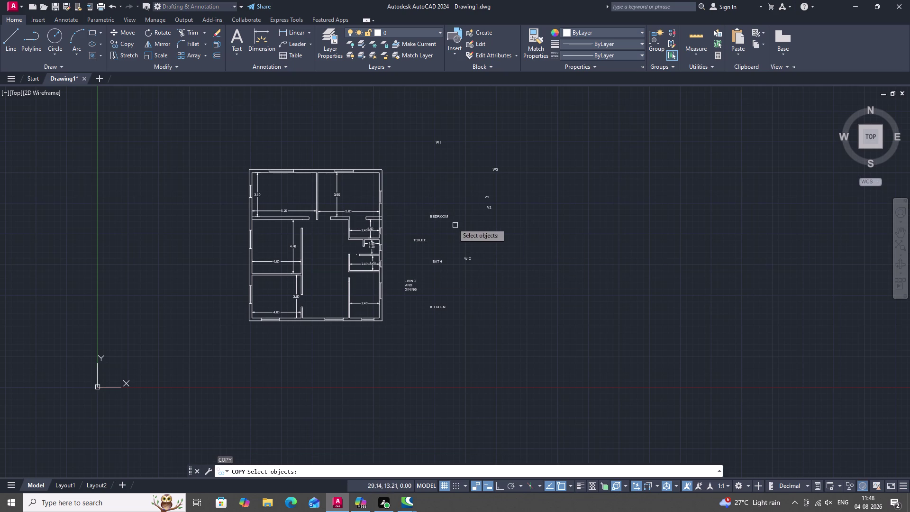
click(442, 219)
right_click(441, 219)
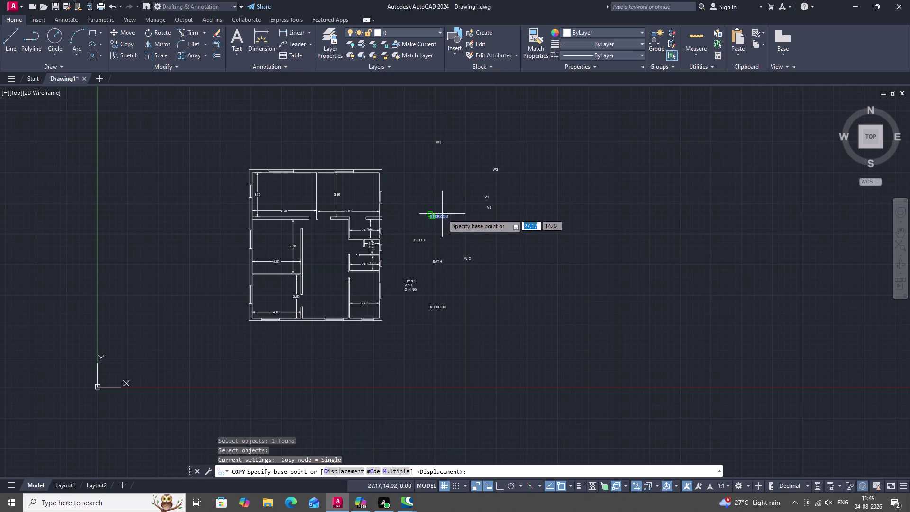
click(430, 218)
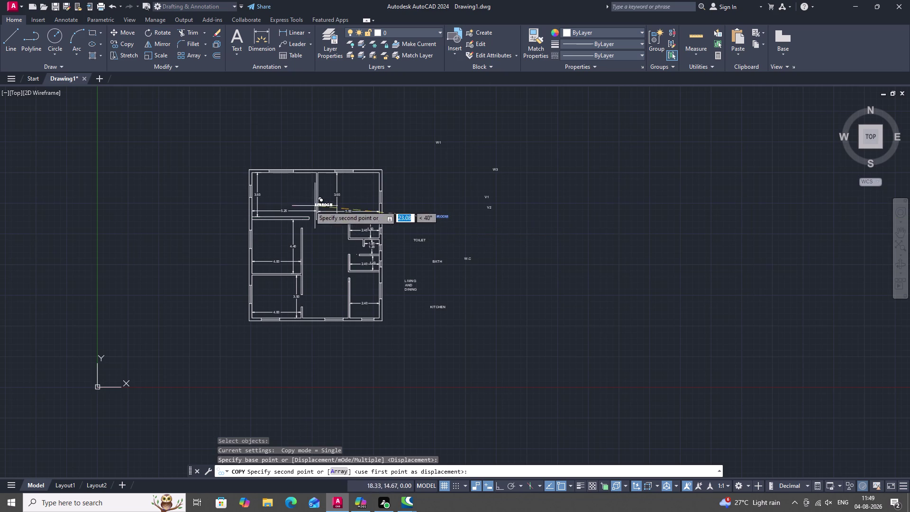
scroll(up, 3)
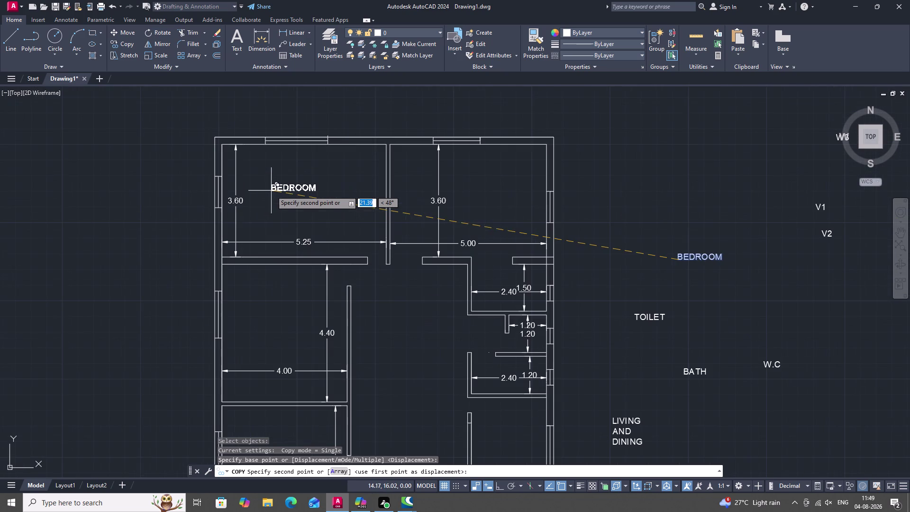
click(284, 194)
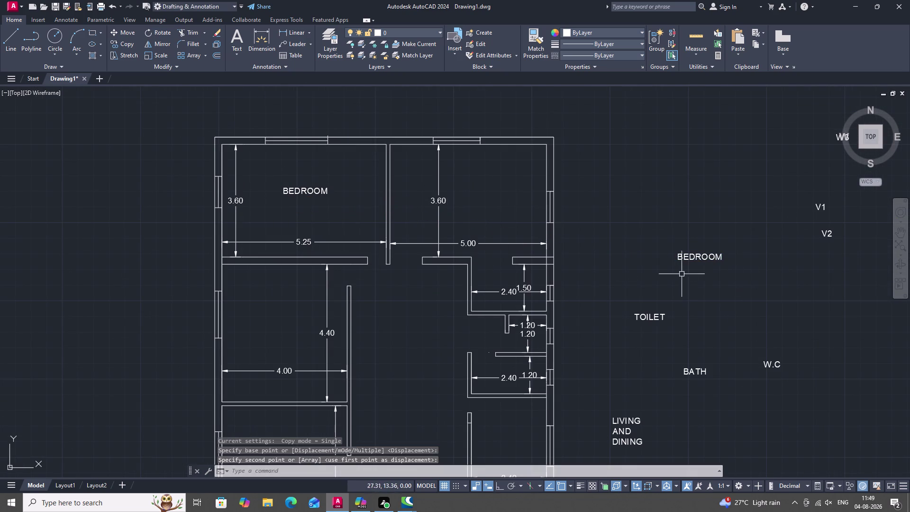
key(space)
click(689, 258)
right_click(683, 258)
click(683, 258)
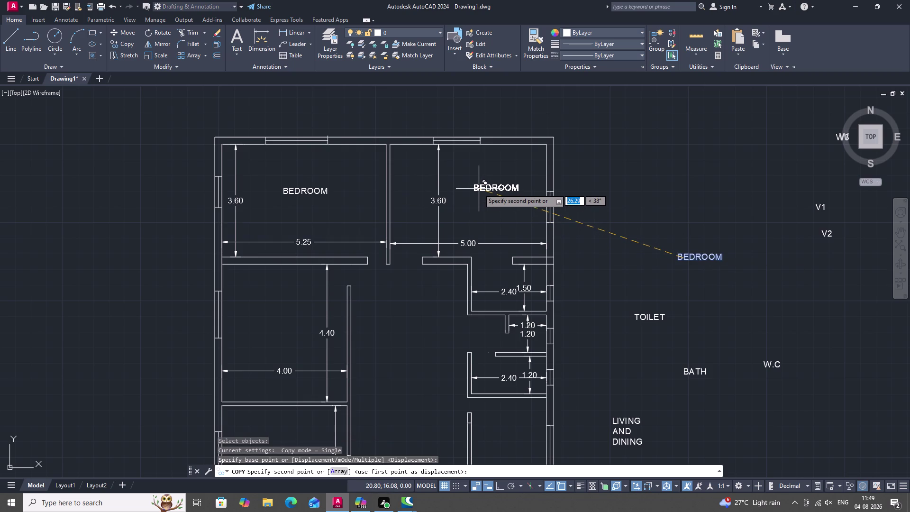
click(479, 189)
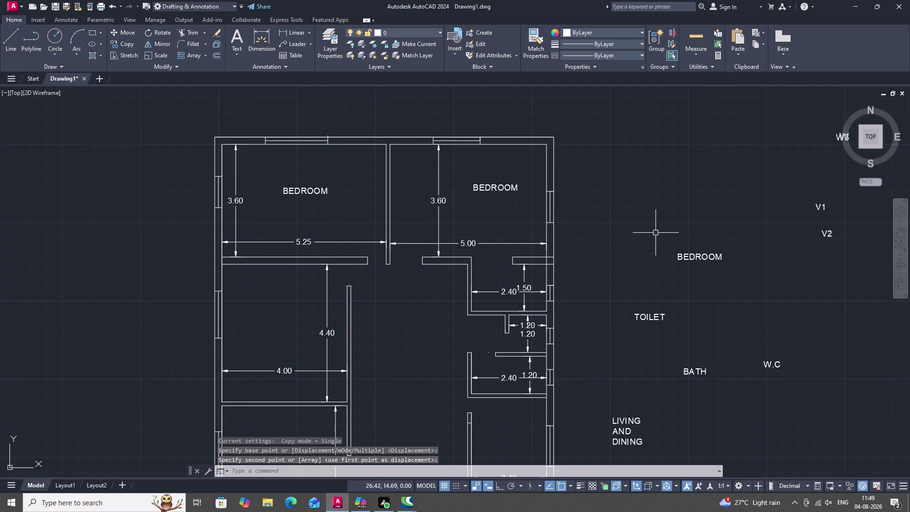
Copy BEDROOM into the left middle room and recentre the plan.
key(space)
click(677, 255)
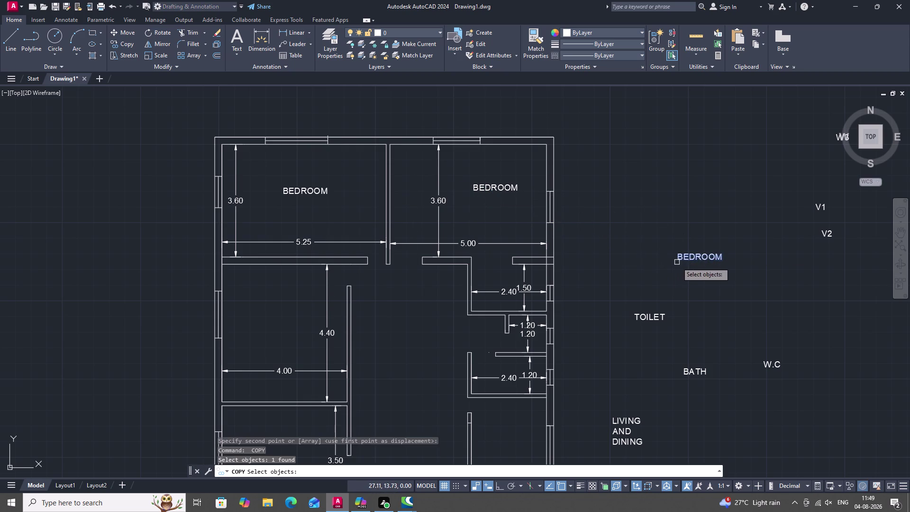
right_click(677, 262)
drag(678, 260, 669, 260)
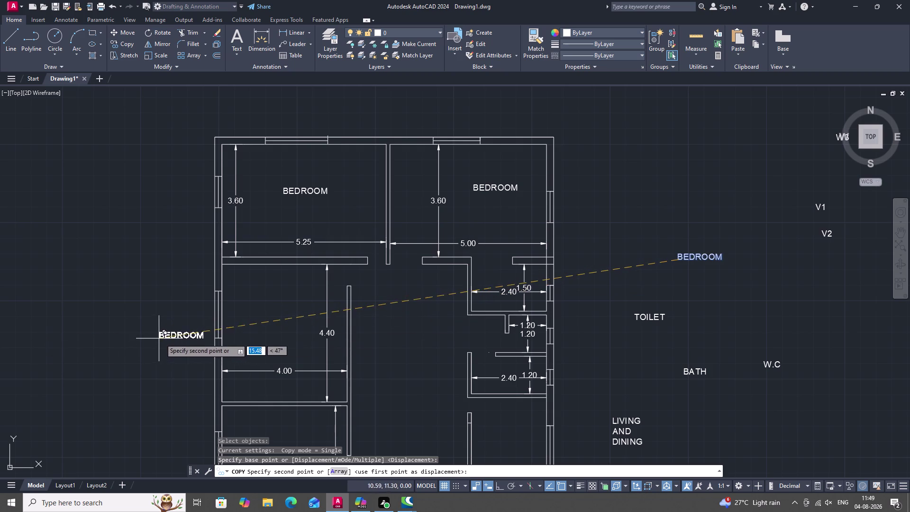
click(257, 326)
scroll(down, 3)
middle_drag(382, 278, 380, 275)
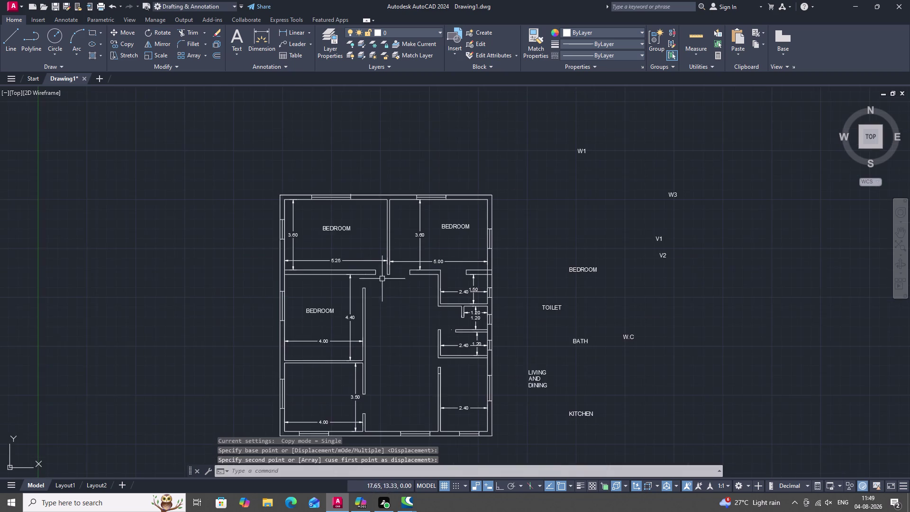
middle_drag(380, 275, 371, 234)
Copy the LIVING AND DINING label into the central hall.
click(525, 334)
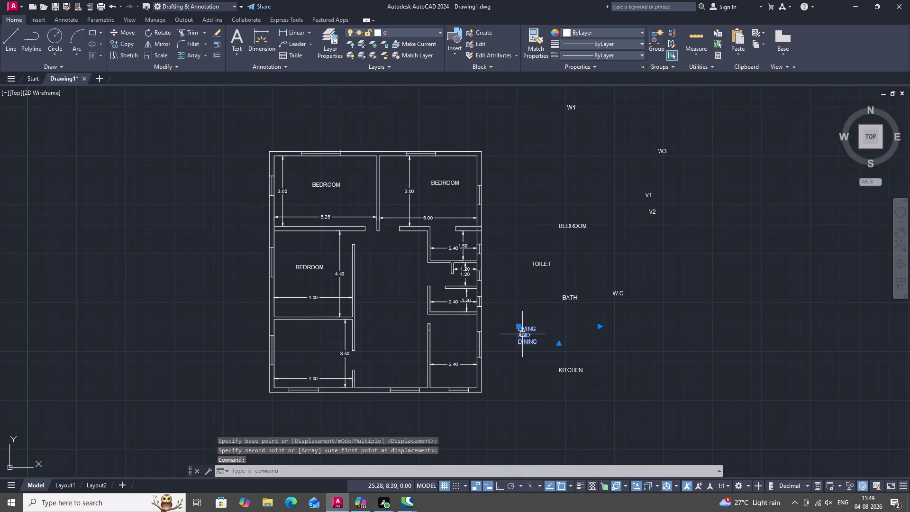
right_click(520, 335)
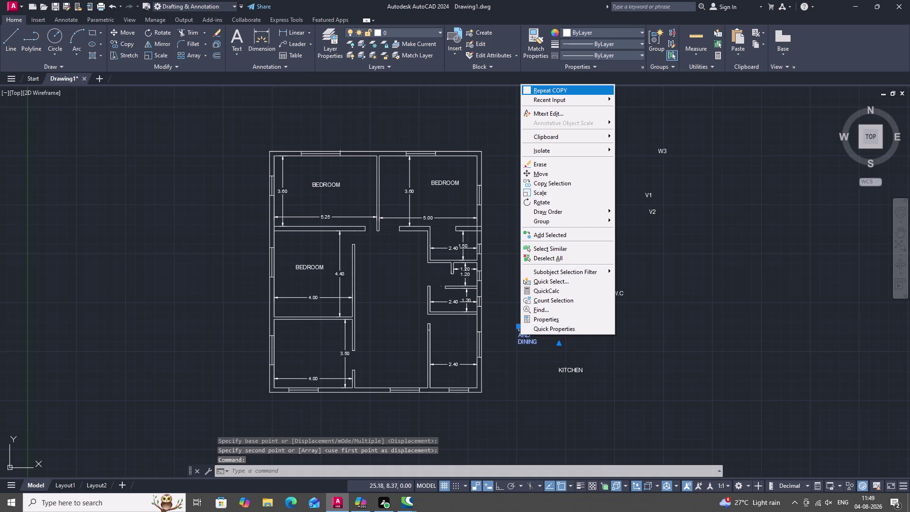
click(553, 92)
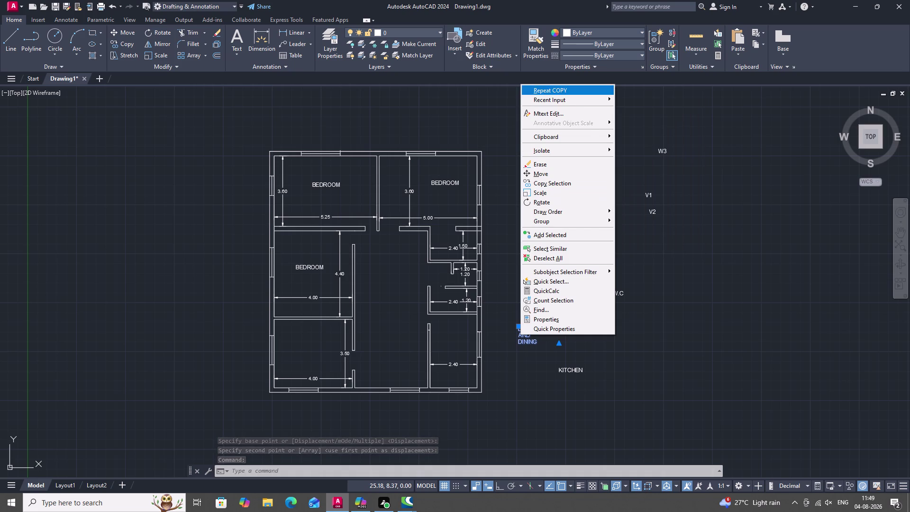
click(558, 88)
click(525, 335)
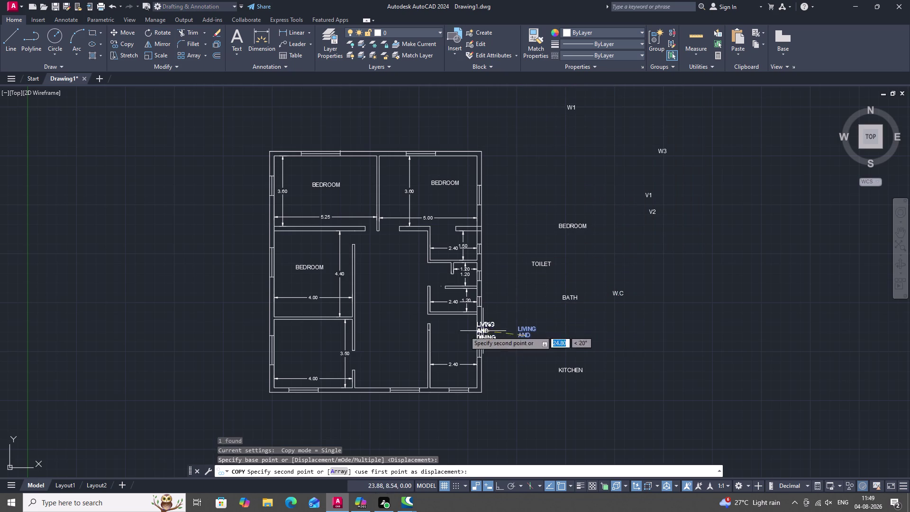
click(388, 310)
double_click(567, 368)
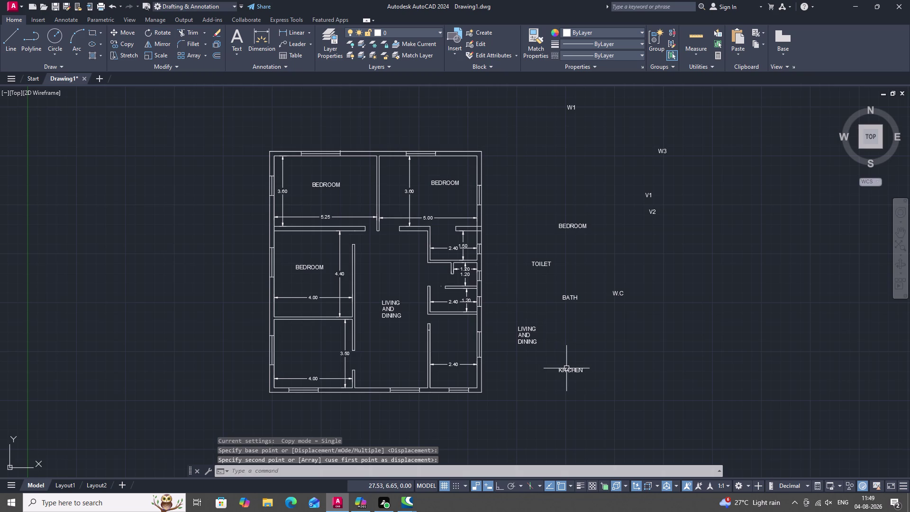
key(space)
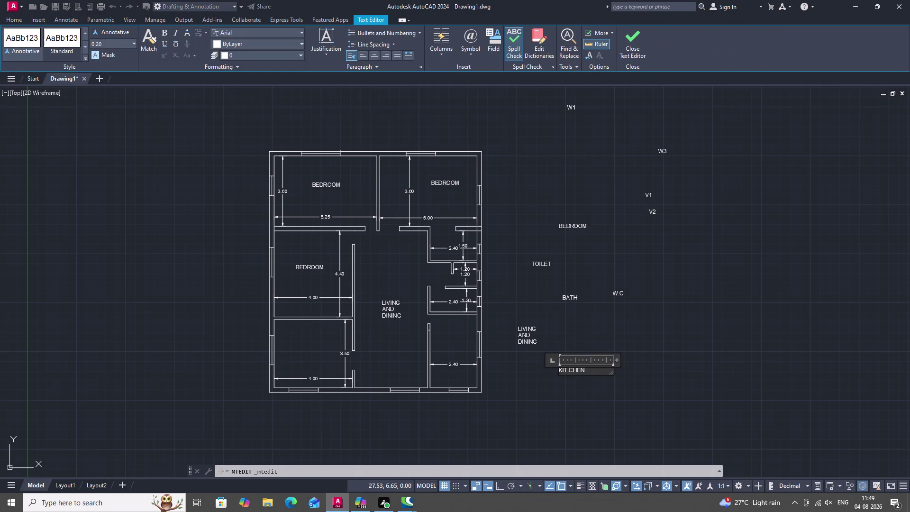
key(BackSpace)
key(Escape)
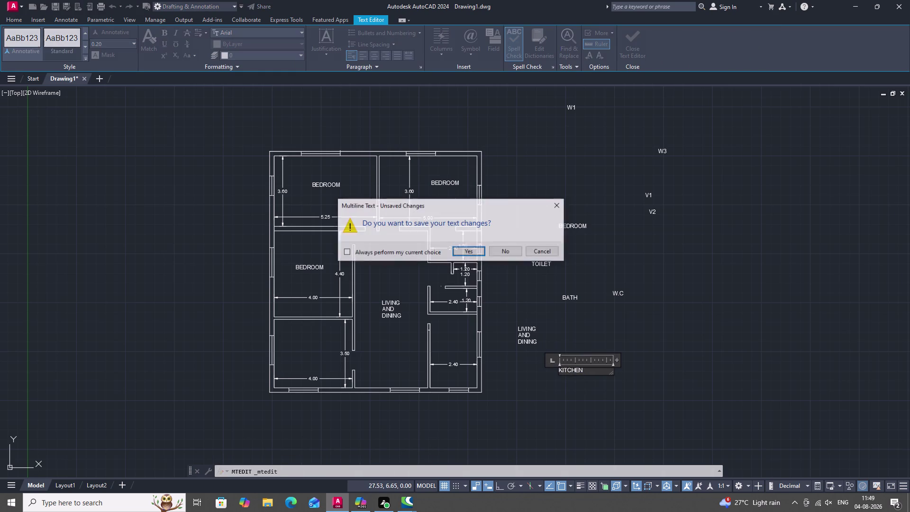
click(507, 253)
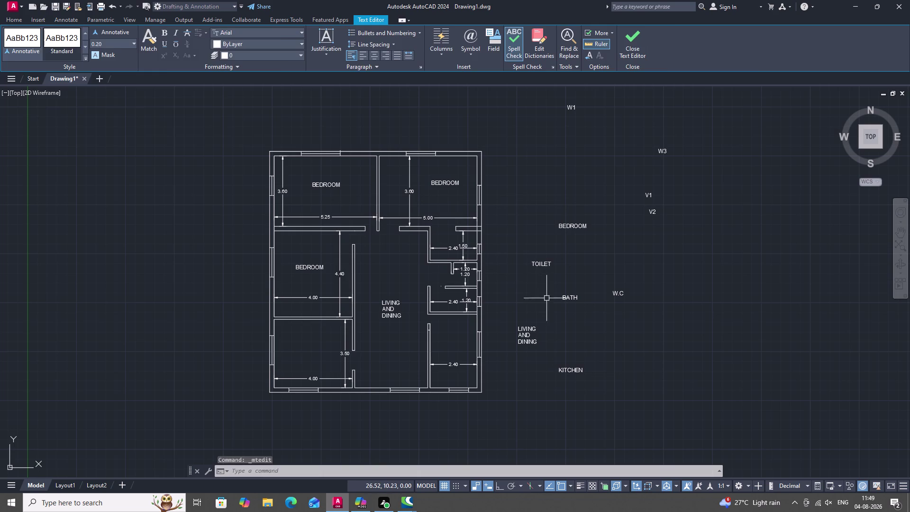
key(space)
click(569, 370)
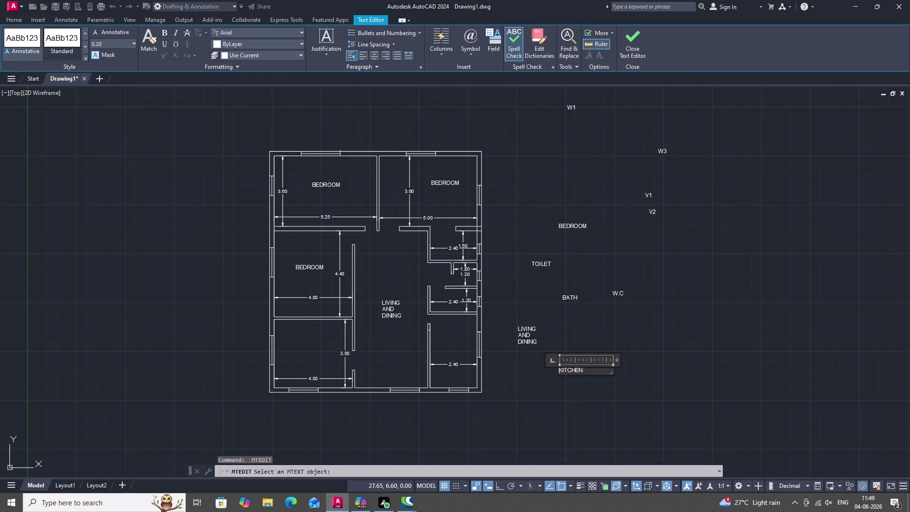
key(Escape)
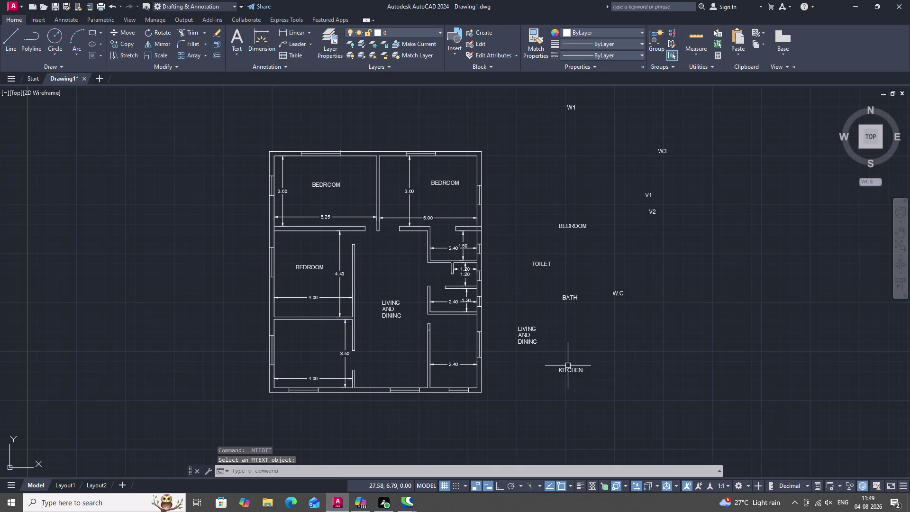
Copy the KITCHEN label into the bottom-right room.
key(c)
key(o)
key(space)
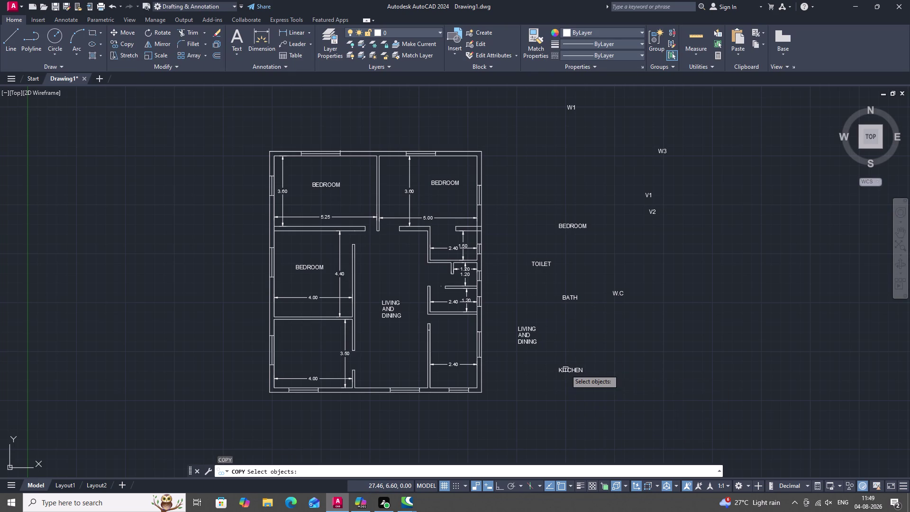
double_click(576, 370)
right_click(575, 369)
click(575, 369)
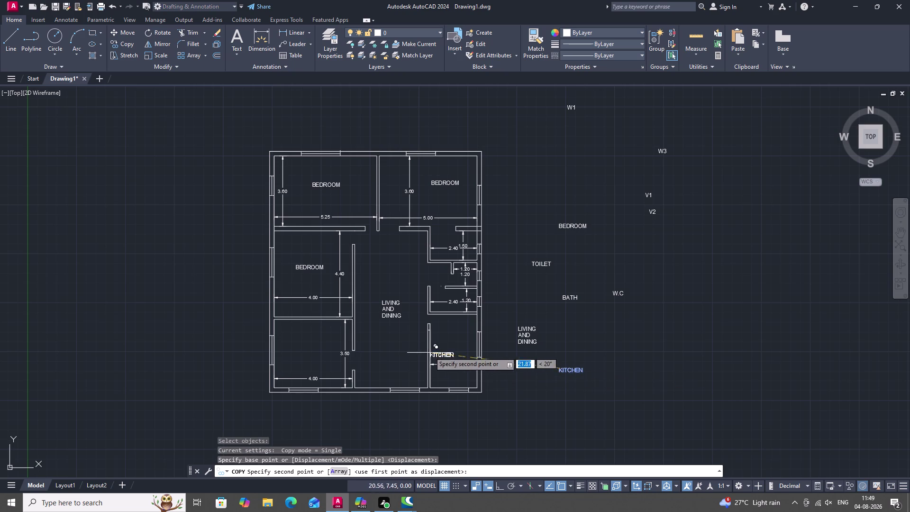
click(445, 346)
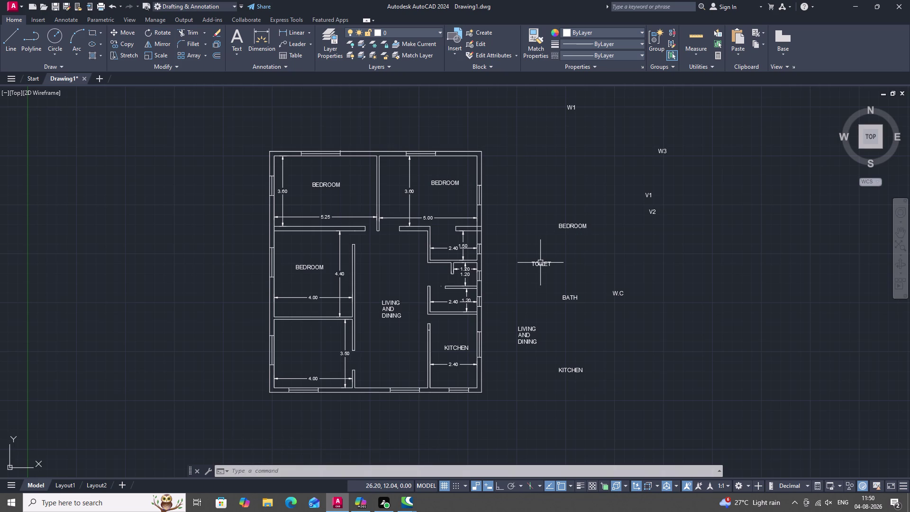
Cancel the accidentally started CIRCLE command.
key(c)
text(I)
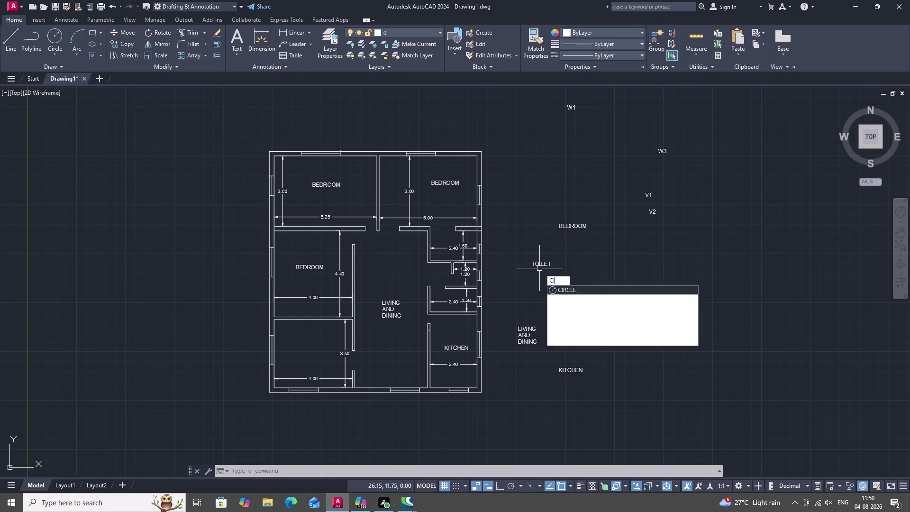
key(space)
text(11)
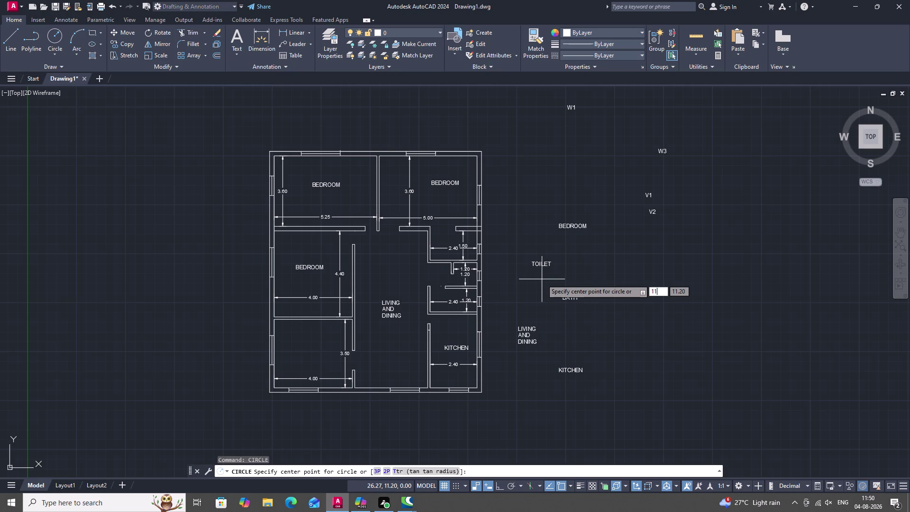
key(Escape)
key(Escape)
key(c)
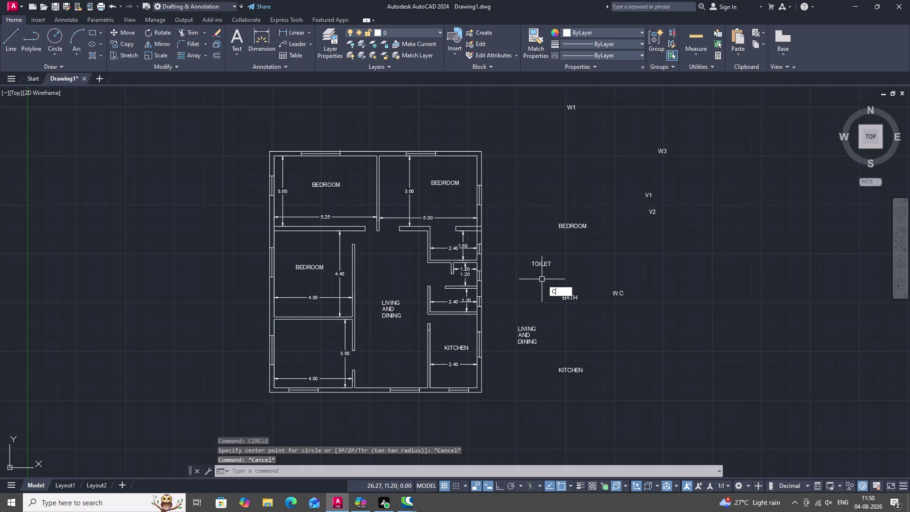
Copy the TOILET label into the toilet room.
key(o)
key(space)
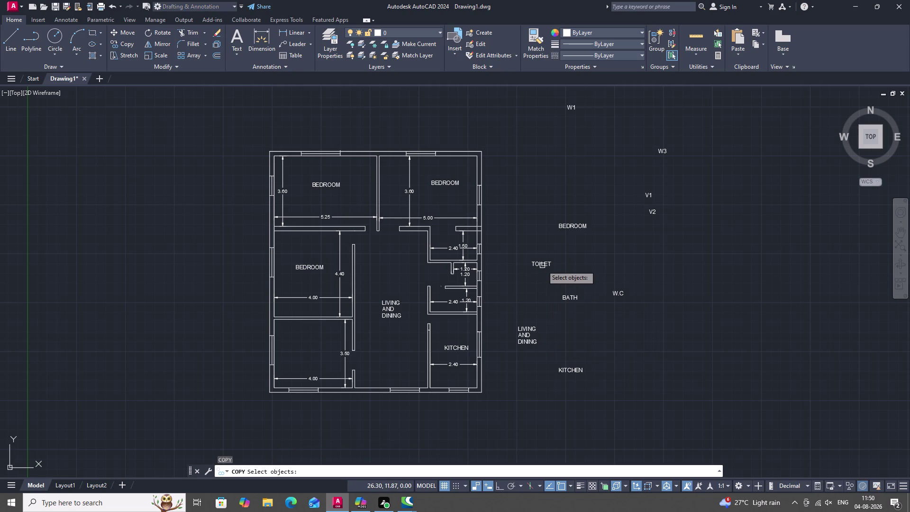
click(543, 264)
right_click(543, 263)
click(542, 265)
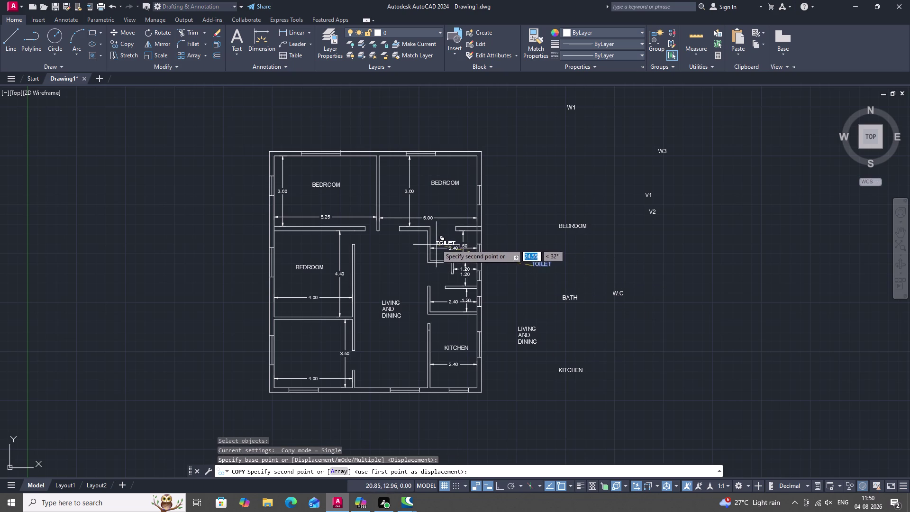
click(440, 241)
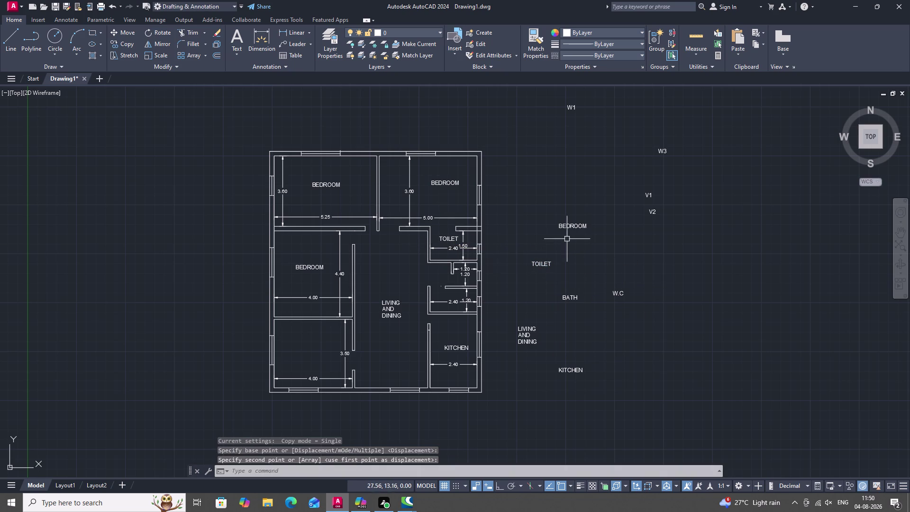
Copy the BATH label into the bath room.
right_click(569, 304)
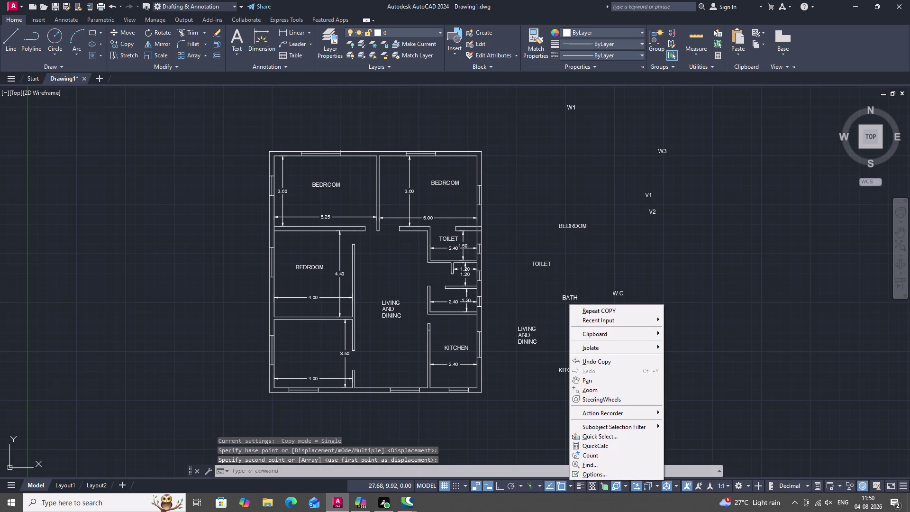
click(579, 306)
click(568, 298)
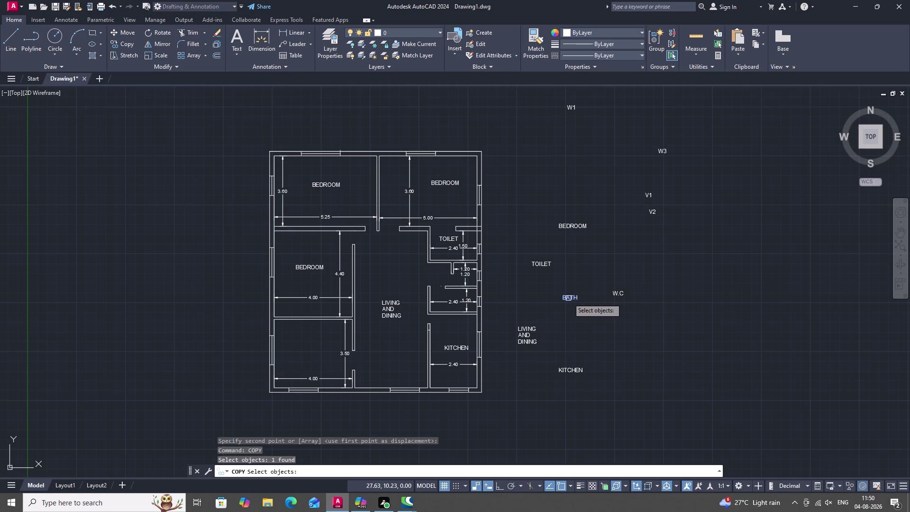
right_click(568, 298)
click(568, 299)
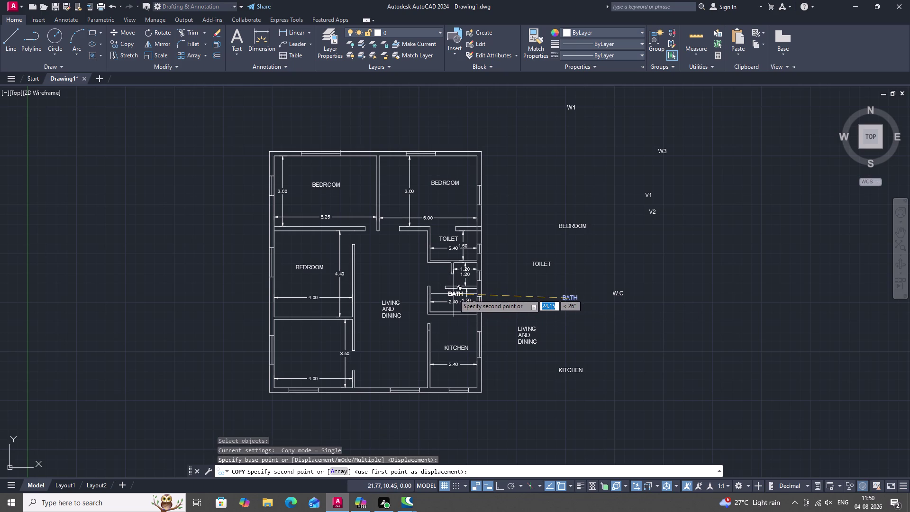
click(453, 294)
Copy the W.C label into the W.C space.
key(space)
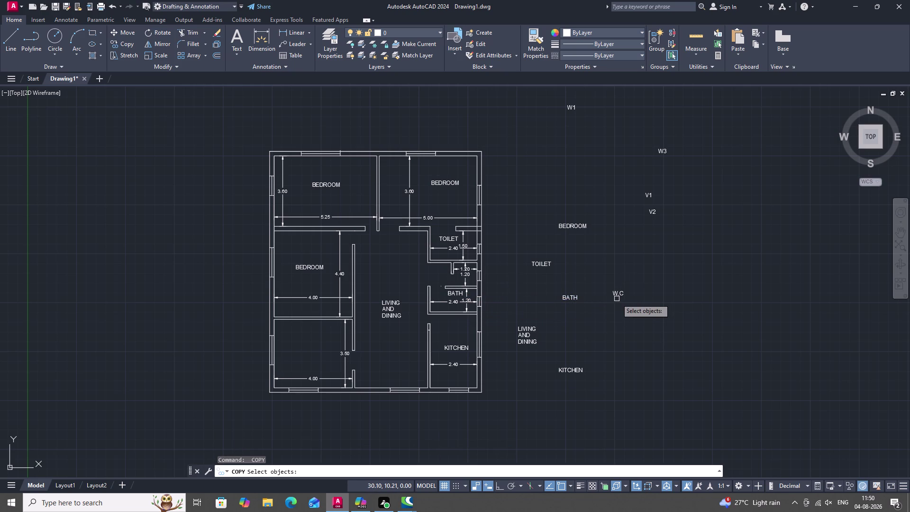
click(617, 295)
right_click(617, 295)
click(617, 296)
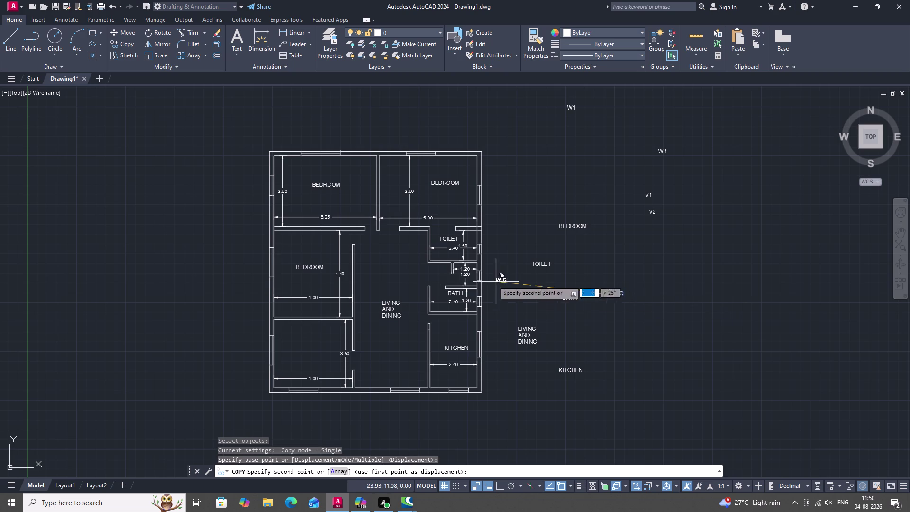
click(453, 281)
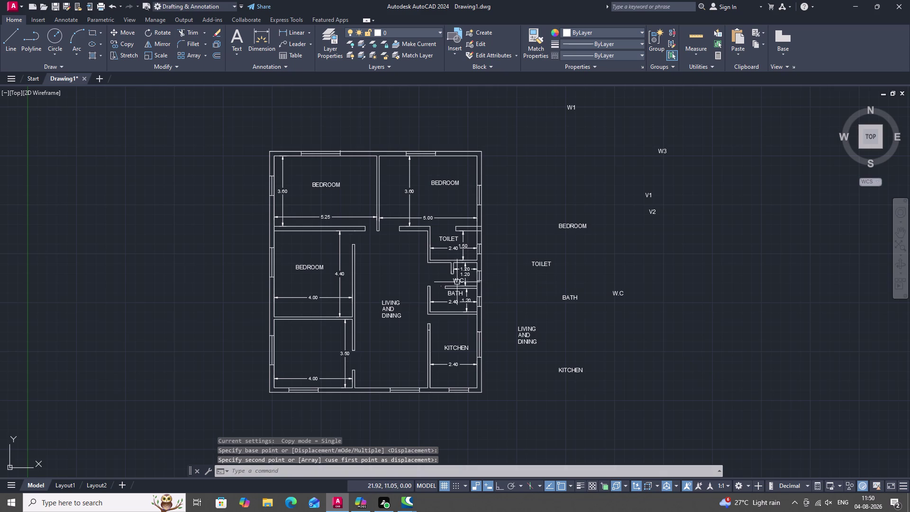
middle_drag(496, 294, 510, 264)
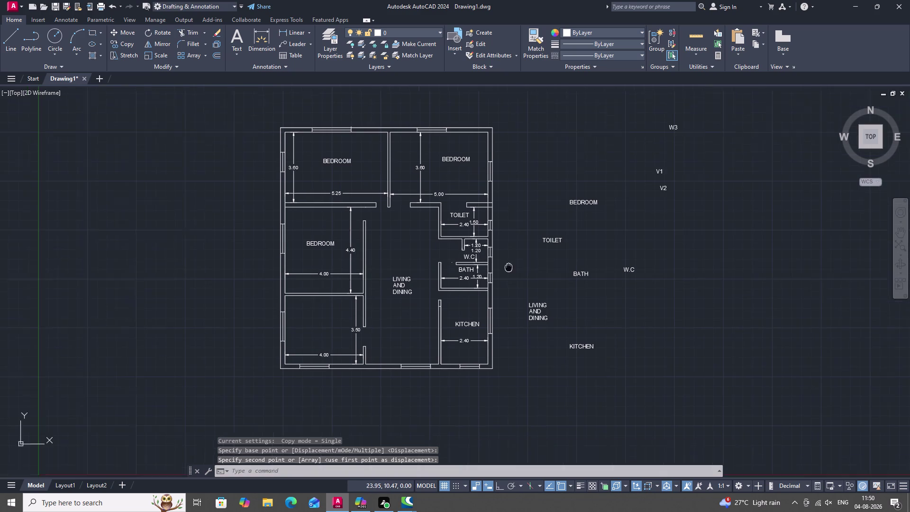
middle_drag(511, 264, 514, 259)
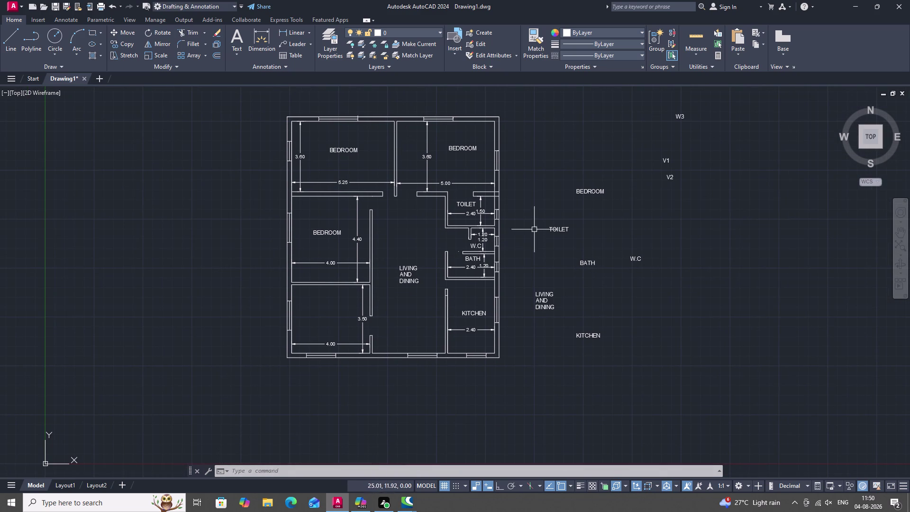
click(294, 31)
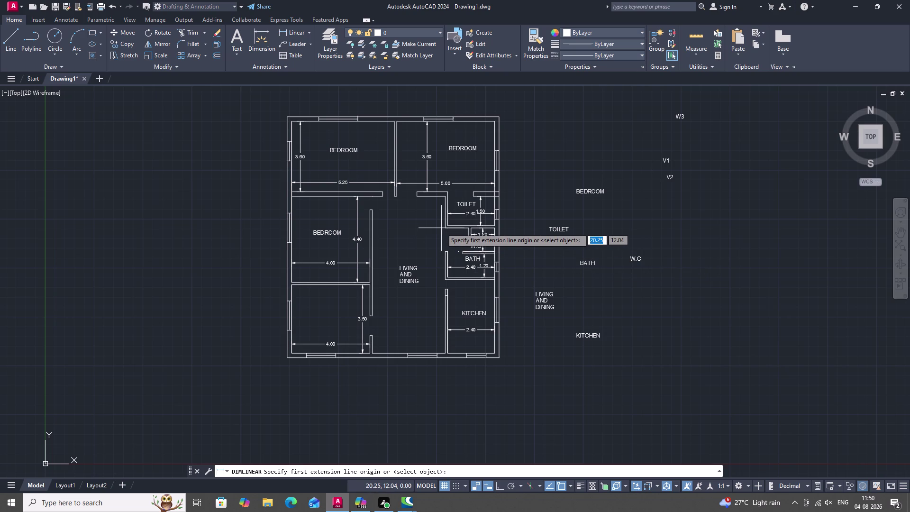
click(425, 197)
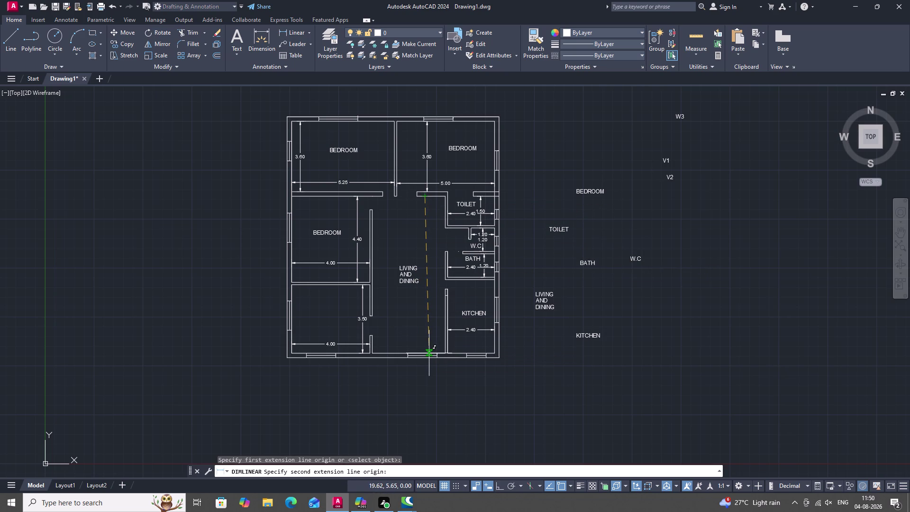
scroll(up, 3)
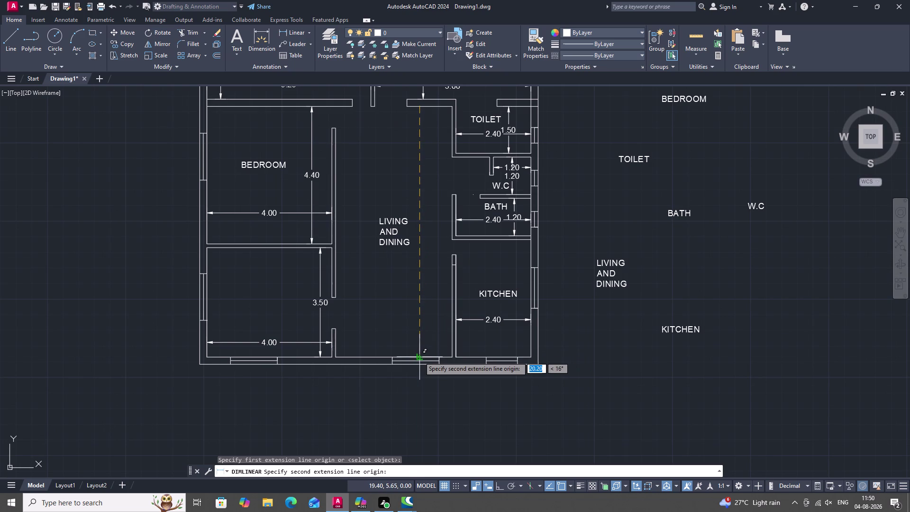
click(419, 357)
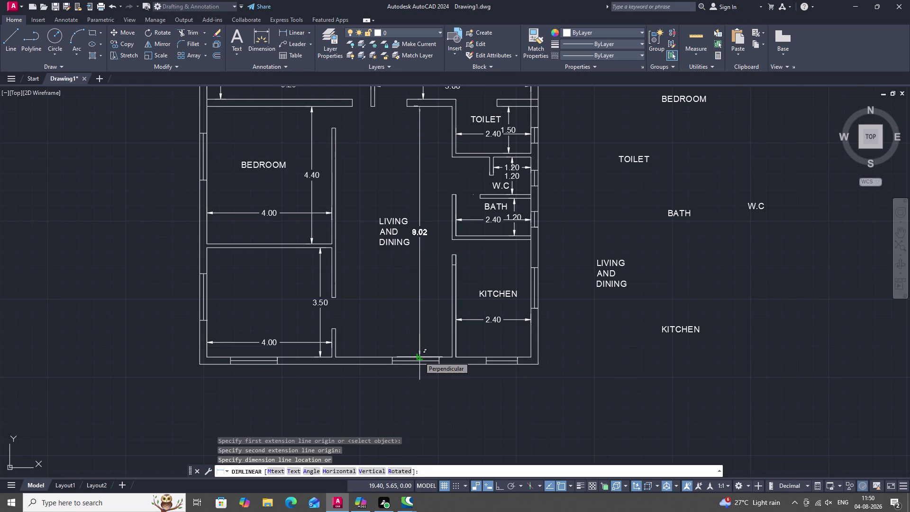
key(Escape)
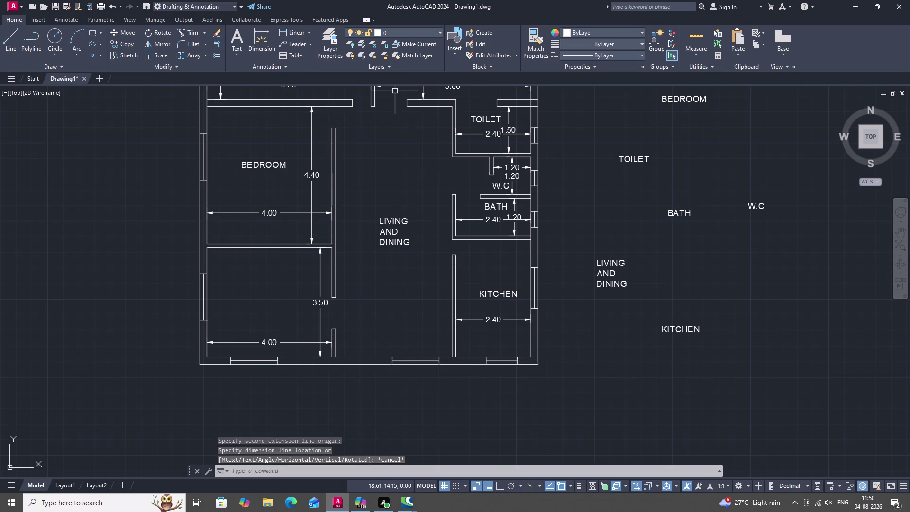
click(301, 30)
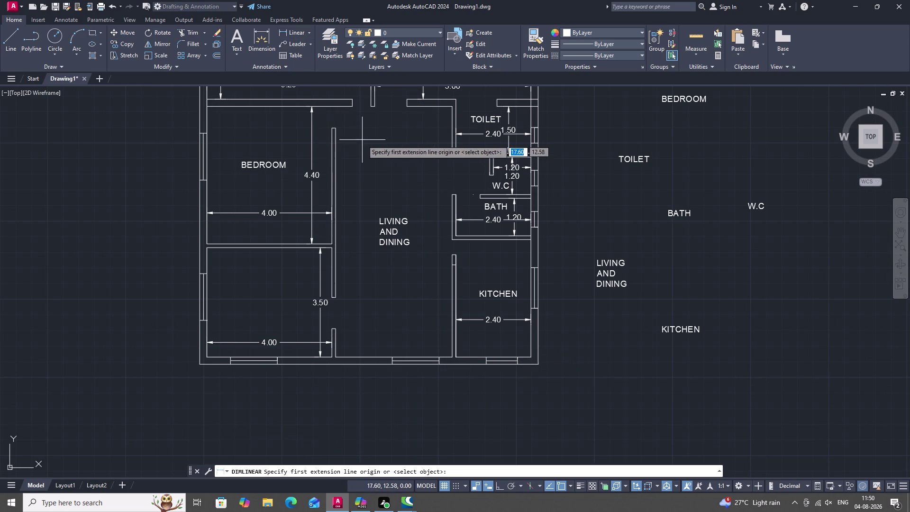
click(347, 107)
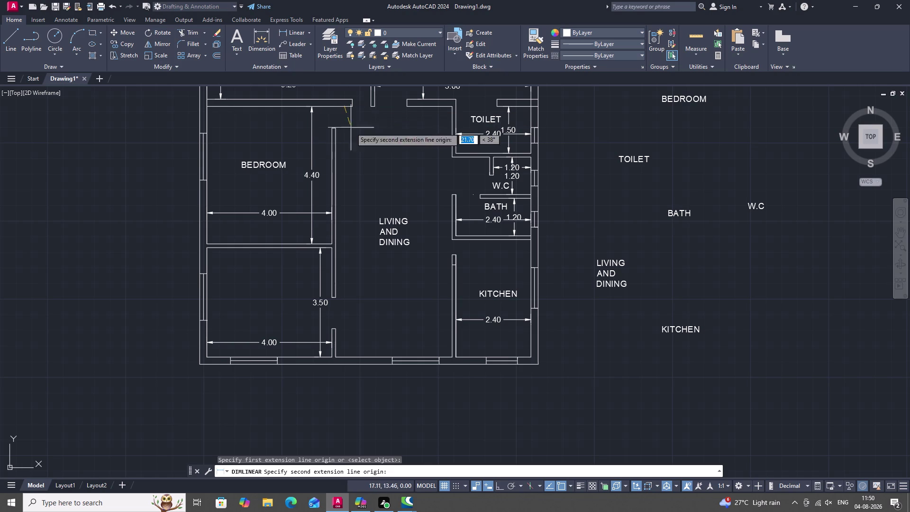
scroll(up, 3)
click(344, 357)
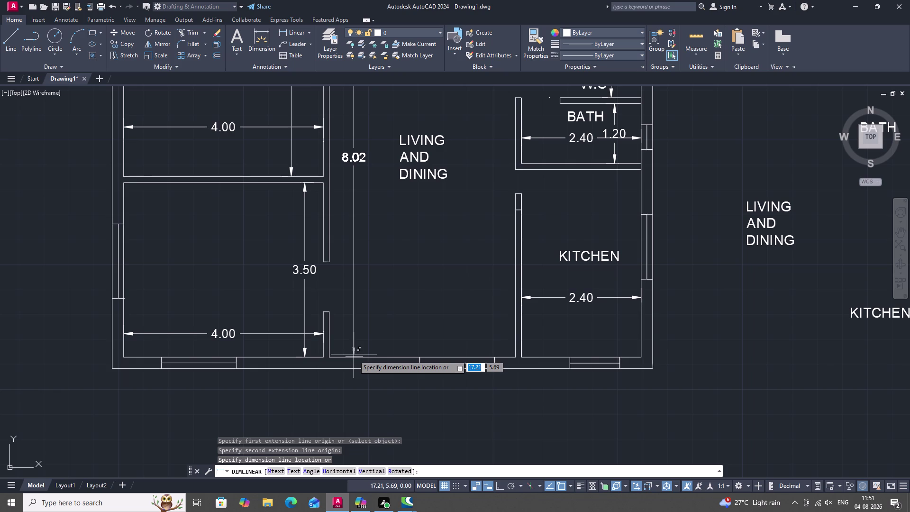
click(354, 355)
click(303, 29)
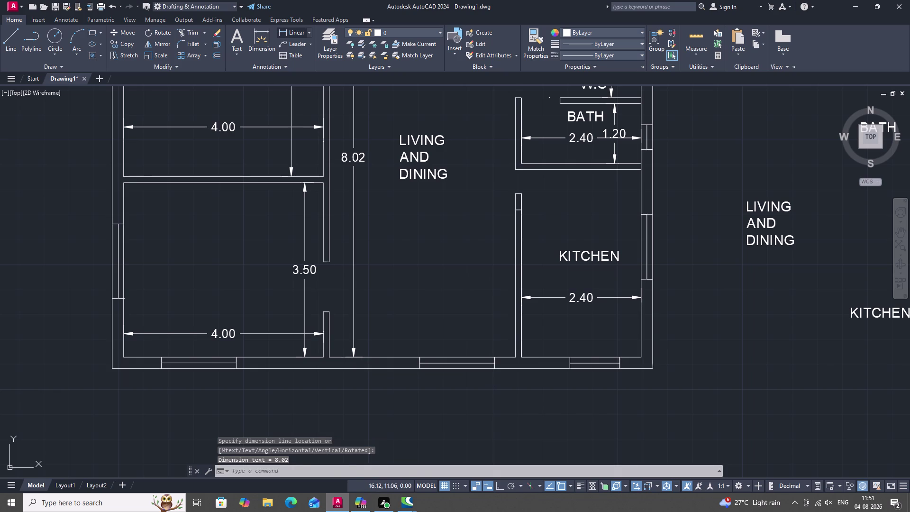
click(329, 235)
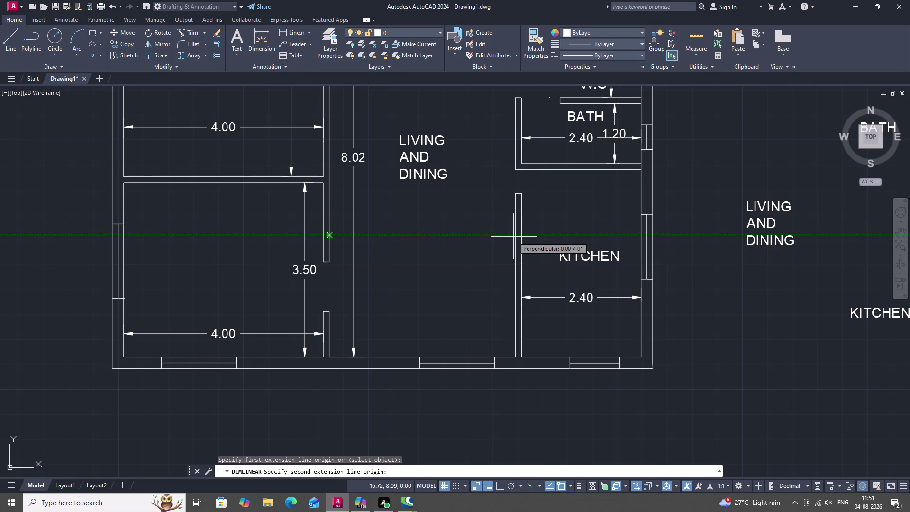
click(515, 237)
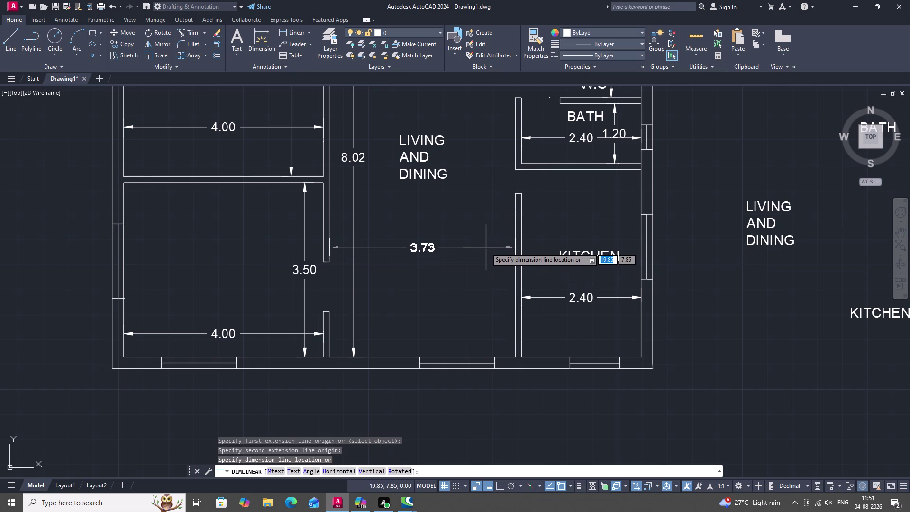
key(Escape)
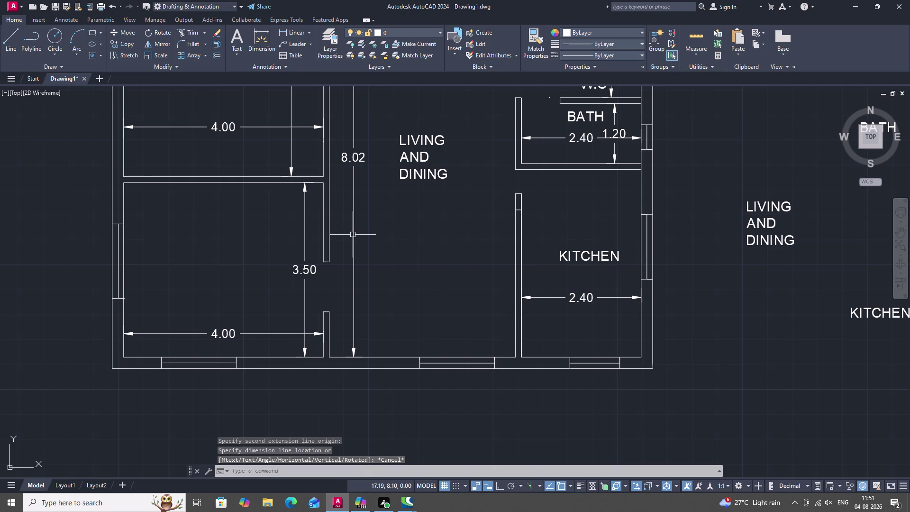
click(353, 235)
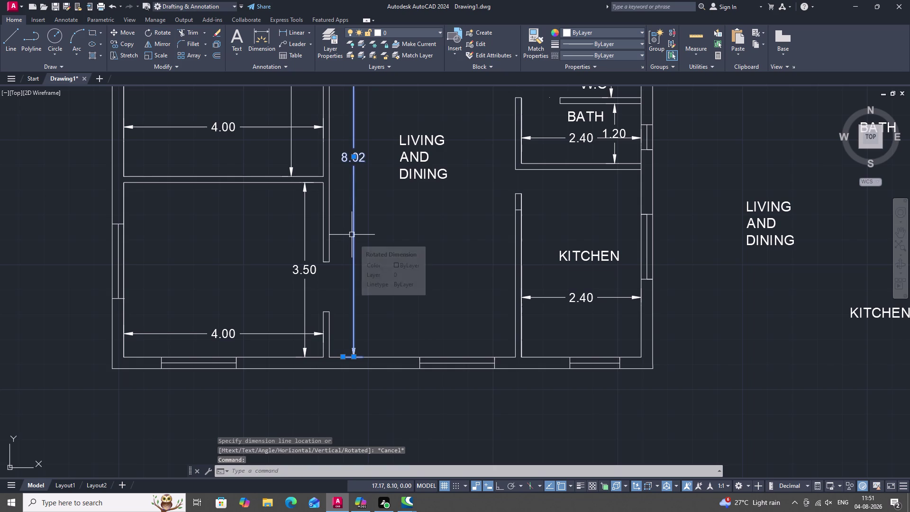
key(Delete)
scroll(down, 3)
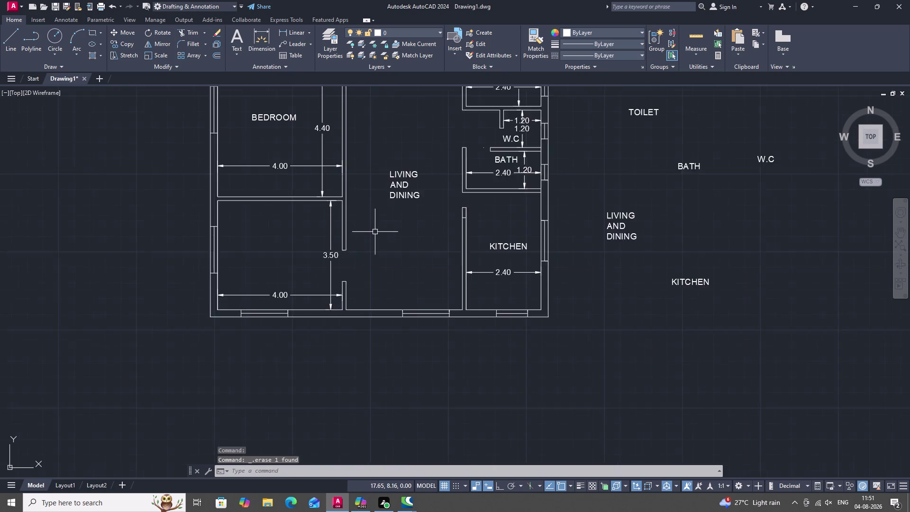
Copy the W1 label to a window position on the left wall.
scroll(down, 3)
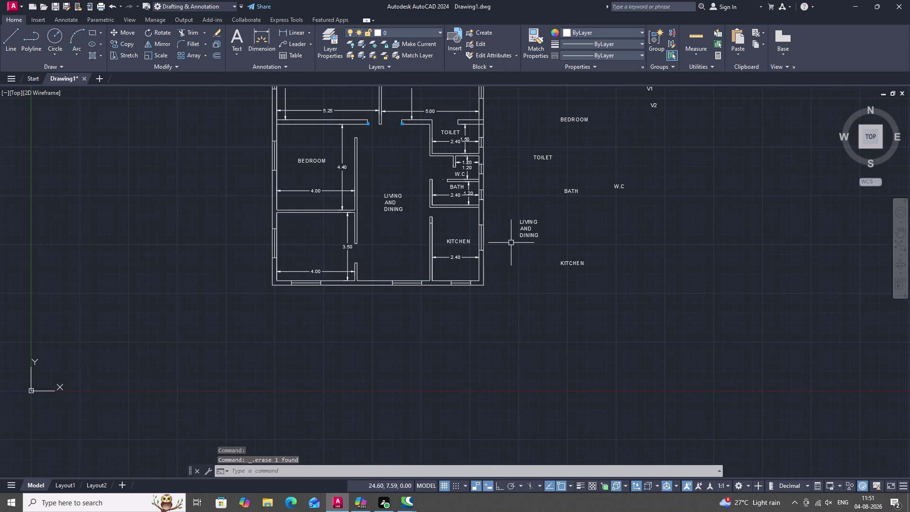
scroll(down, 3)
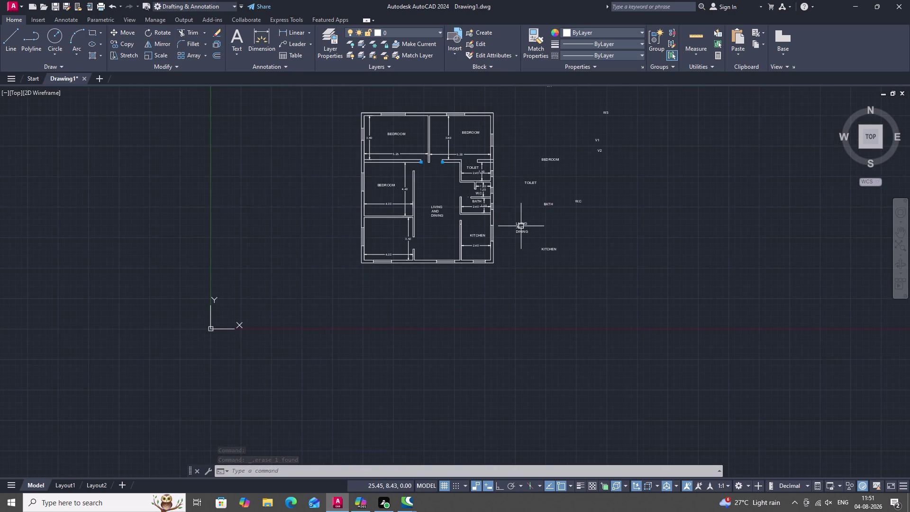
middle_drag(556, 166, 563, 210)
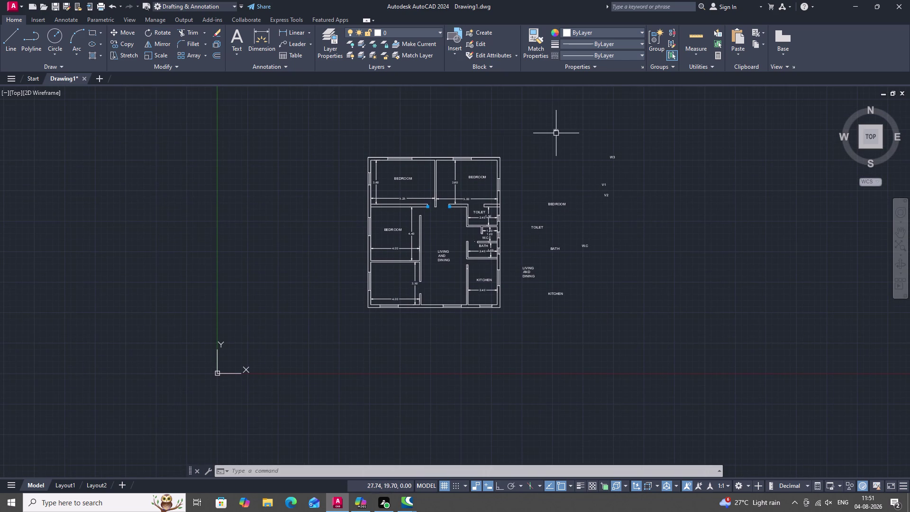
key(c)
text(O)
key(space)
double_click(556, 134)
right_click(556, 134)
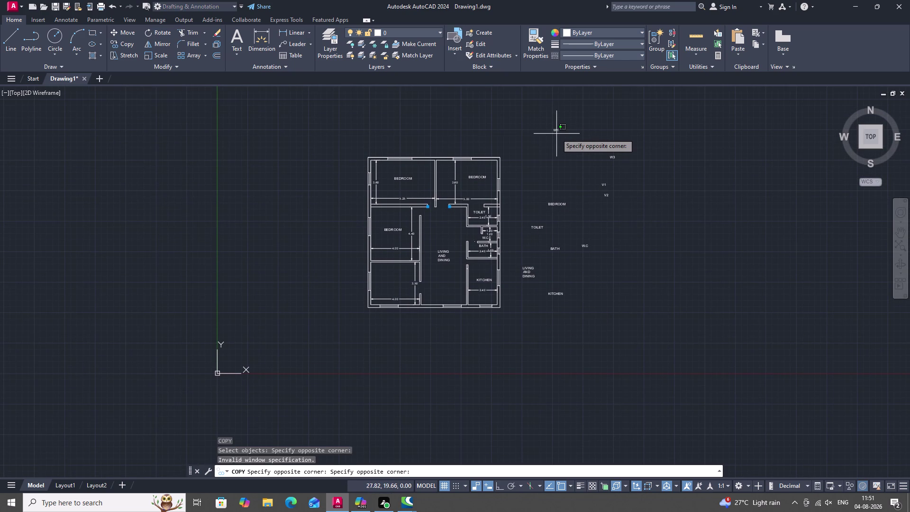
click(556, 131)
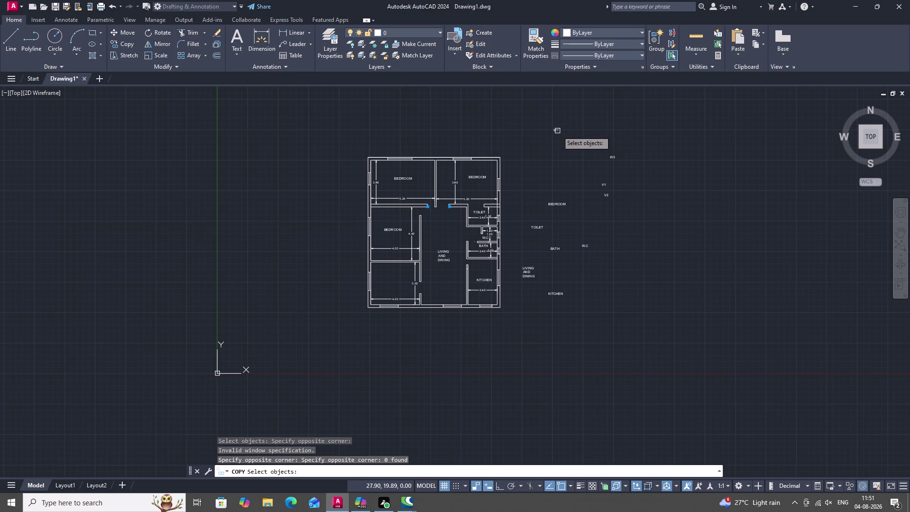
click(558, 131)
right_click(558, 131)
click(557, 130)
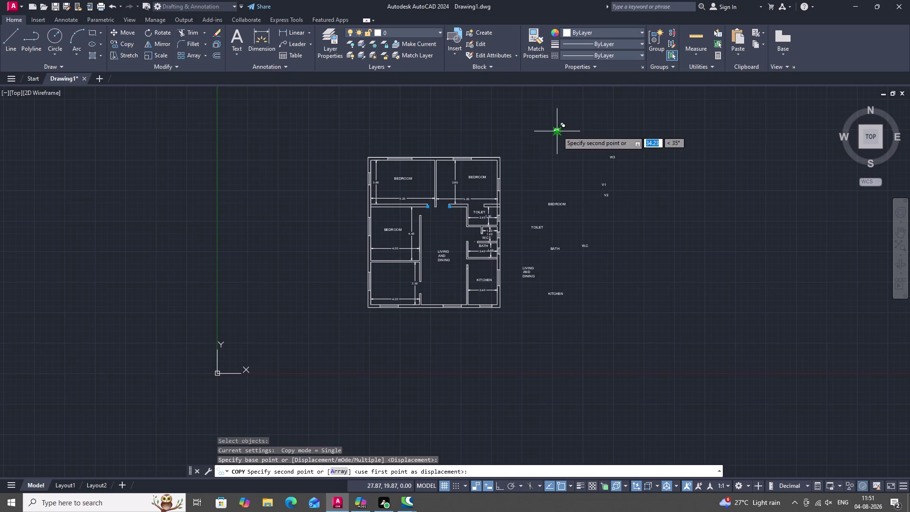
scroll(up, 3)
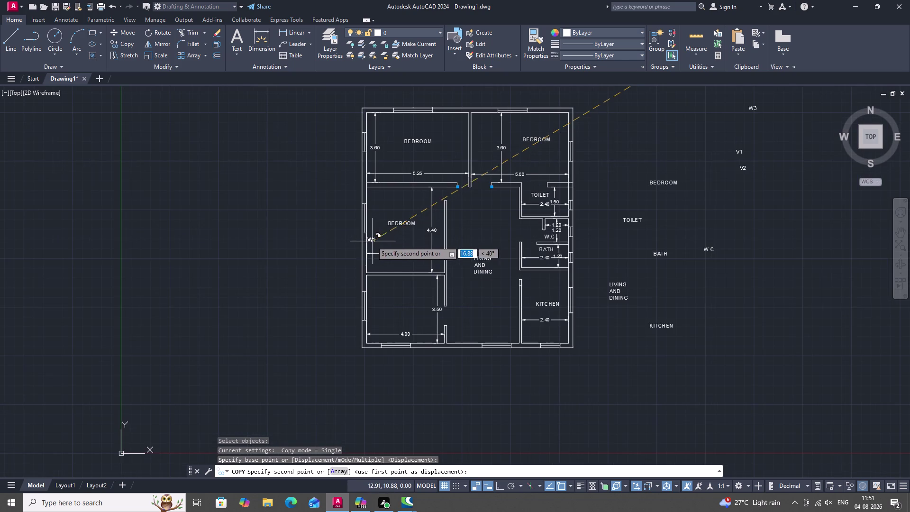
click(360, 307)
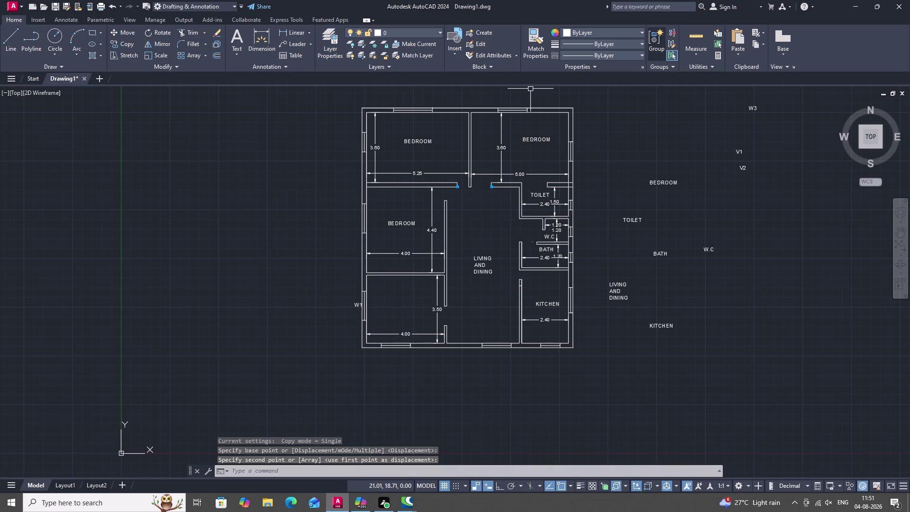
Copy W1 beside the middle bedroom's left wall.
scroll(down, 3)
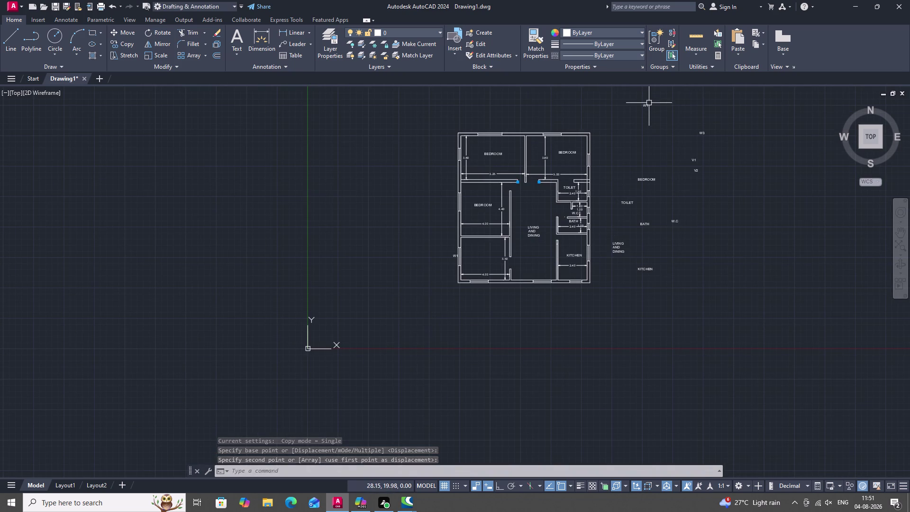
key(space)
double_click(647, 105)
right_click(647, 105)
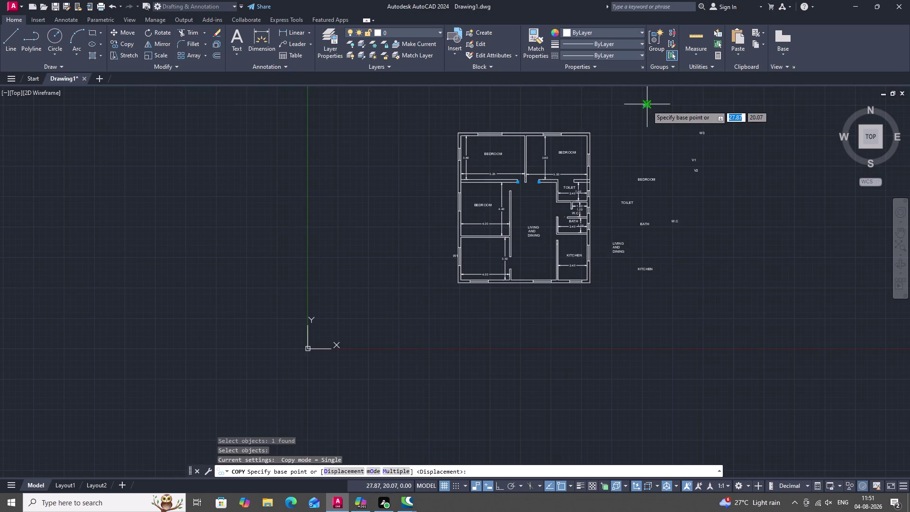
click(647, 106)
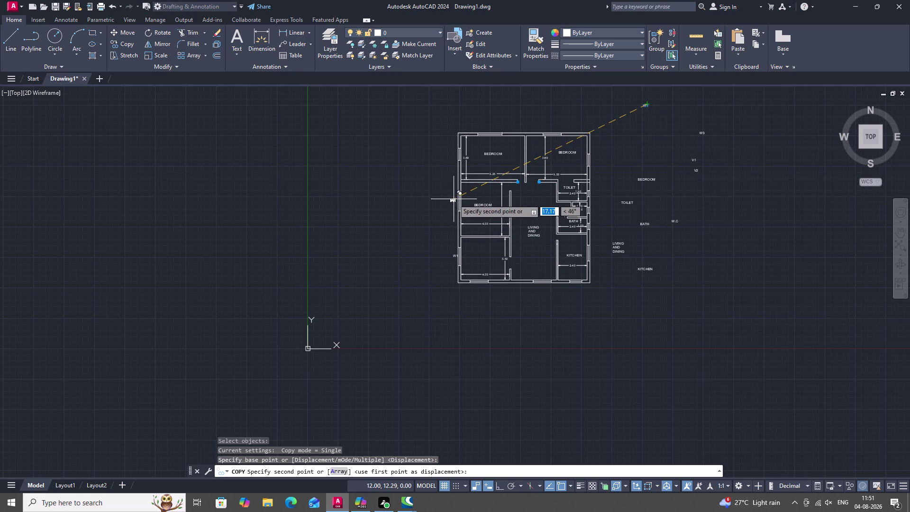
click(454, 199)
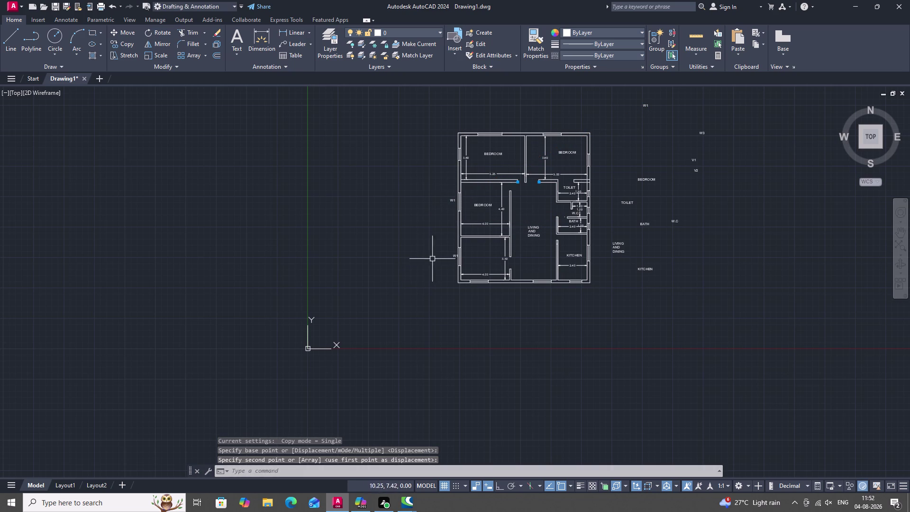
Delete the misplaced W1 copy.
key(Escape)
click(456, 255)
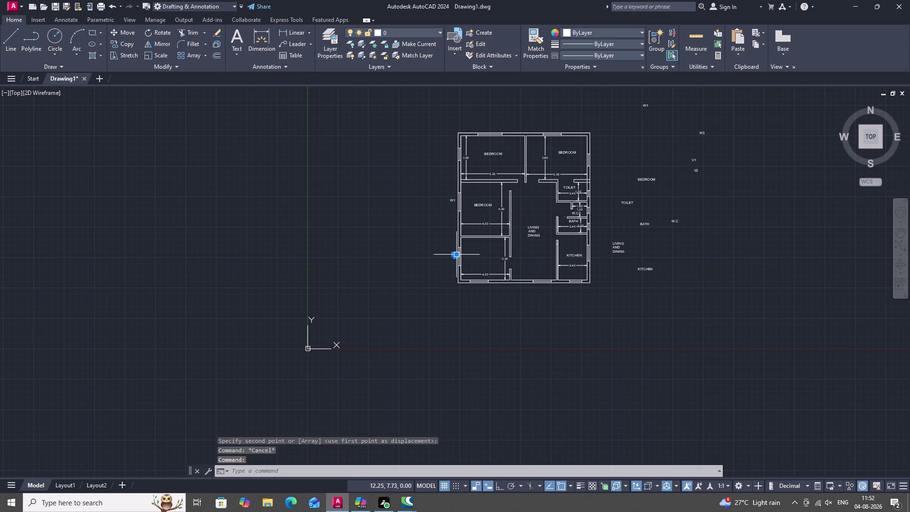
key(Delete)
key(space)
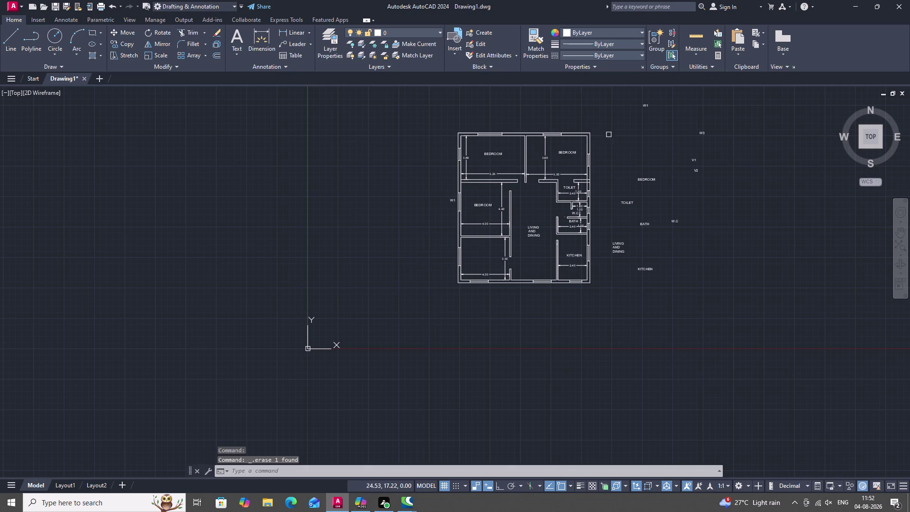
key(Escape)
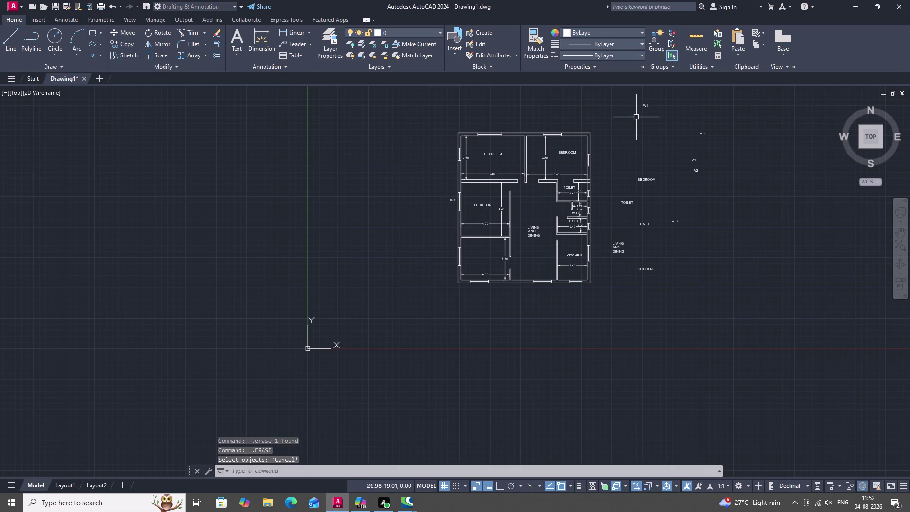
Copy W1 again beside the lower-left room's left wall.
key(c)
text(O)
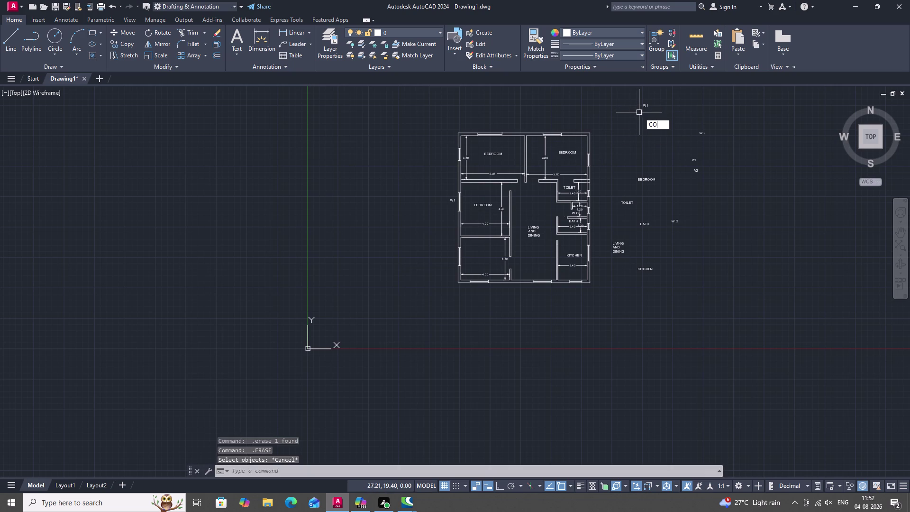
key(space)
click(646, 105)
double_click(645, 108)
right_click(645, 107)
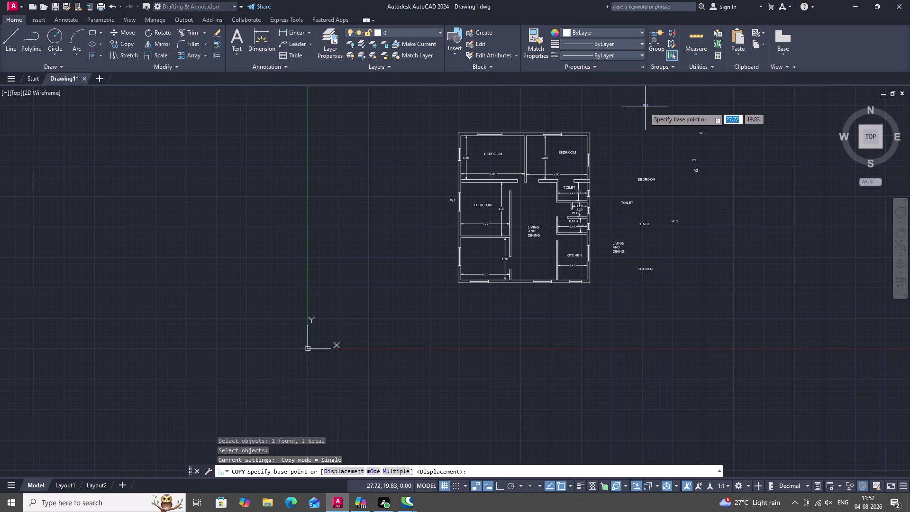
click(644, 108)
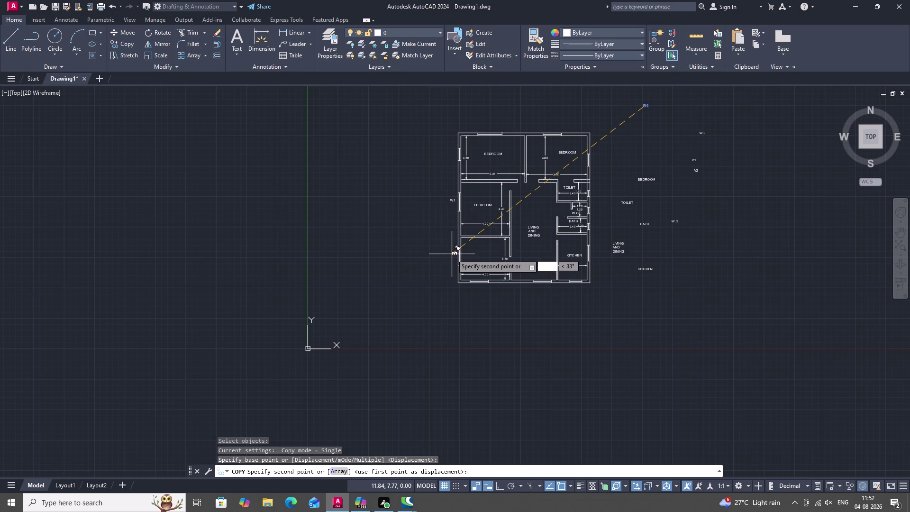
click(451, 256)
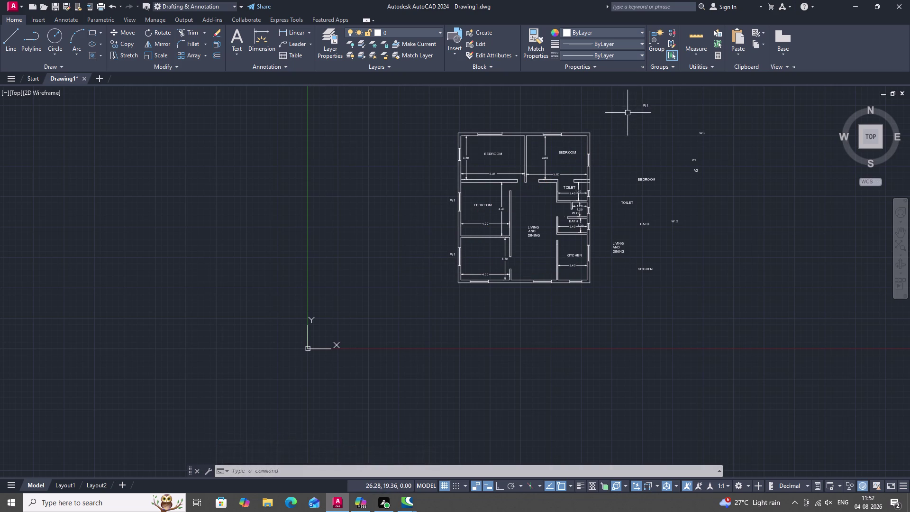
Copy the W1 label above the top-left and top-right bedrooms.
key(space)
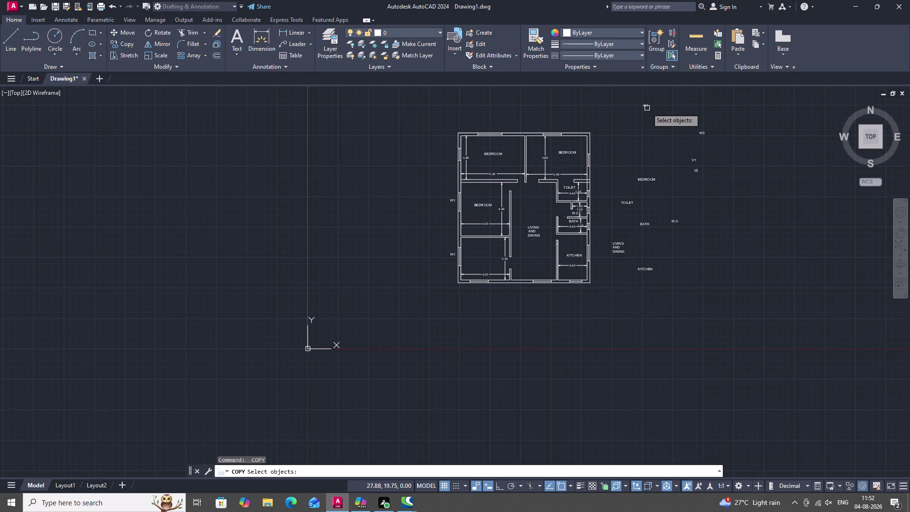
click(647, 109)
right_click(645, 108)
click(647, 109)
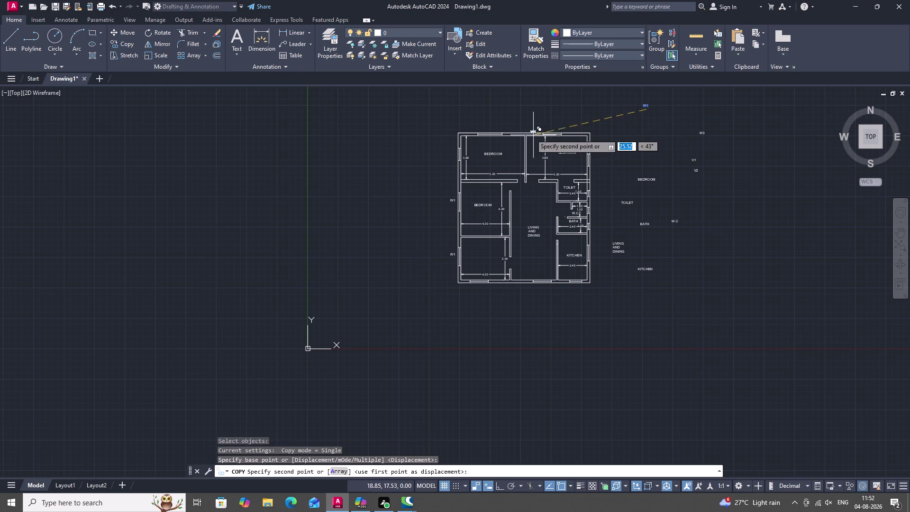
click(491, 128)
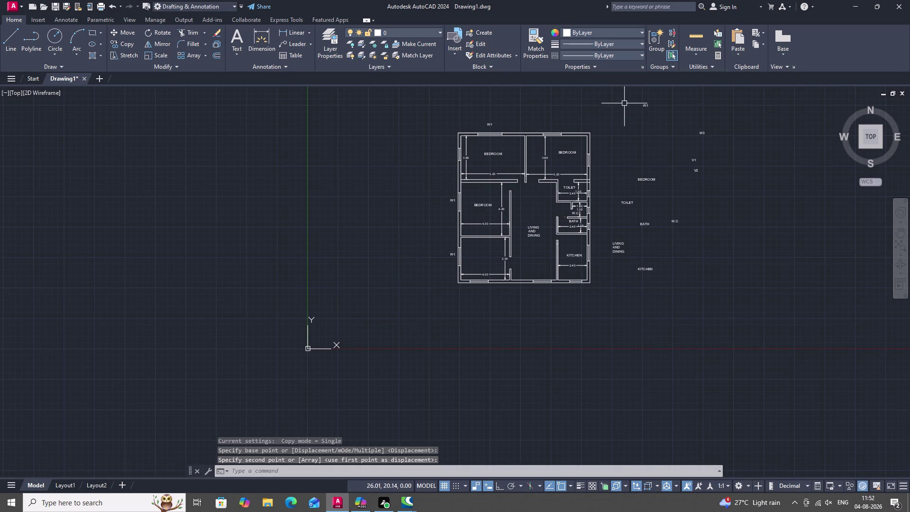
key(space)
click(645, 107)
right_click(645, 107)
drag(646, 107, 640, 108)
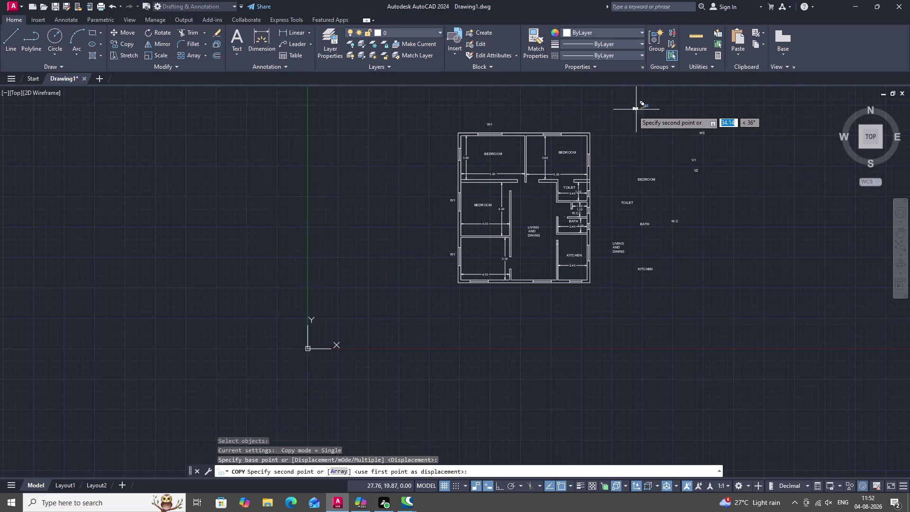
click(554, 123)
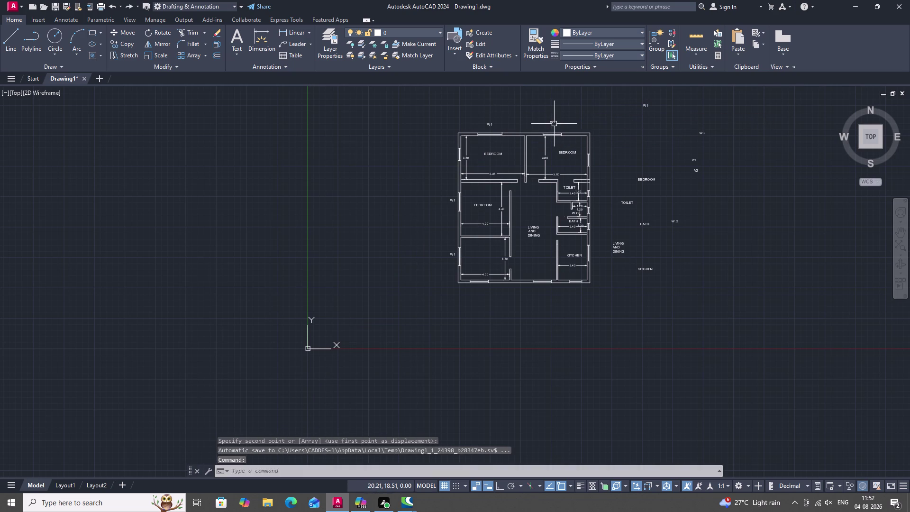
Copy a W1 label onto the right wall of the top-right bedroom.
key(space)
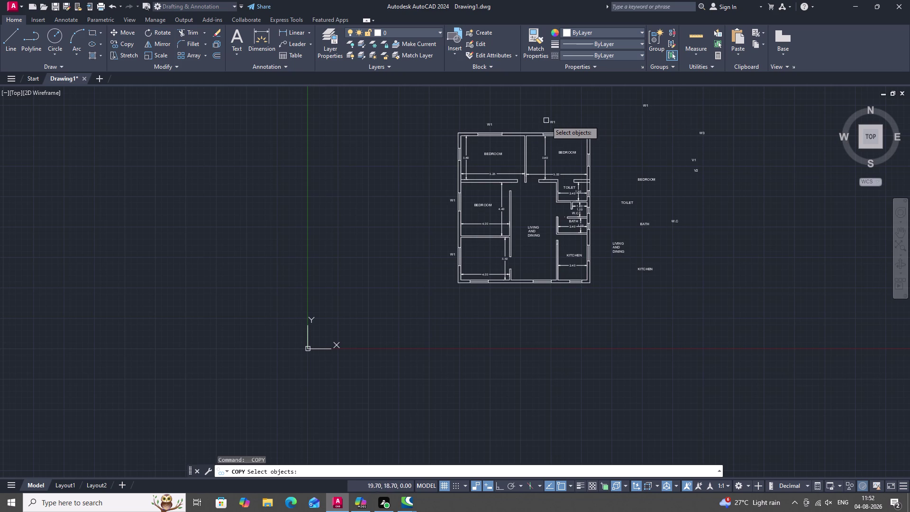
click(555, 123)
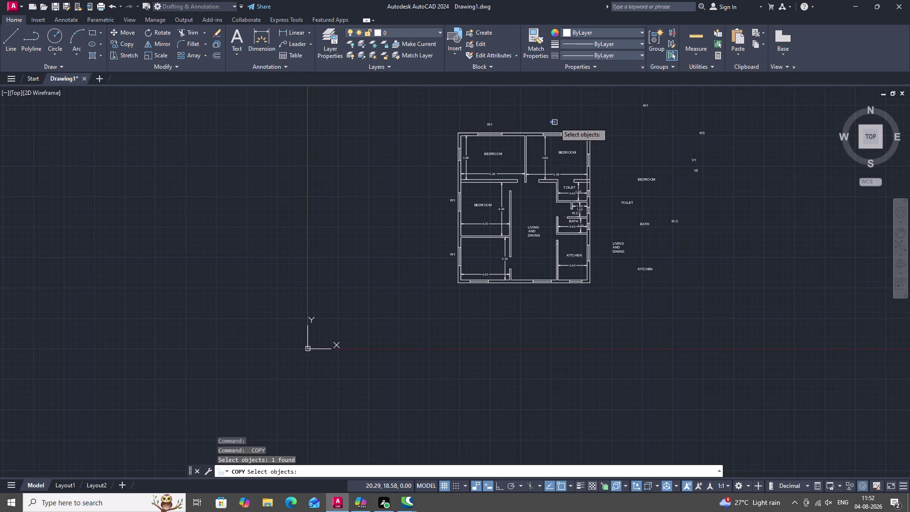
click(554, 123)
right_click(555, 122)
click(555, 122)
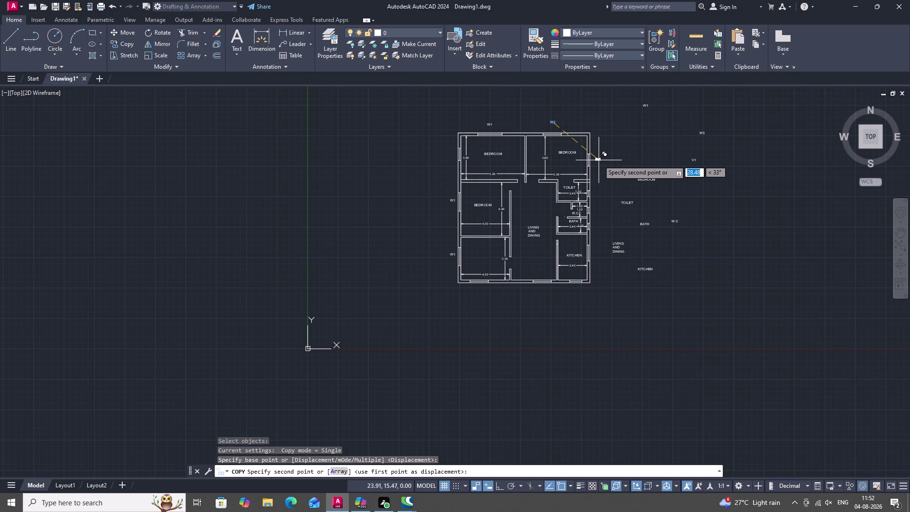
click(596, 163)
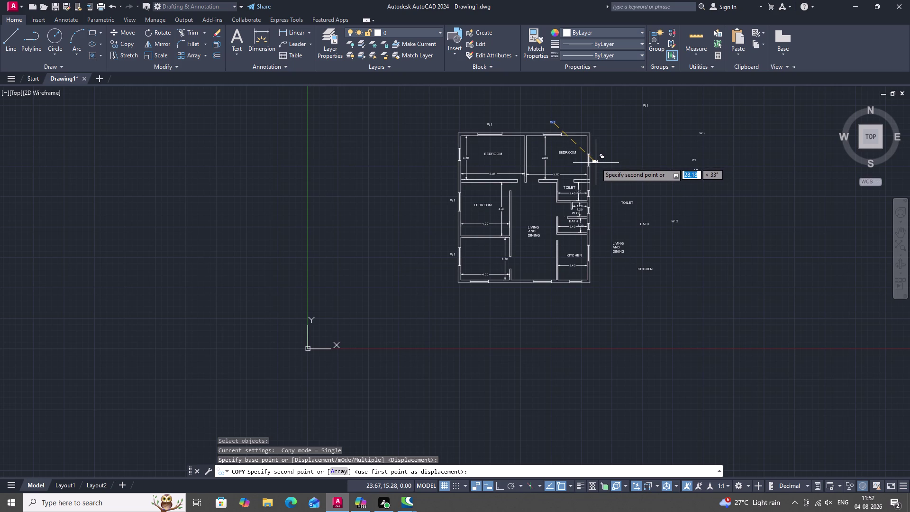
scroll(down, 3)
middle_drag(569, 208, 556, 179)
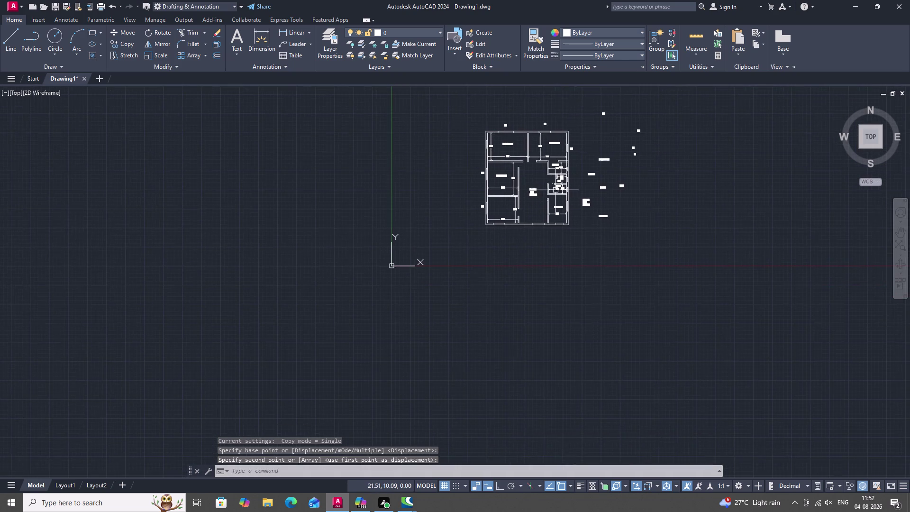
scroll(up, 3)
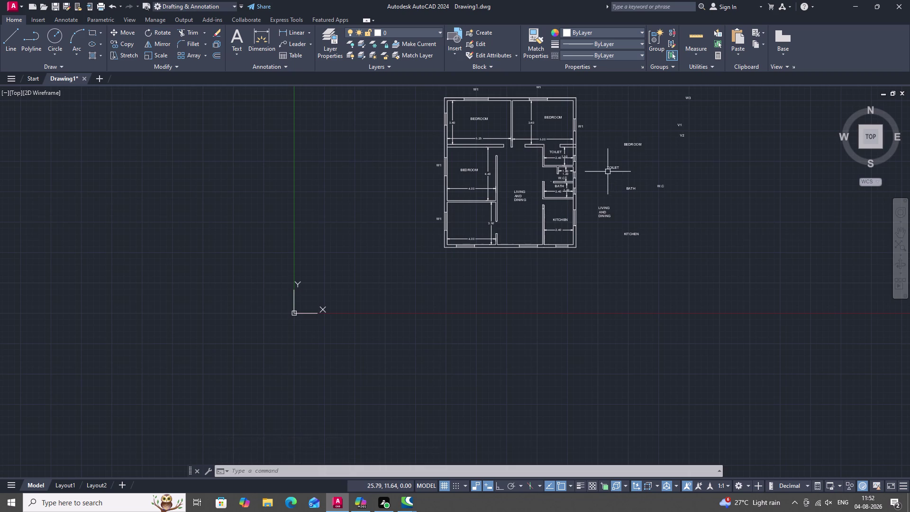
middle_drag(608, 171, 610, 214)
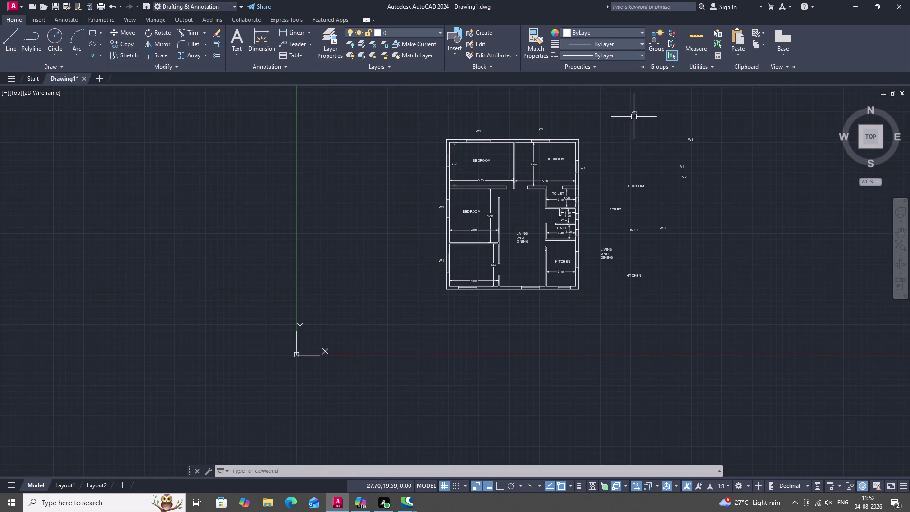
Delete the misplaced W1 labels above the top wall.
click(543, 127)
click(480, 131)
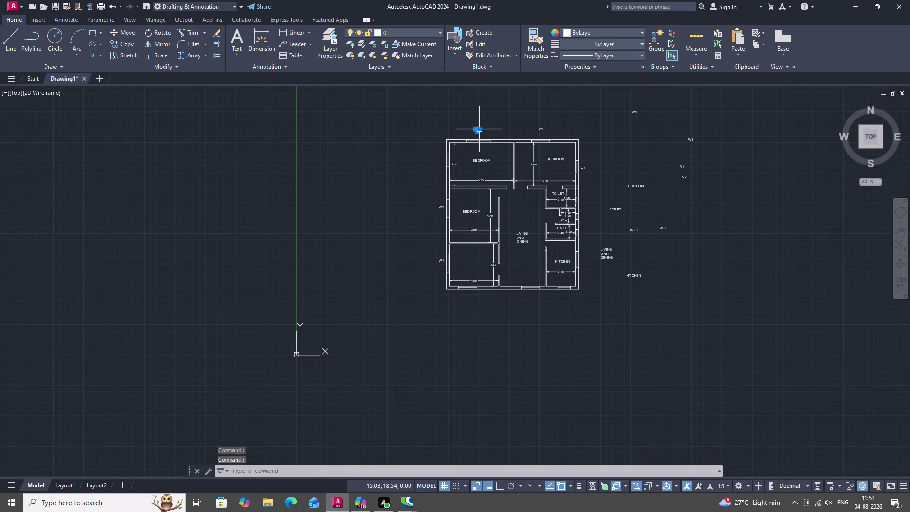
key(Delete)
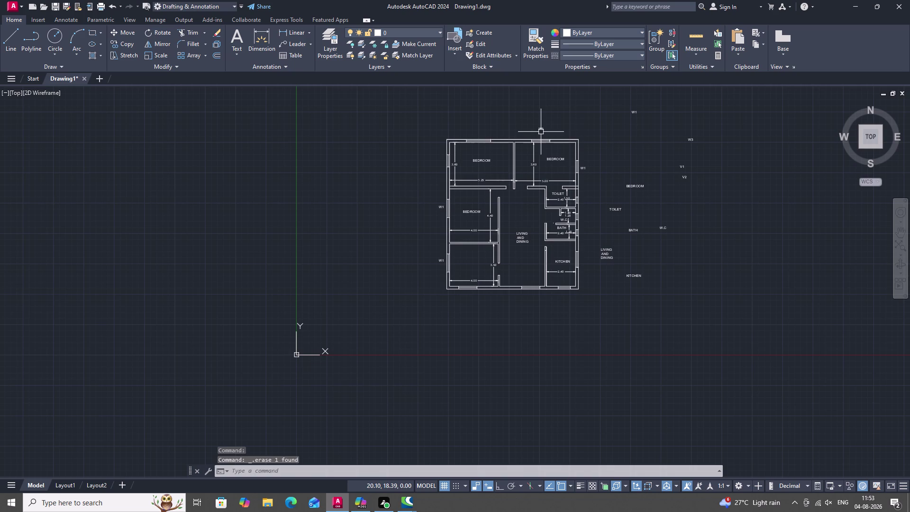
click(542, 128)
key(Delete)
Re-copy W1 with CO onto the top wall above the top-right bedroom.
text(C)
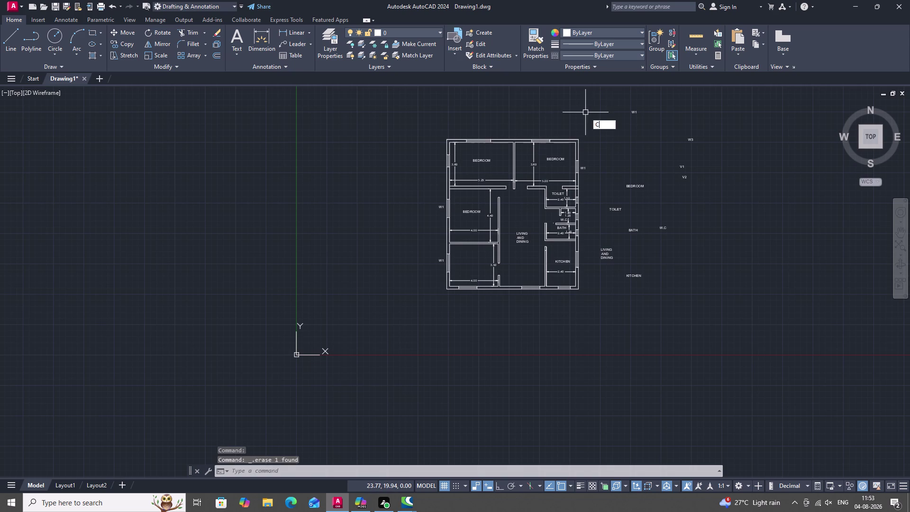
text(O)
key(space)
click(637, 113)
right_click(636, 113)
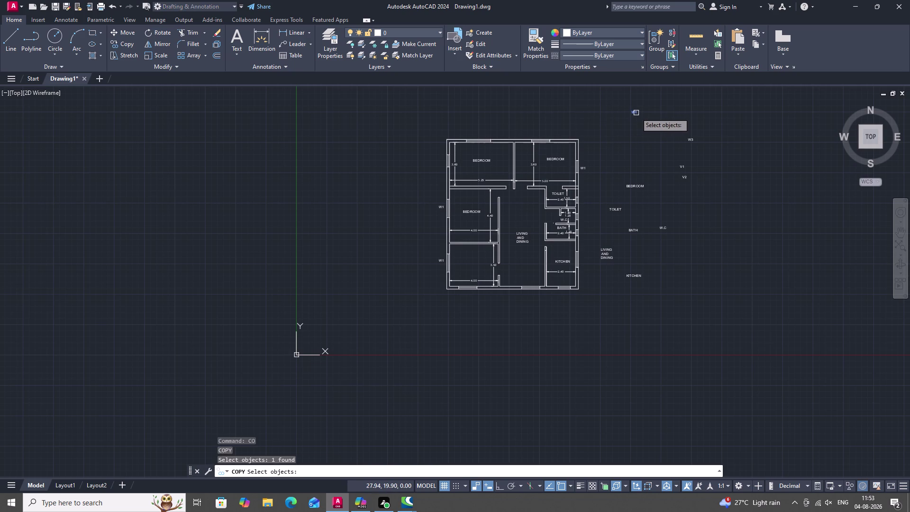
click(636, 113)
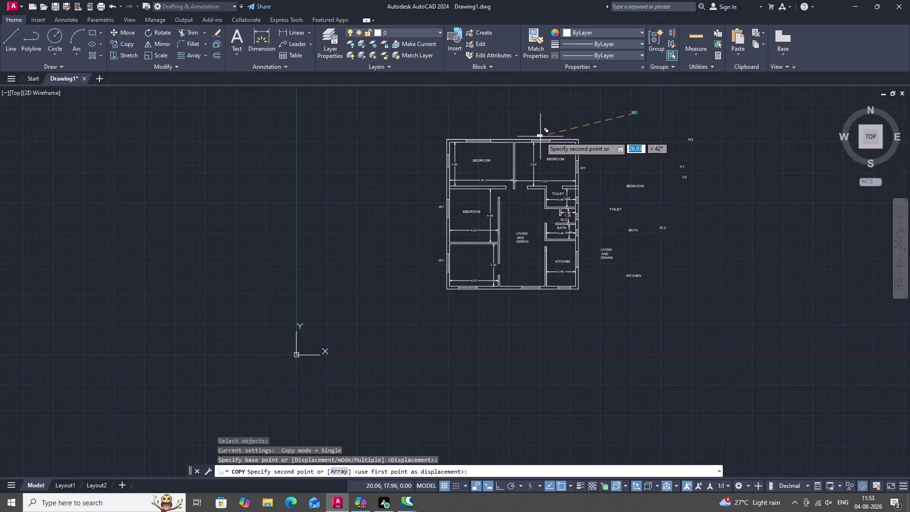
double_click(543, 135)
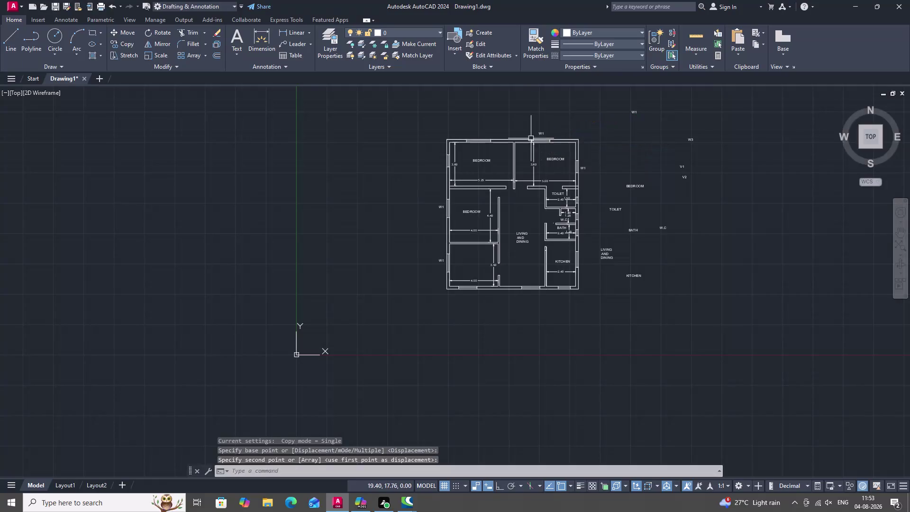
Copy another W1 label above the top-left bedroom's window.
key(space)
click(633, 113)
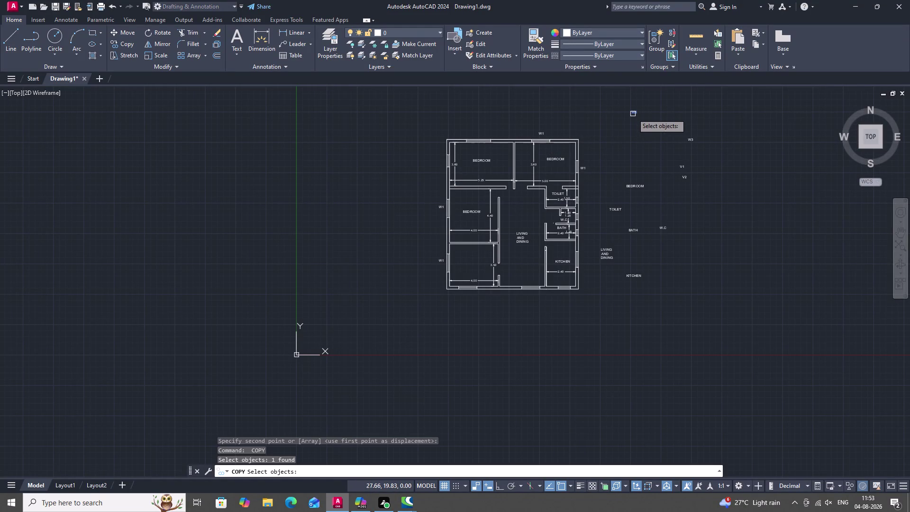
right_click(634, 114)
click(634, 113)
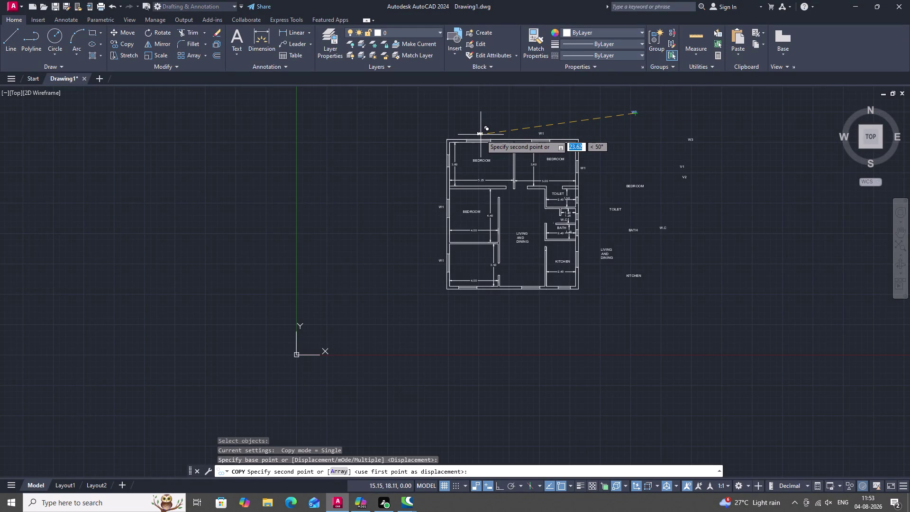
click(481, 134)
key(space)
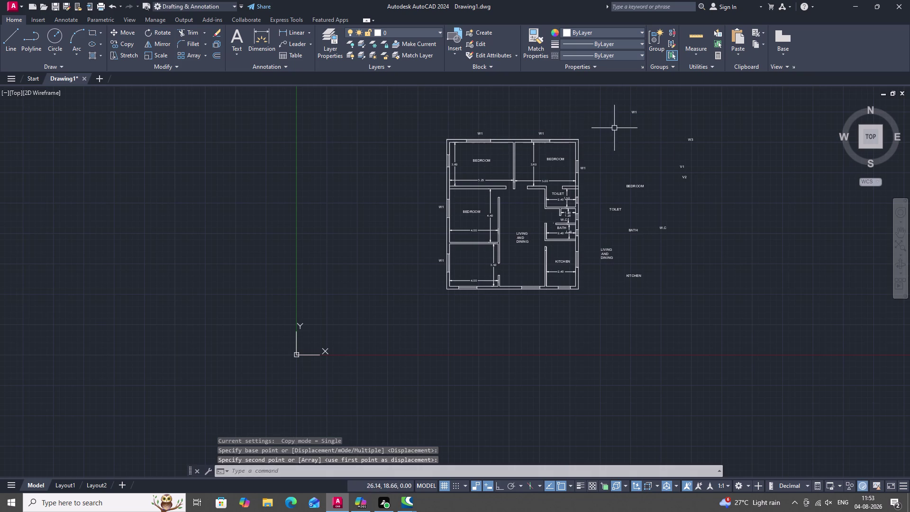
scroll(down, 3)
middle_drag(585, 201, 532, 150)
Copy the V1 label beside the toilet ventilator.
scroll(up, 3)
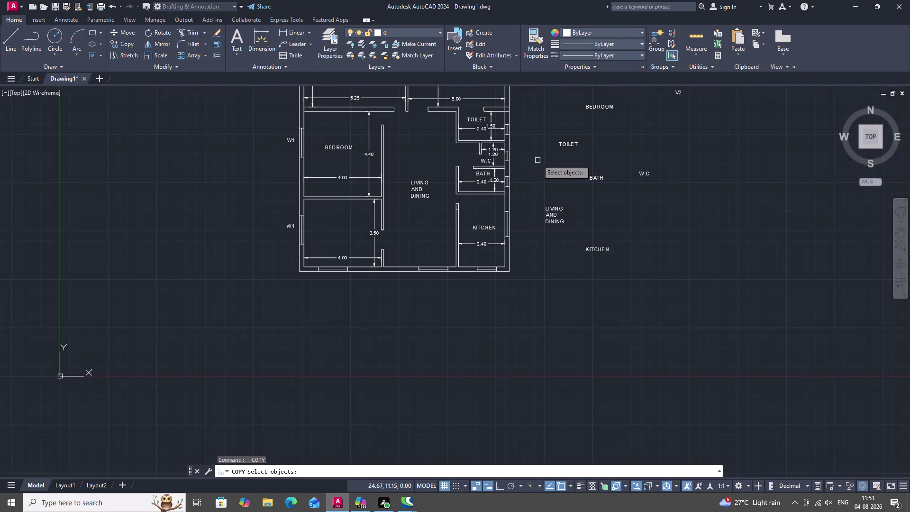
middle_drag(535, 175, 511, 239)
key(space)
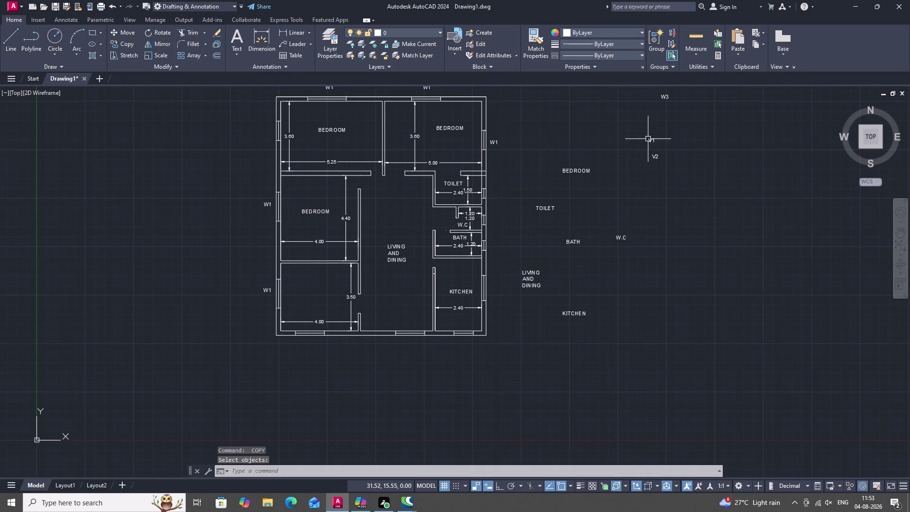
key(space)
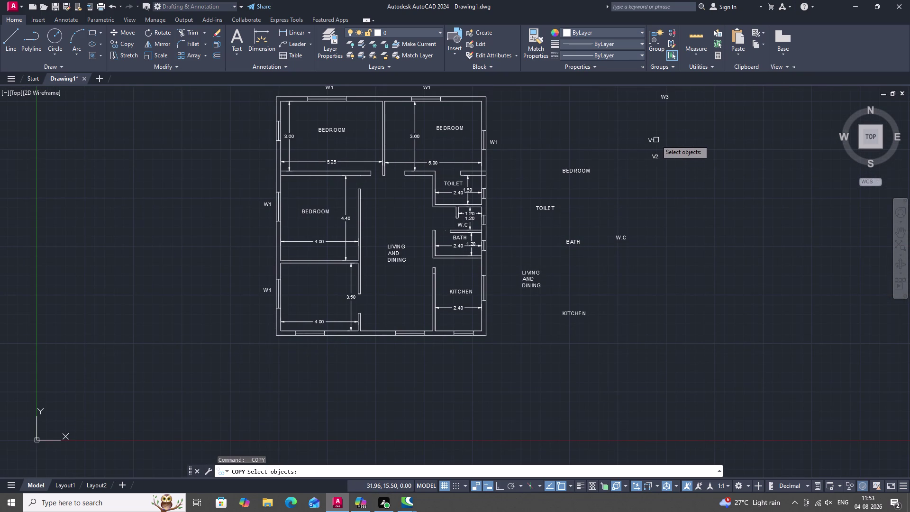
double_click(651, 140)
right_click(648, 140)
click(648, 140)
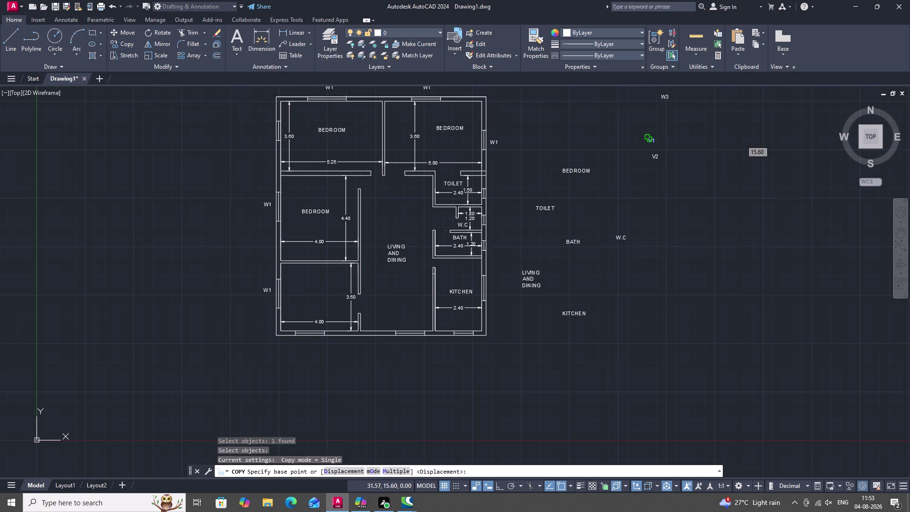
click(489, 192)
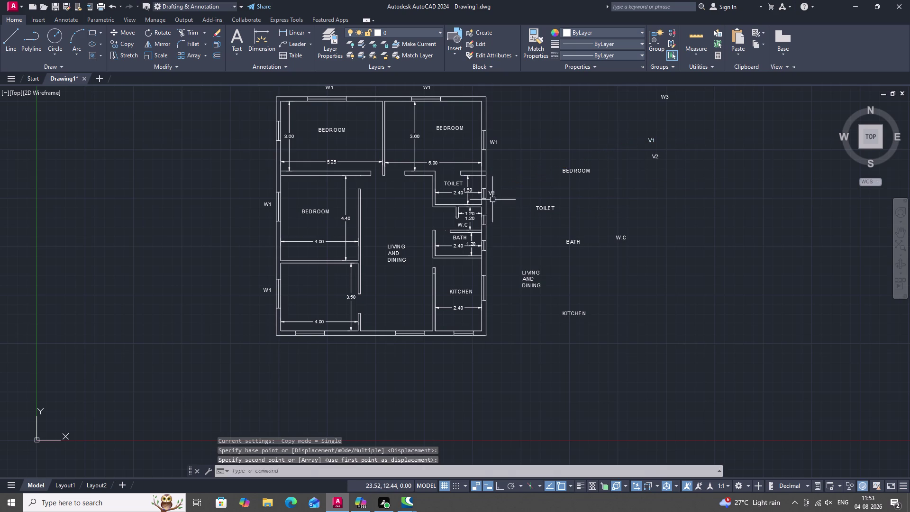
Copy a second V1 label beside the bath.
key(space)
click(649, 142)
right_click(647, 141)
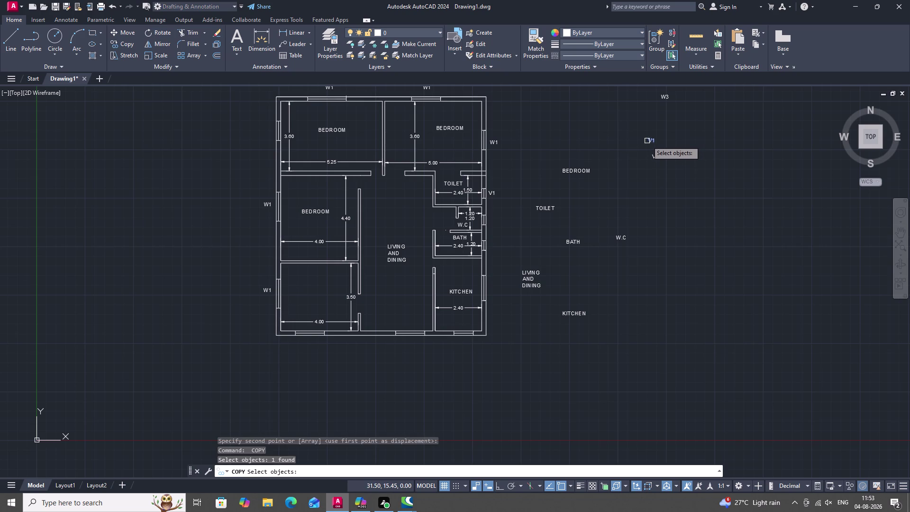
drag(648, 141, 632, 151)
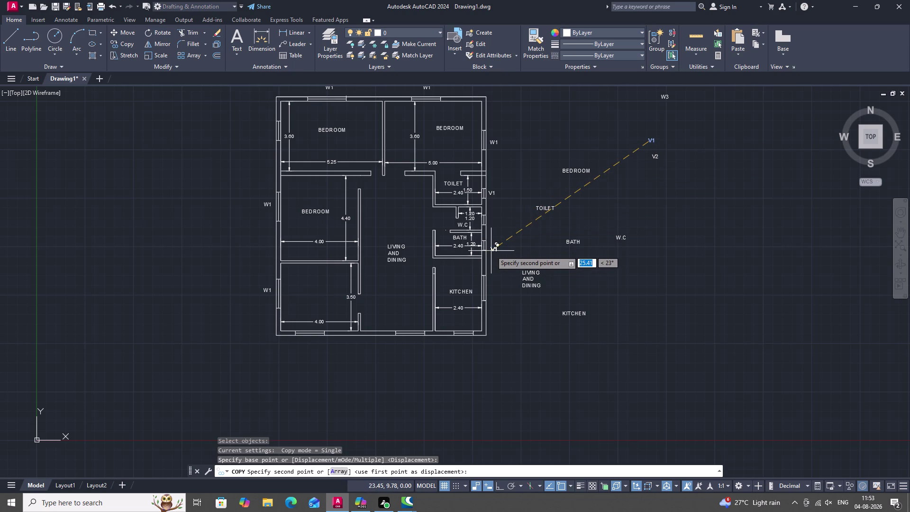
click(488, 247)
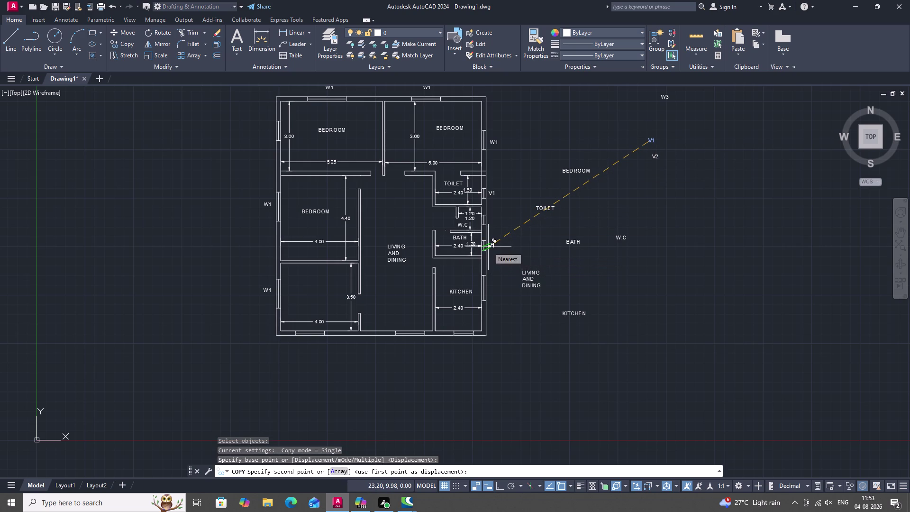
Copy the V2 label beside the W.C. opening.
key(space)
click(655, 158)
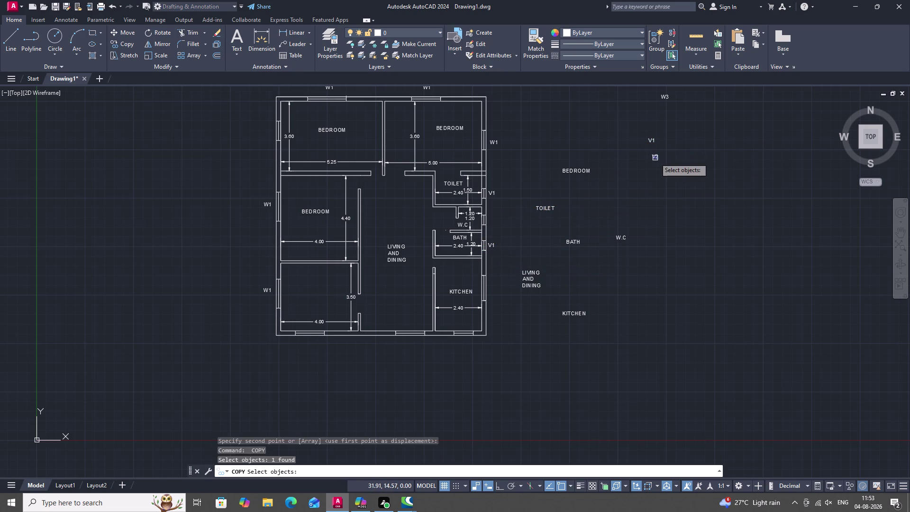
right_click(656, 158)
drag(655, 157, 651, 159)
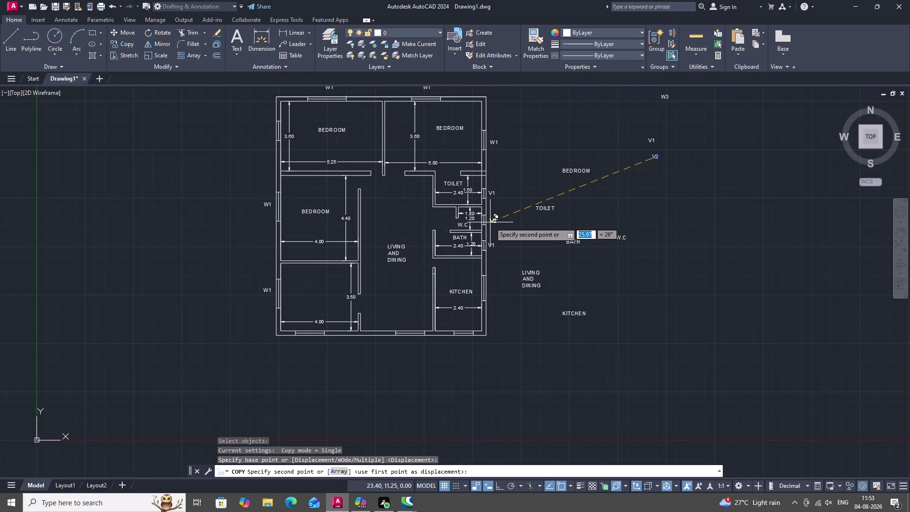
click(489, 222)
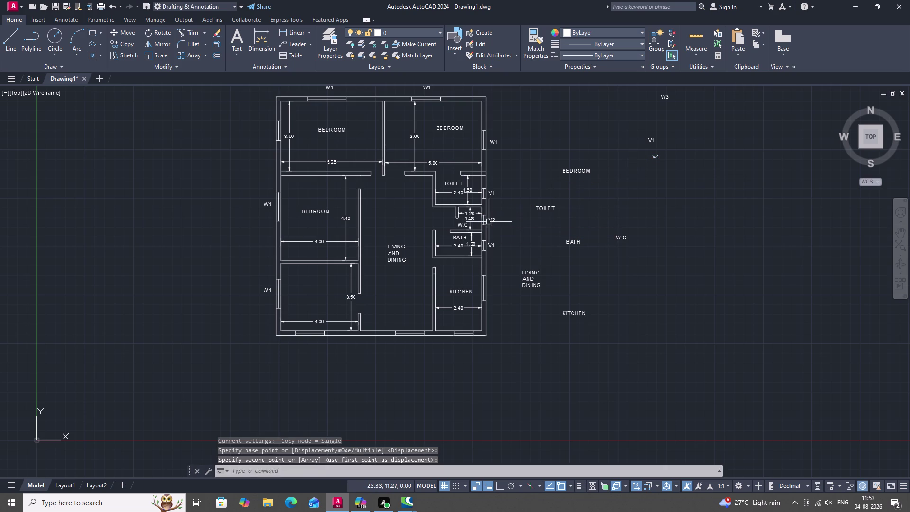
key(space)
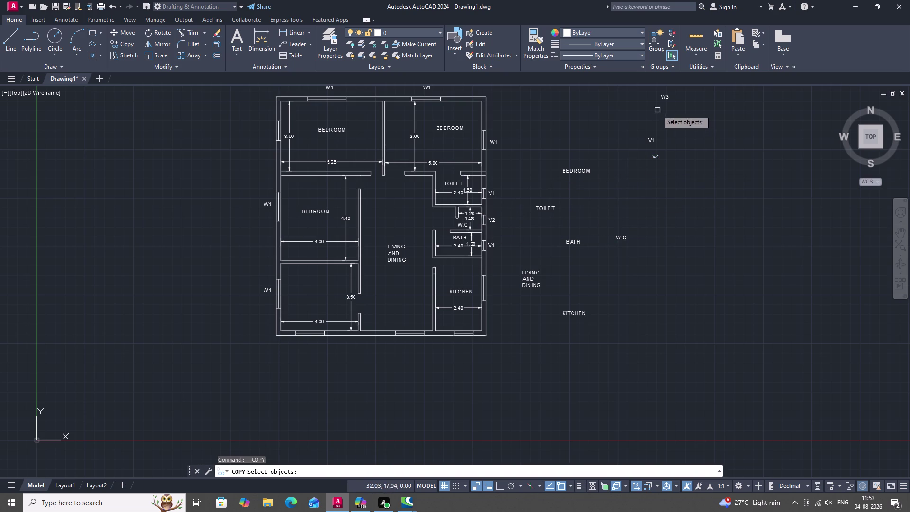
Copy the W3 label below the plan's bottom outer wall.
click(668, 98)
right_click(664, 103)
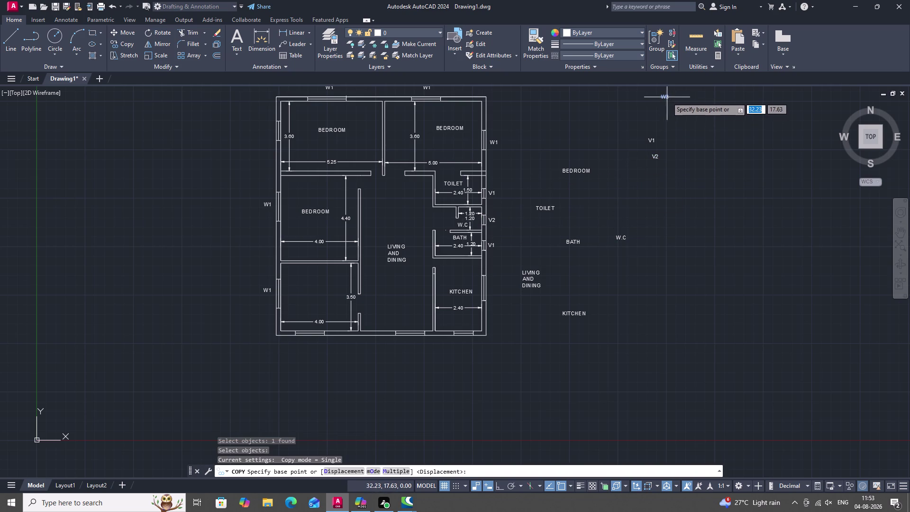
click(666, 98)
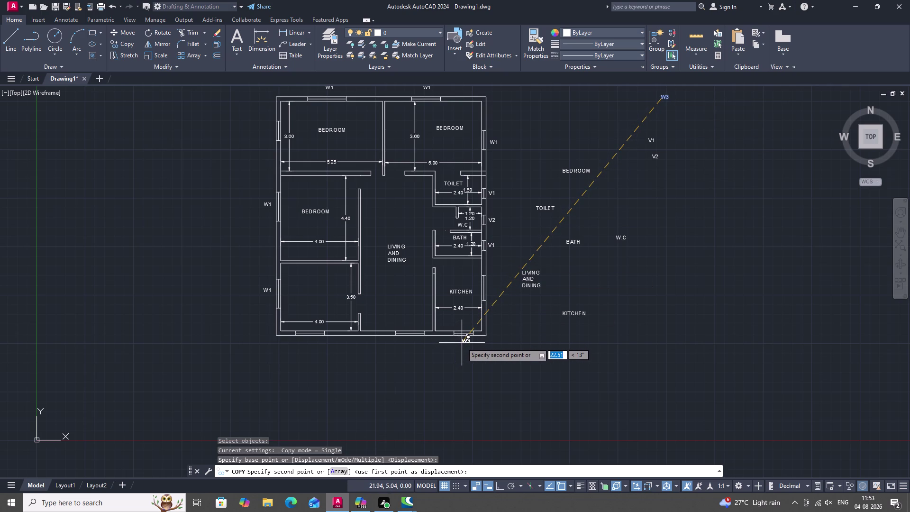
click(461, 343)
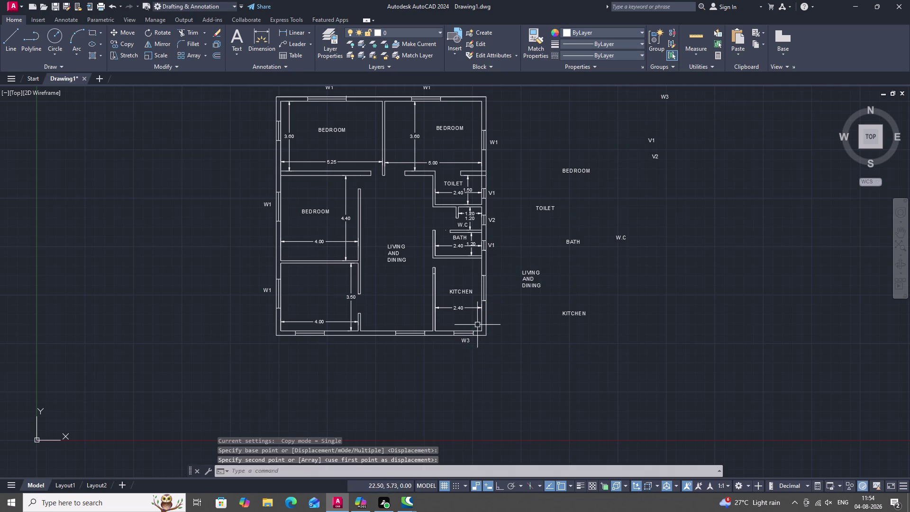
key(space)
click(668, 99)
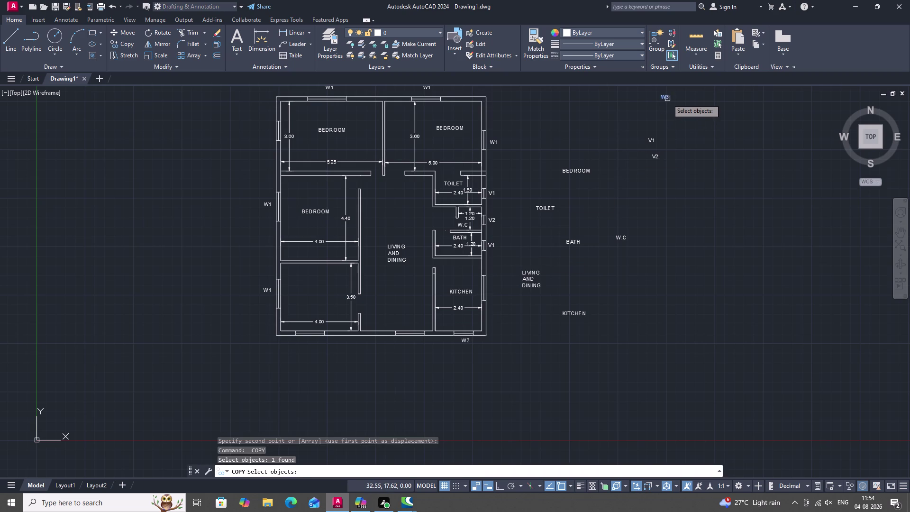
right_click(668, 98)
click(668, 98)
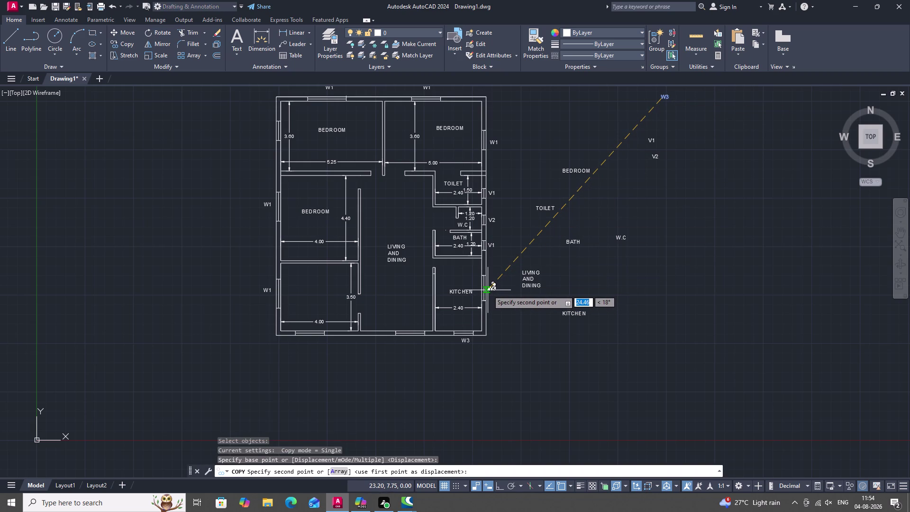
key(space)
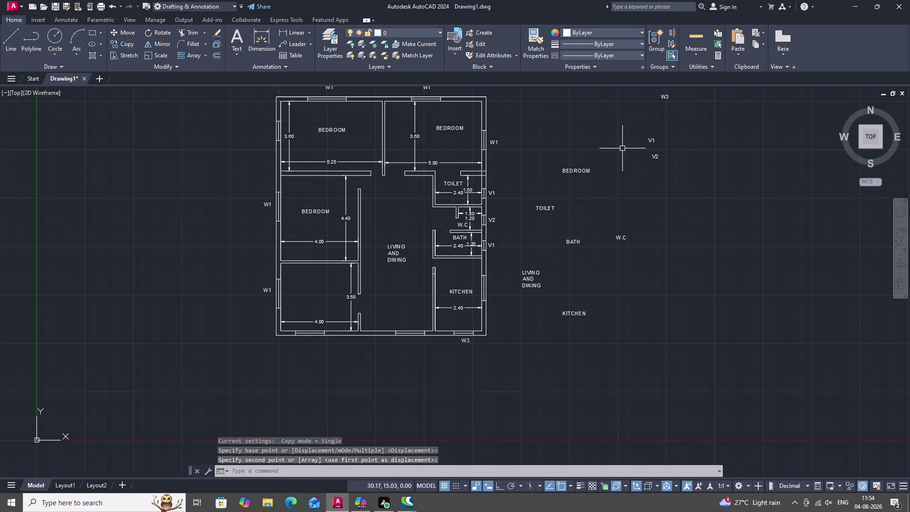
Repeat the copy to place V1 beside the kitchen's outer wall, then zoom to check.
click(653, 144)
right_click(647, 141)
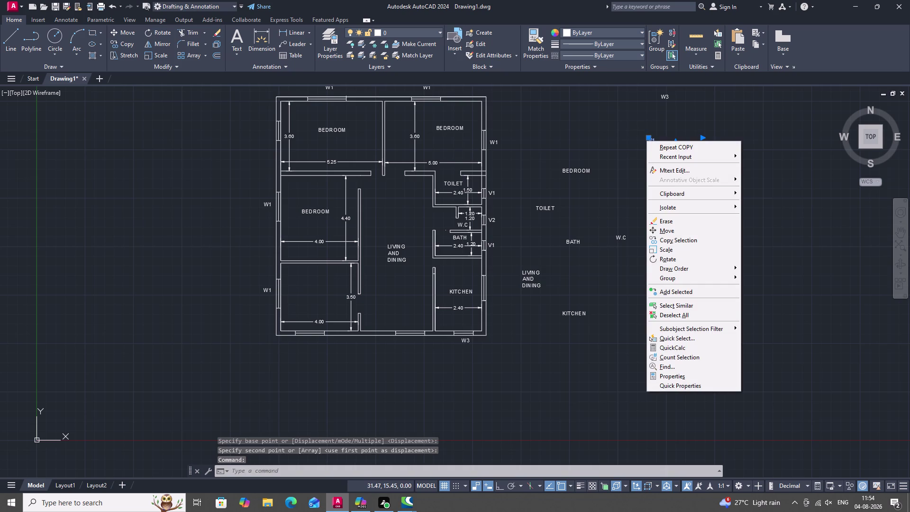
click(656, 145)
double_click(651, 143)
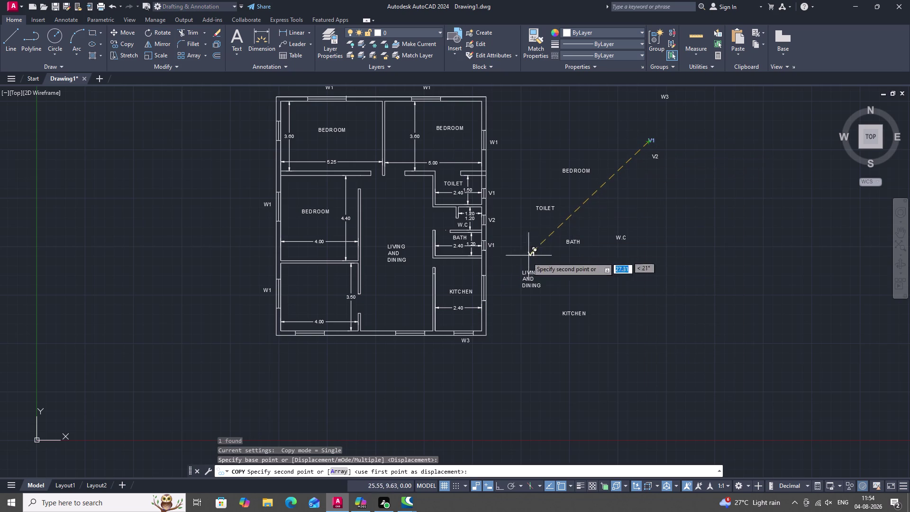
click(489, 289)
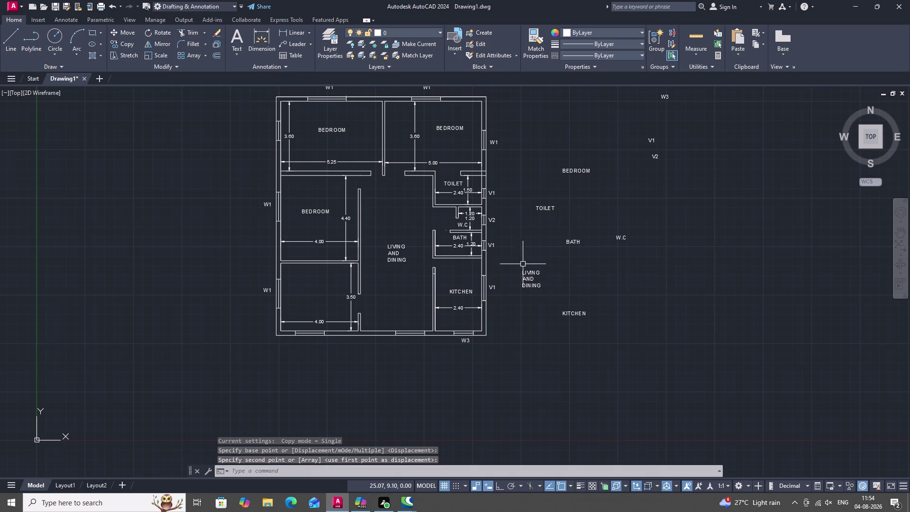
scroll(down, 3)
scroll(down, 3)
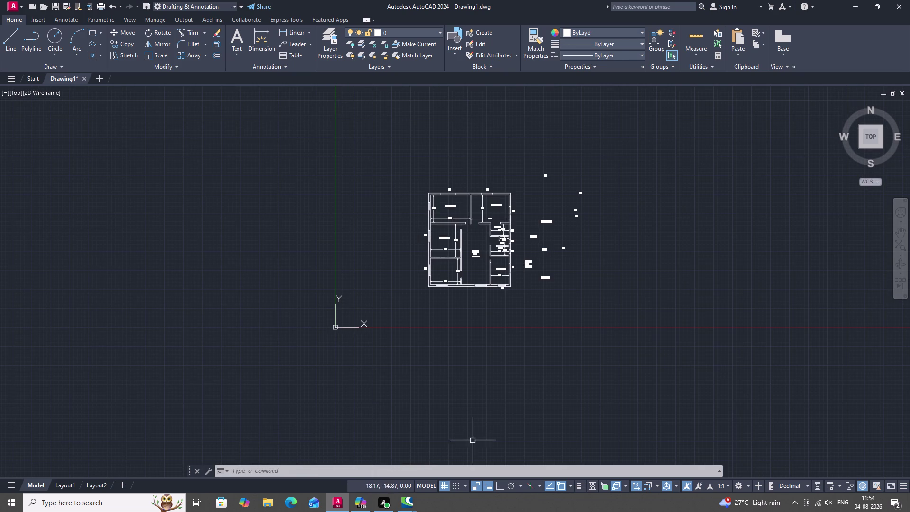
scroll(up, 3)
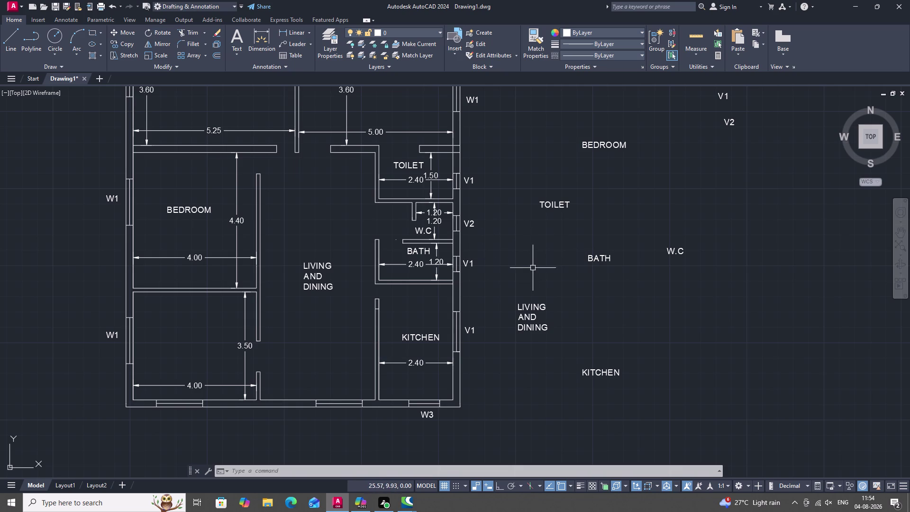
Create a text label reading 'D' beside the plan.
key(t)
key(space)
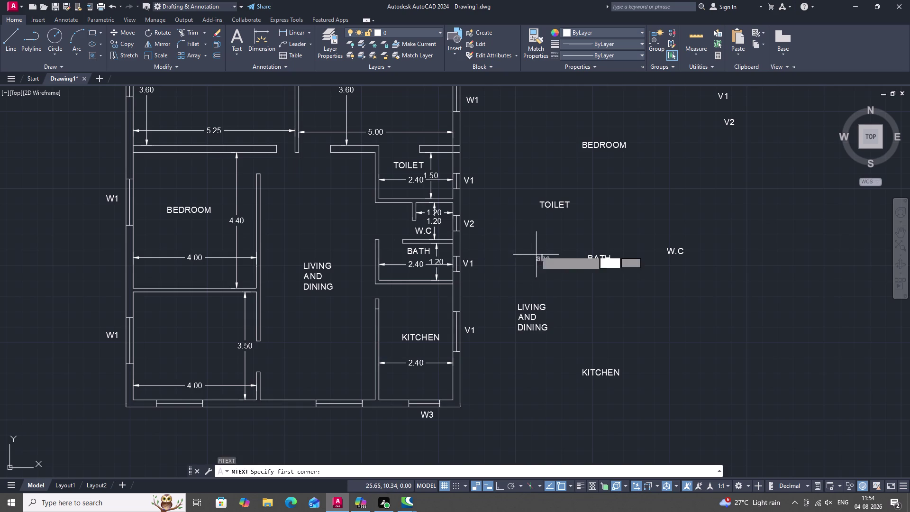
click(527, 252)
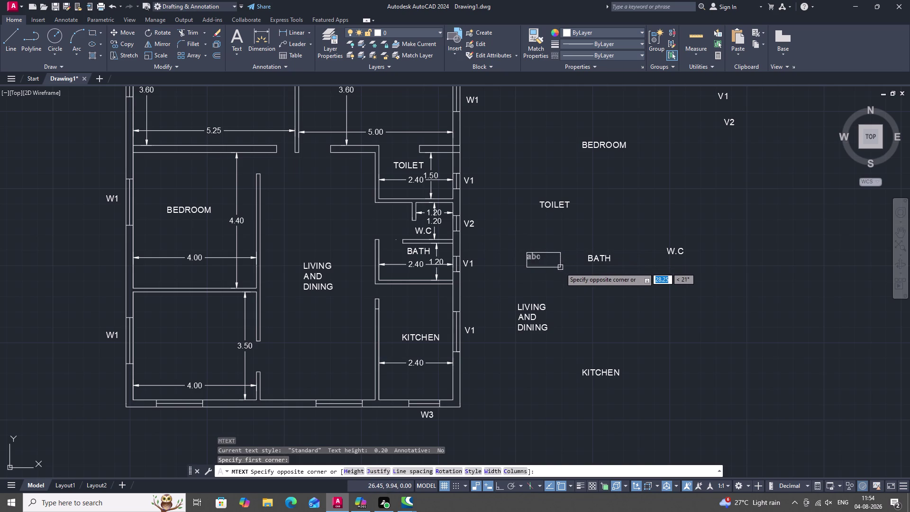
click(560, 267)
key(d)
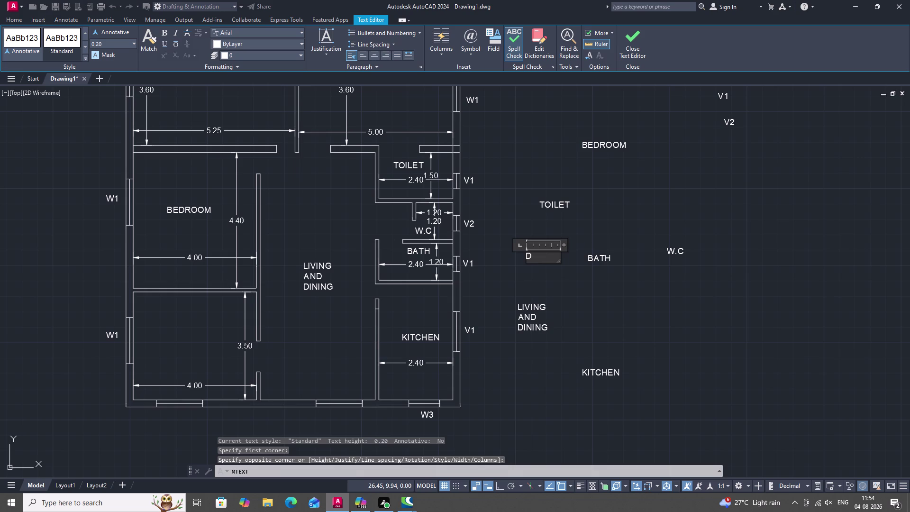
key(space)
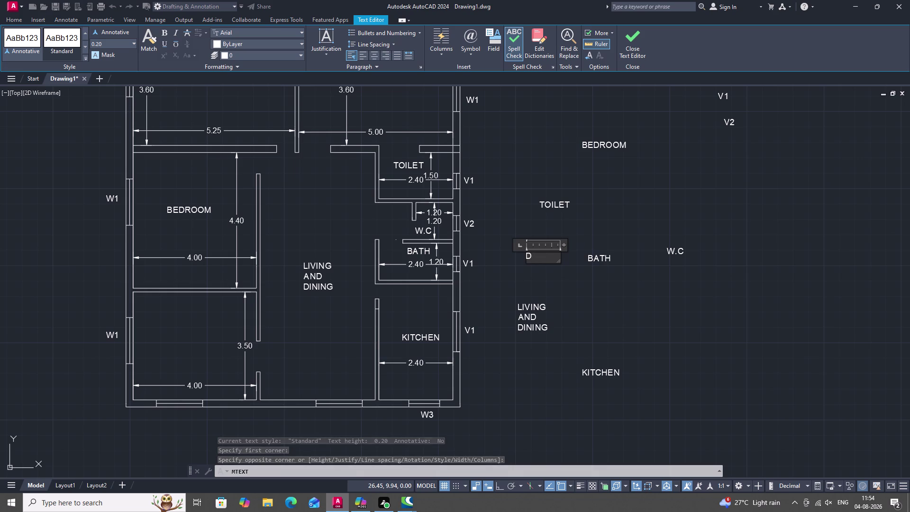
key(Return)
click(512, 298)
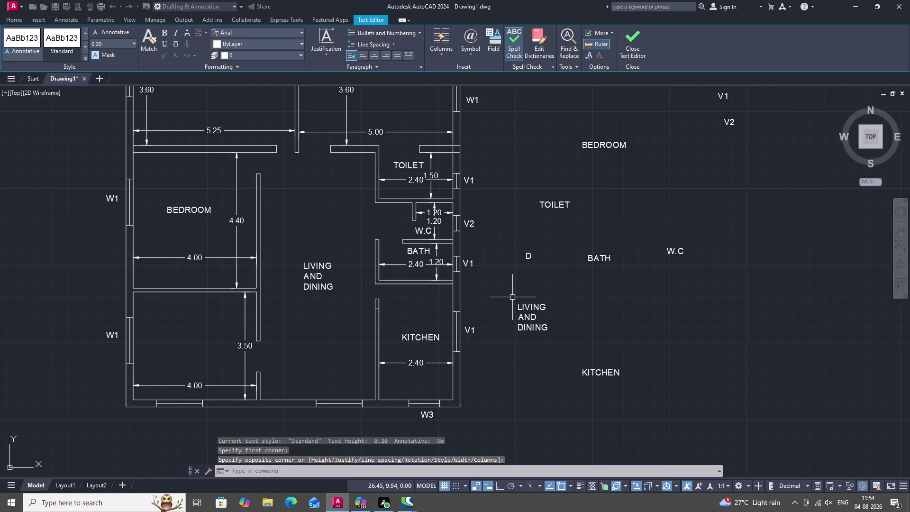
click(526, 256)
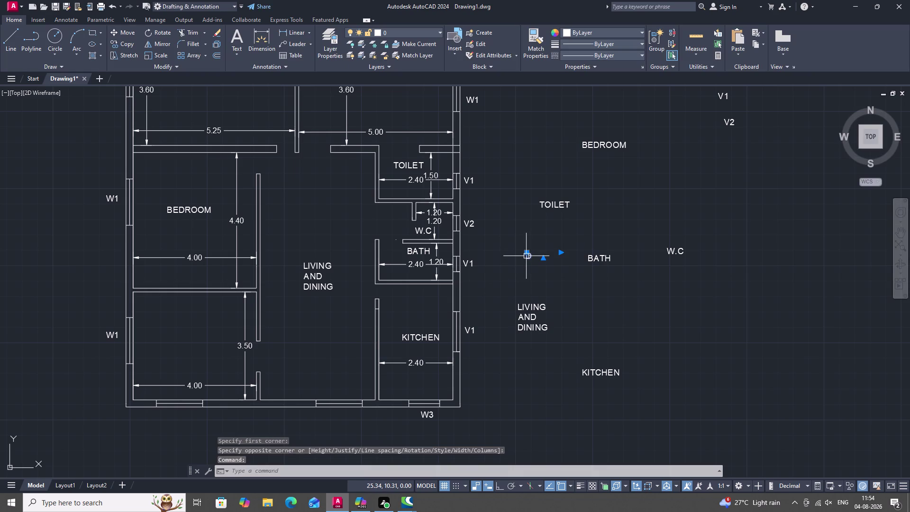
right_click(526, 256)
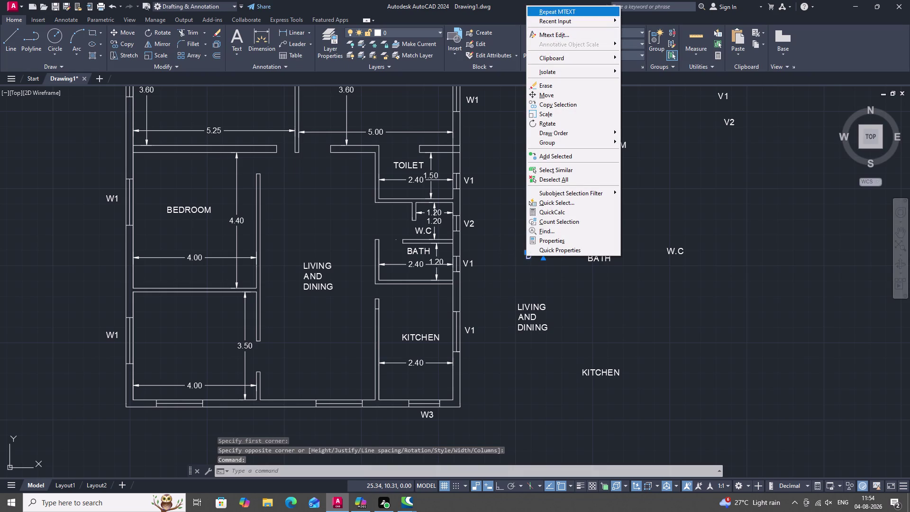
key(Escape)
key(Escape)
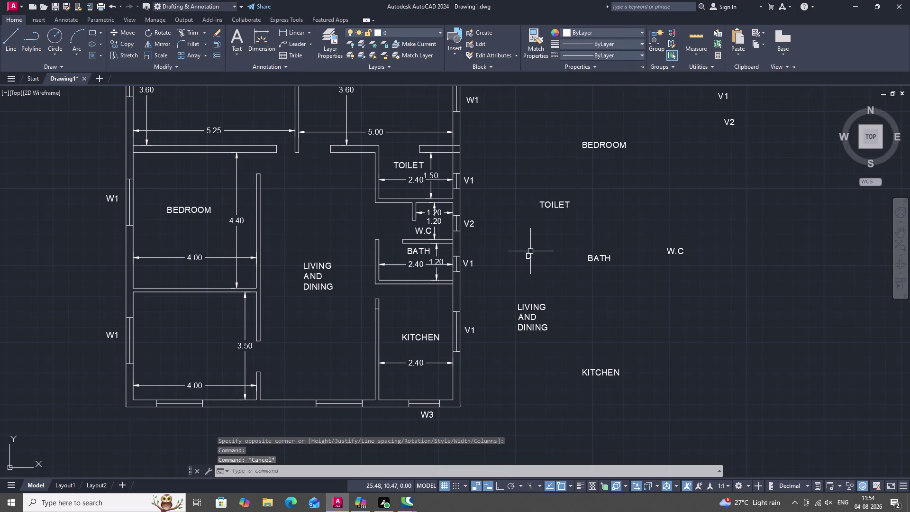
Copy the D label to the kitchen-side doorway and the bath doorway.
text(CO)
key(space)
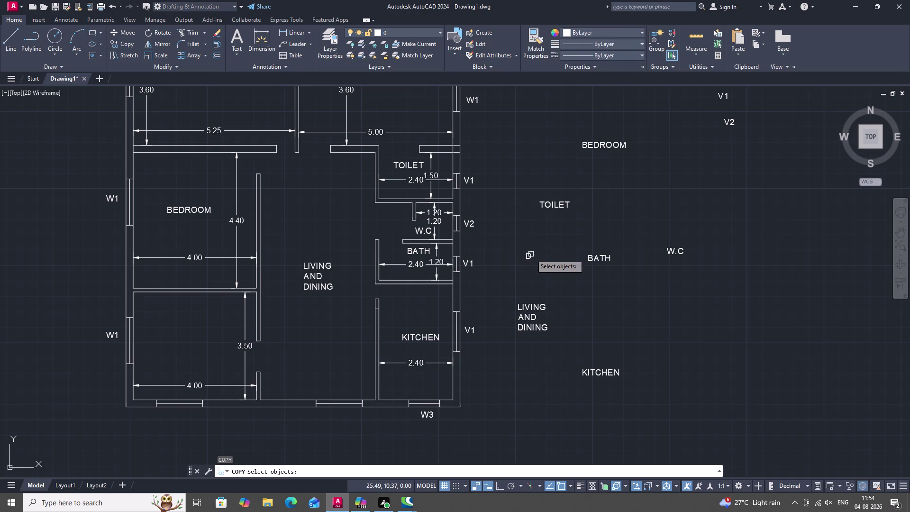
click(530, 255)
right_click(530, 256)
click(531, 255)
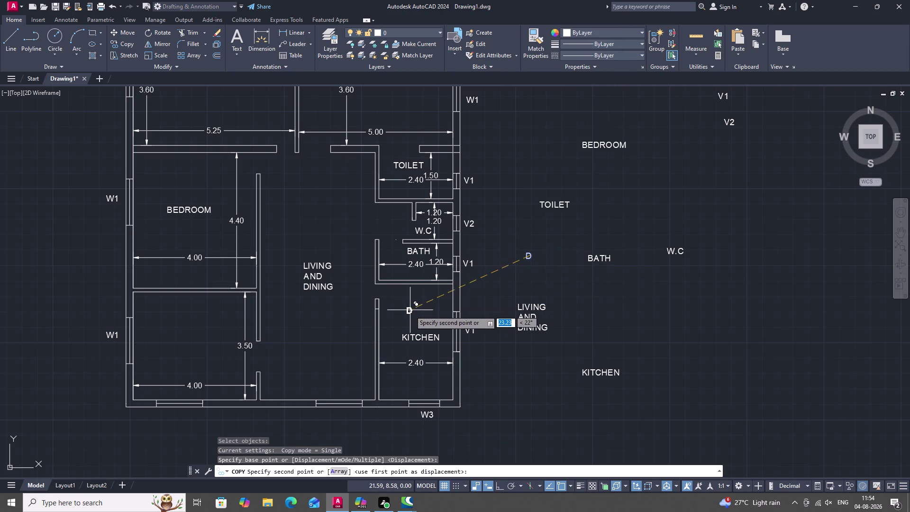
click(378, 292)
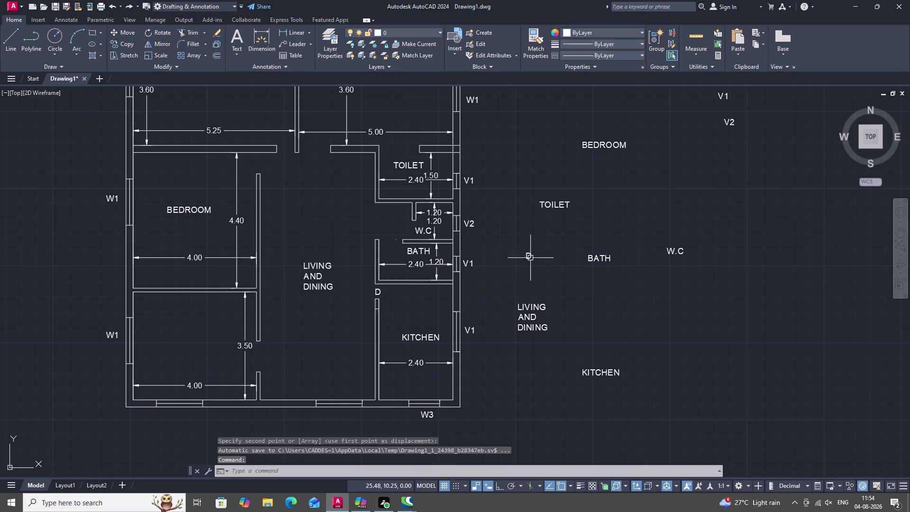
click(528, 258)
right_click(526, 257)
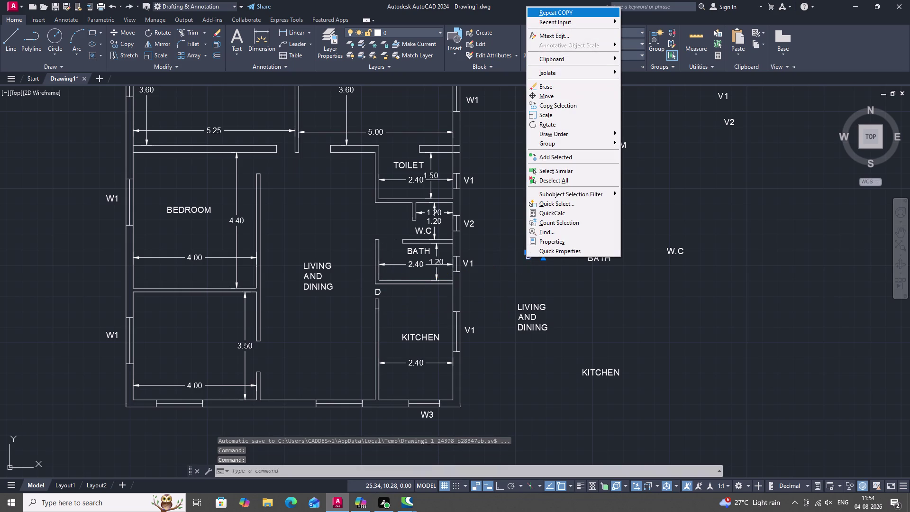
drag(547, 12, 548, 21)
key(space)
key(space)
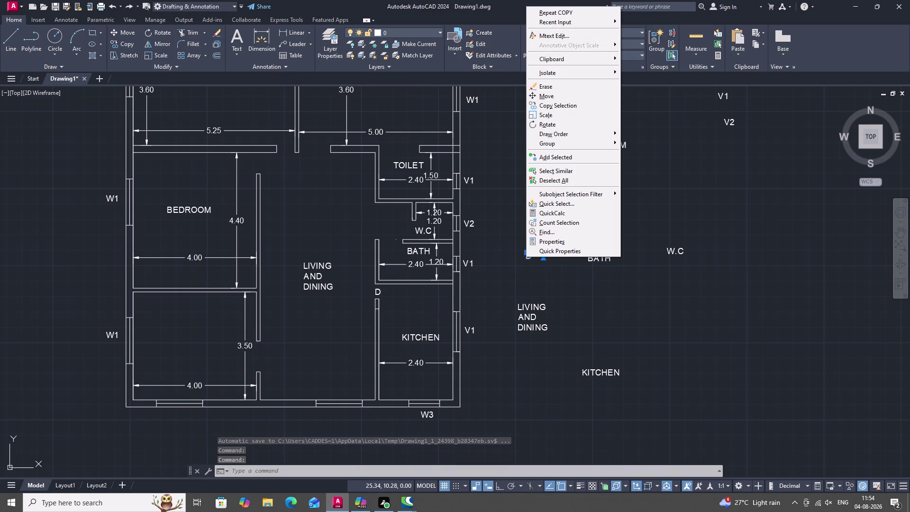
key(Escape)
key(space)
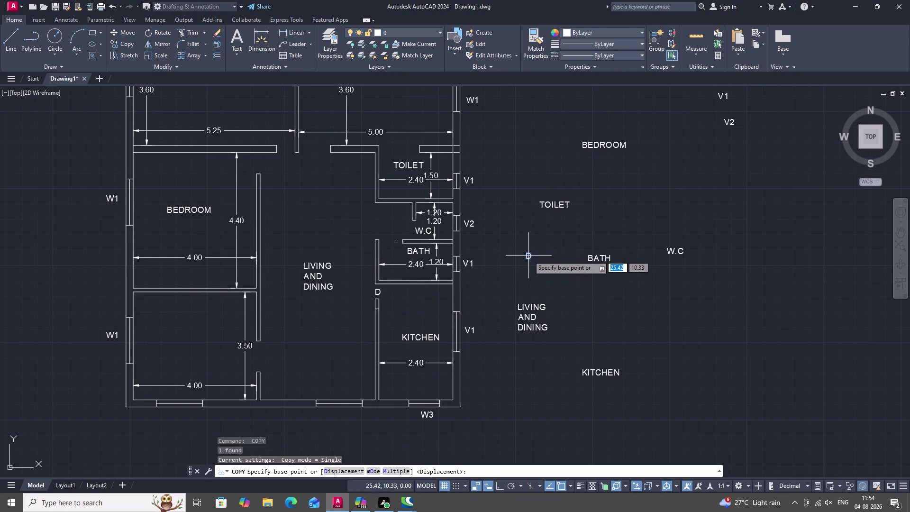
click(528, 254)
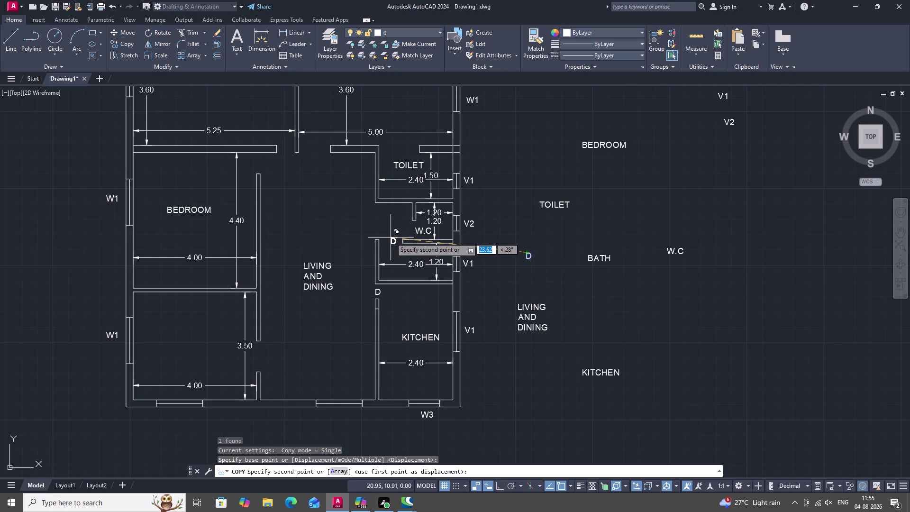
click(391, 237)
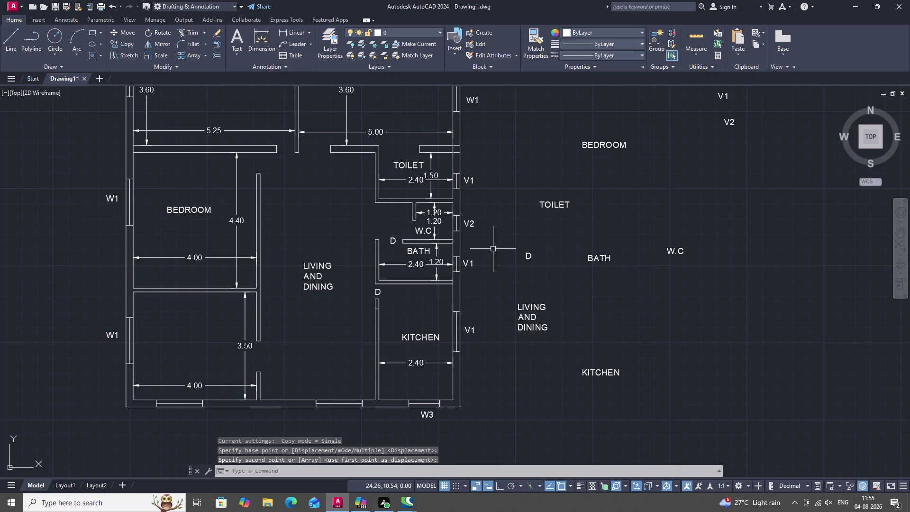
Copy the D label to the W.C, toilet and living area's top doorways.
key(space)
click(528, 256)
right_click(530, 256)
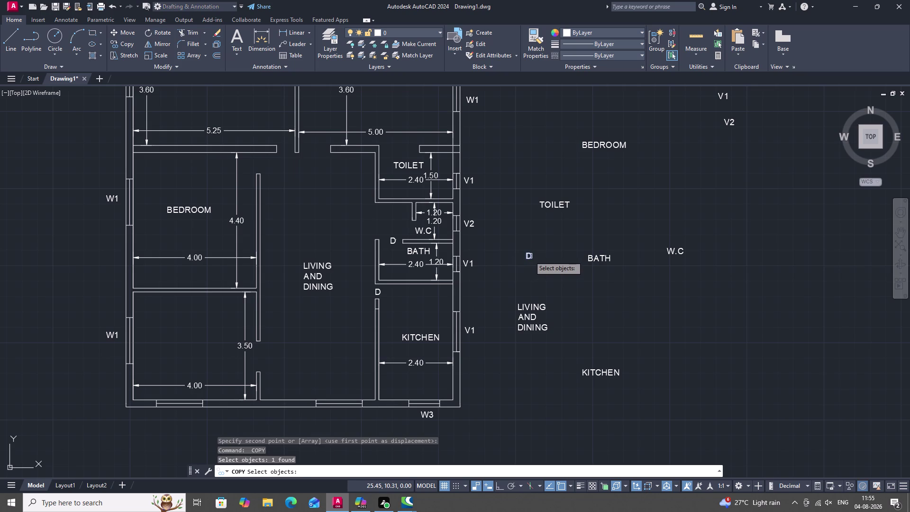
click(530, 256)
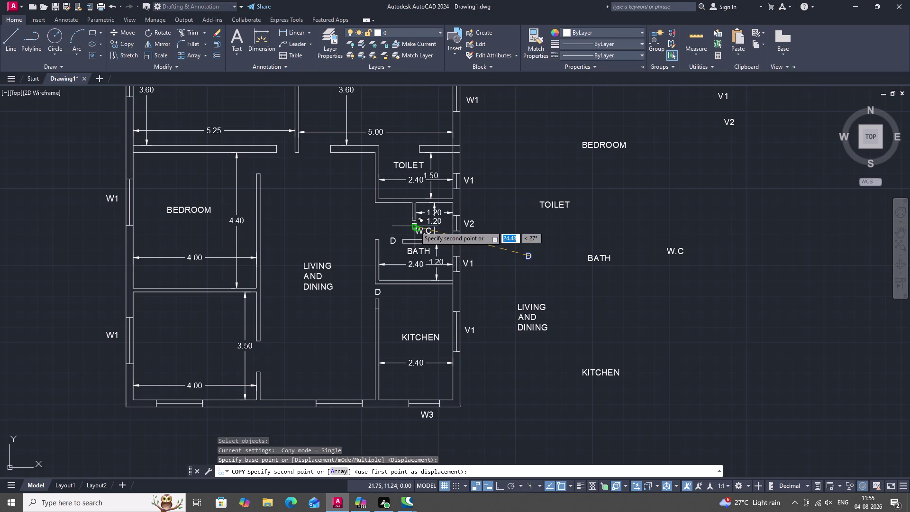
click(414, 226)
key(space)
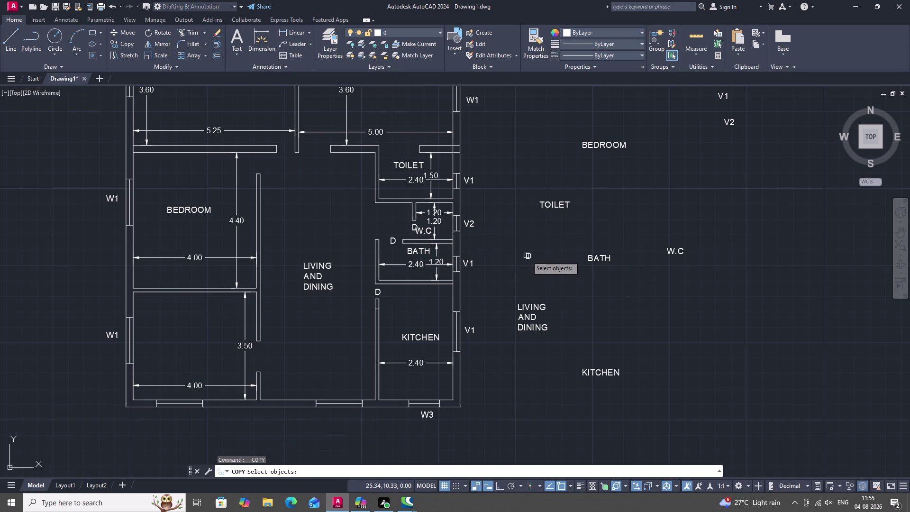
click(529, 258)
right_click(528, 255)
double_click(526, 258)
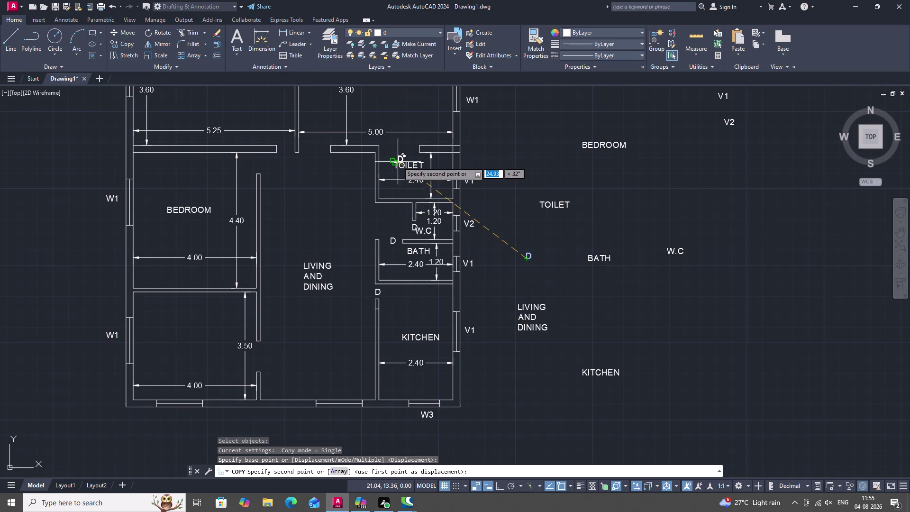
click(398, 152)
key(space)
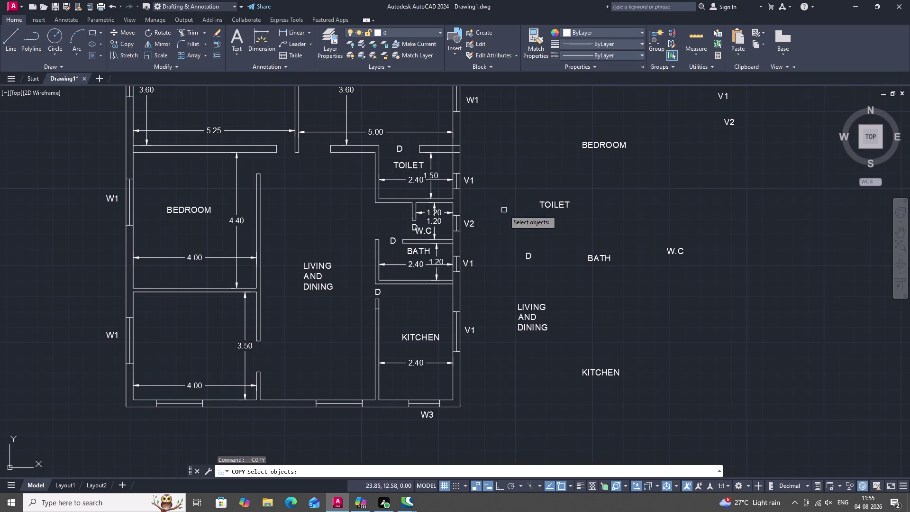
click(527, 257)
right_click(526, 256)
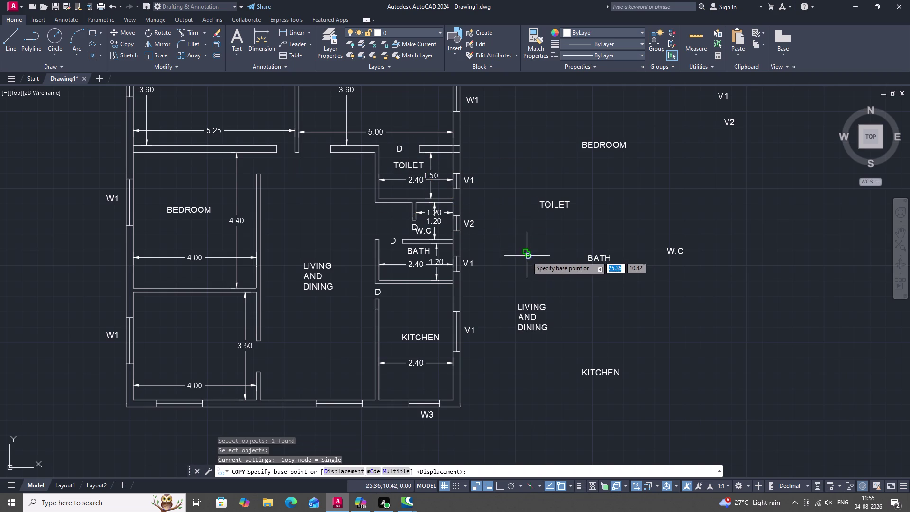
click(527, 256)
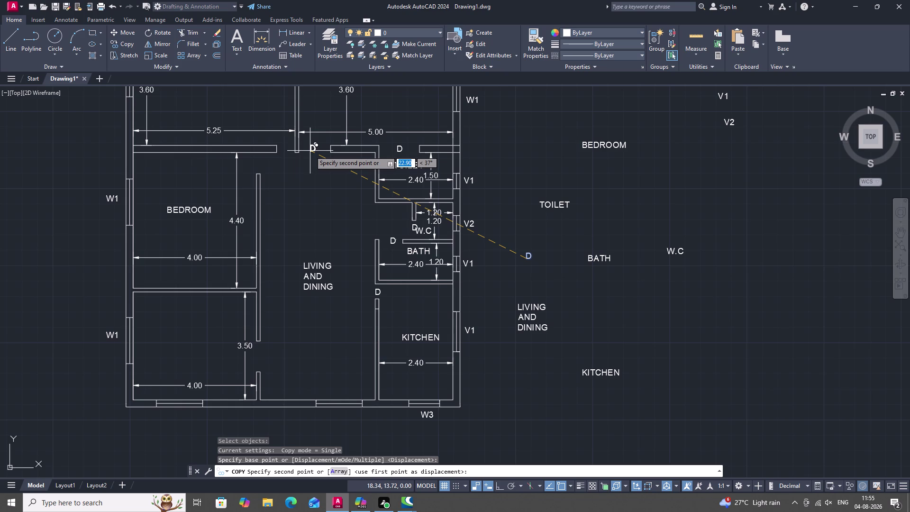
click(310, 151)
Copy the D label to the upper bedroom's top and side doorways.
key(space)
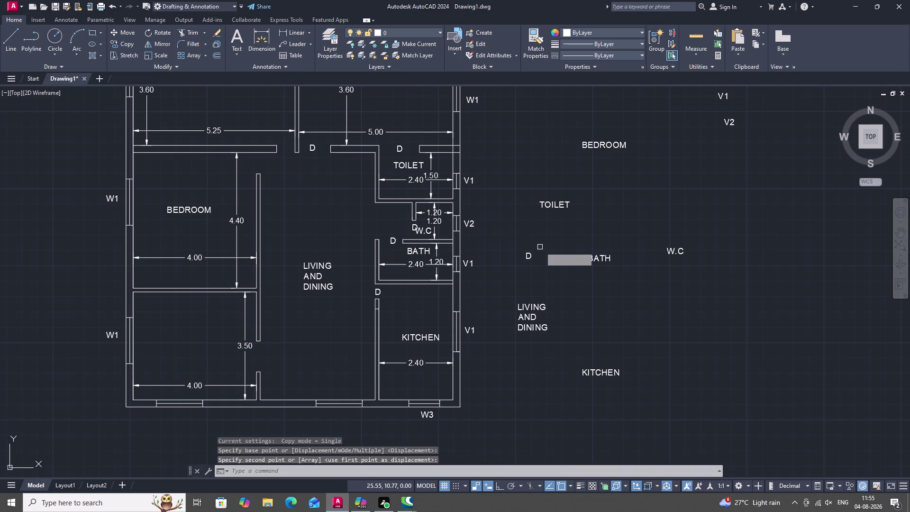
click(524, 260)
right_click(524, 260)
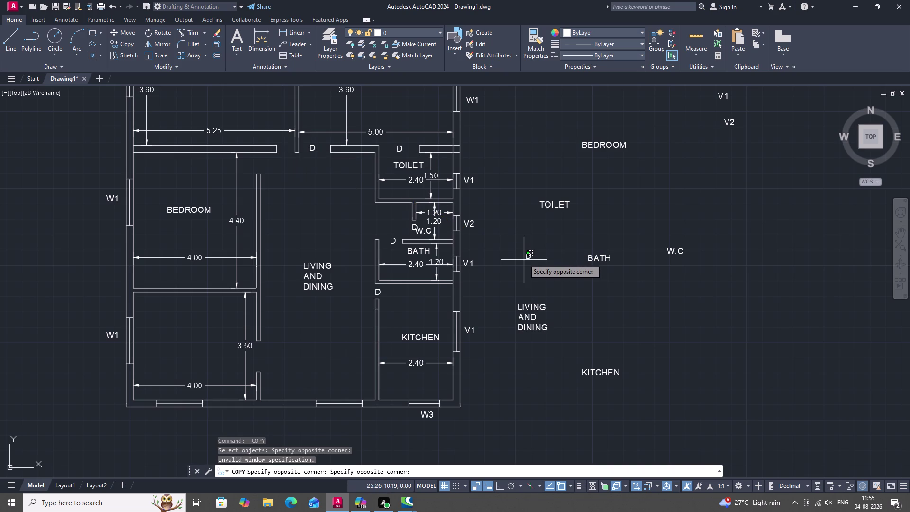
click(526, 258)
key(space)
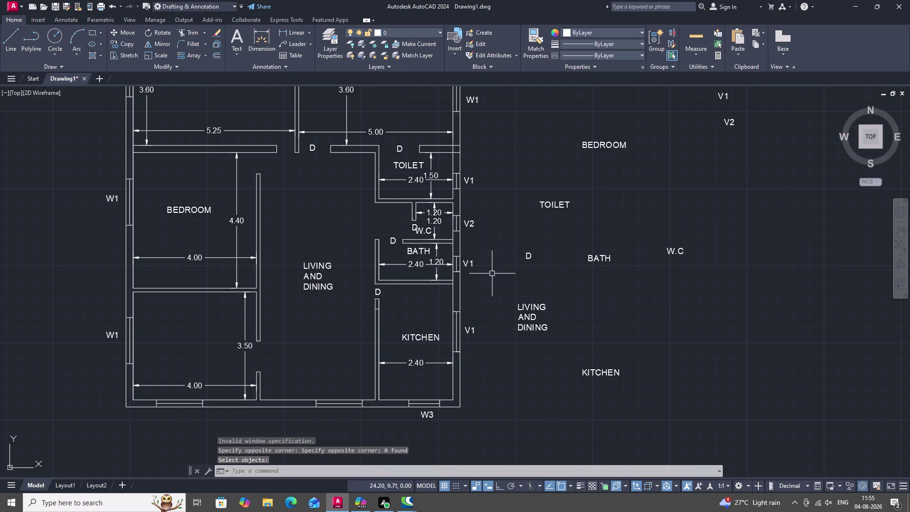
click(529, 258)
right_click(530, 258)
key(space)
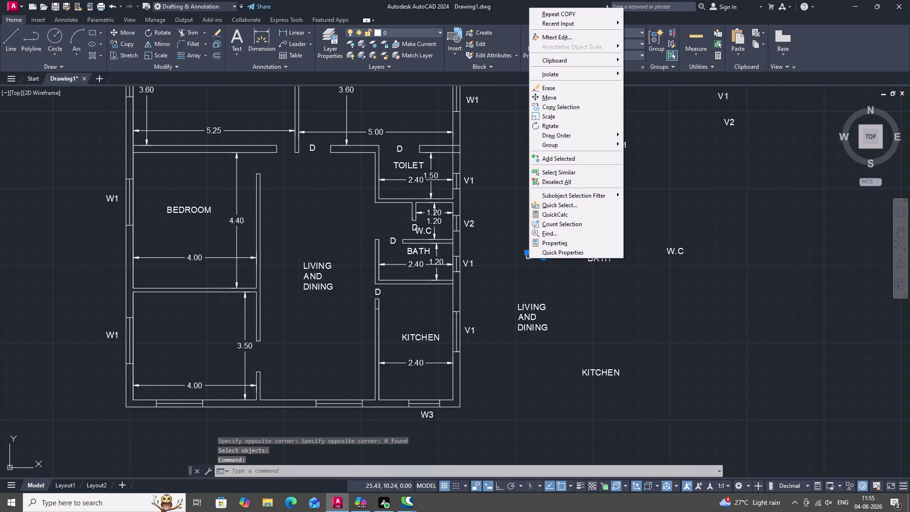
click(552, 13)
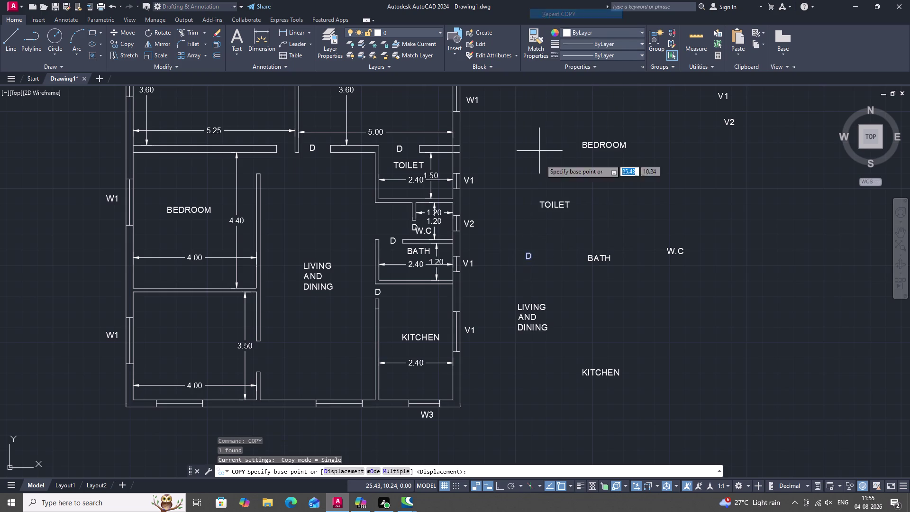
click(526, 256)
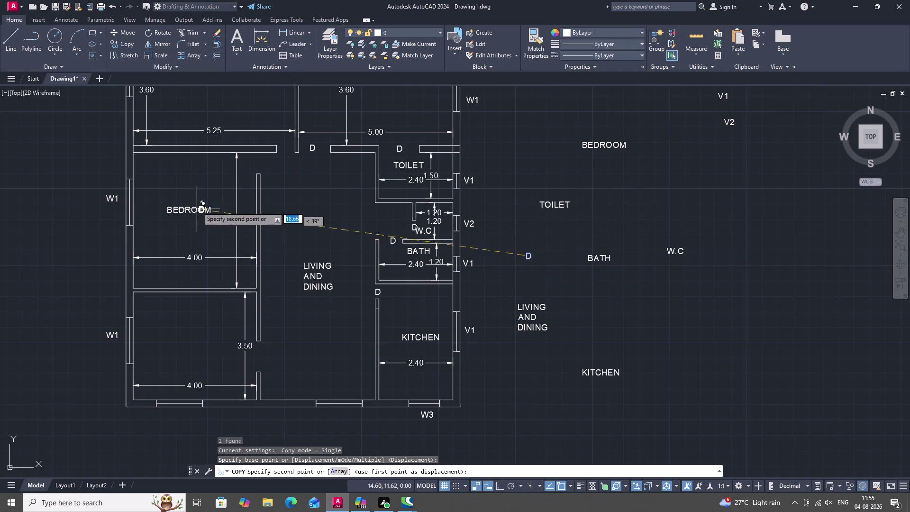
click(282, 148)
key(space)
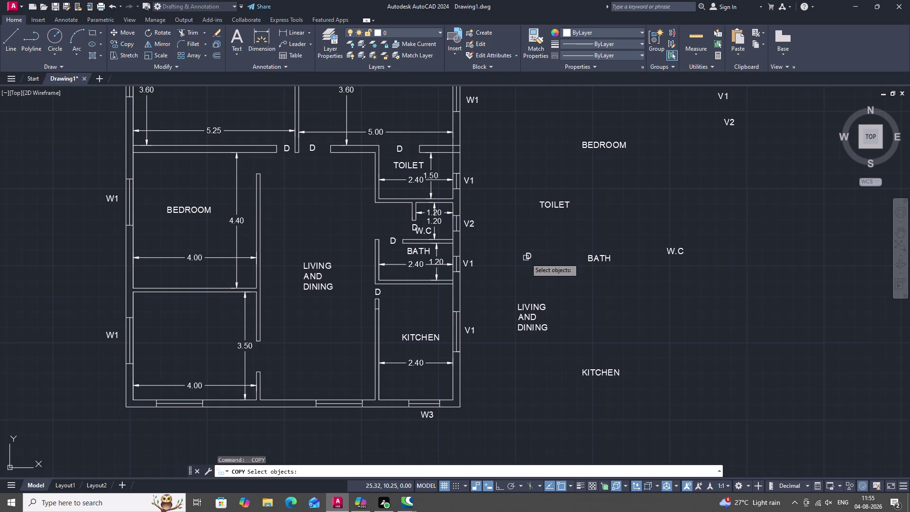
click(528, 257)
right_click(528, 256)
double_click(528, 256)
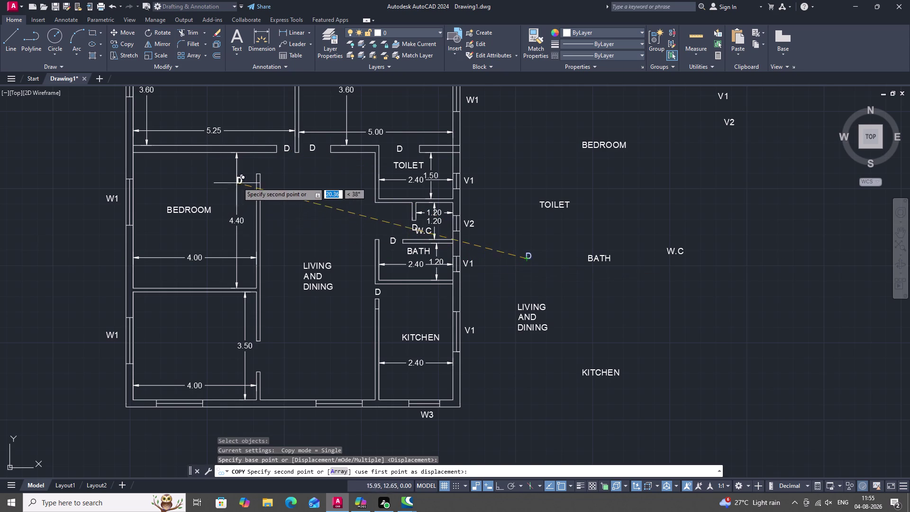
click(257, 166)
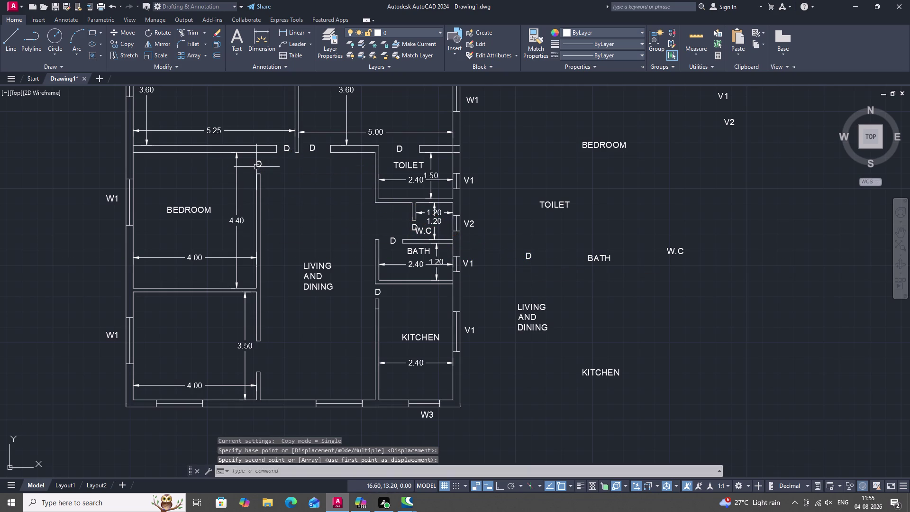
Copy the D label to the lower bedroom doorway.
key(space)
click(530, 259)
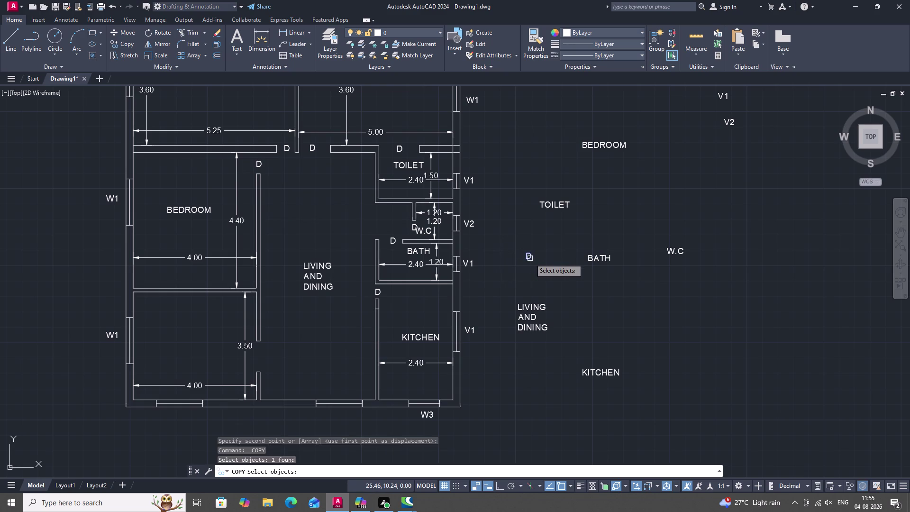
right_click(527, 256)
double_click(525, 257)
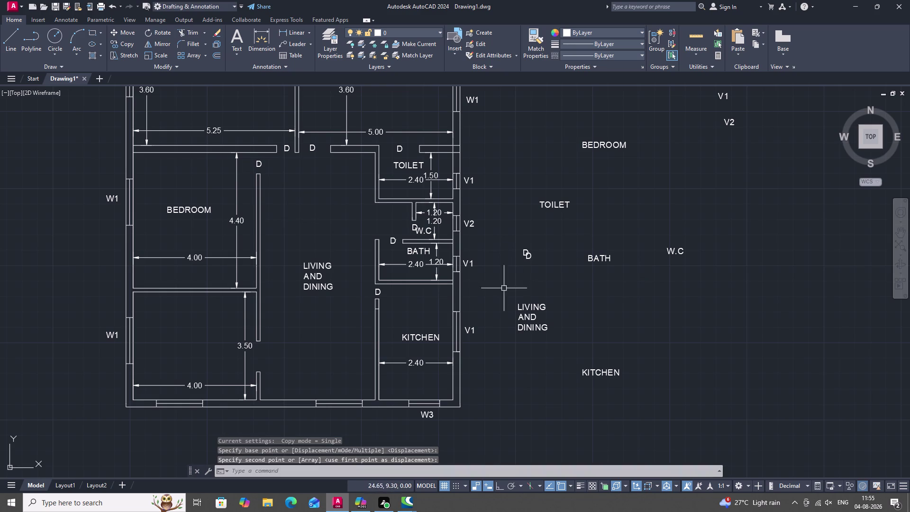
key(space)
click(527, 253)
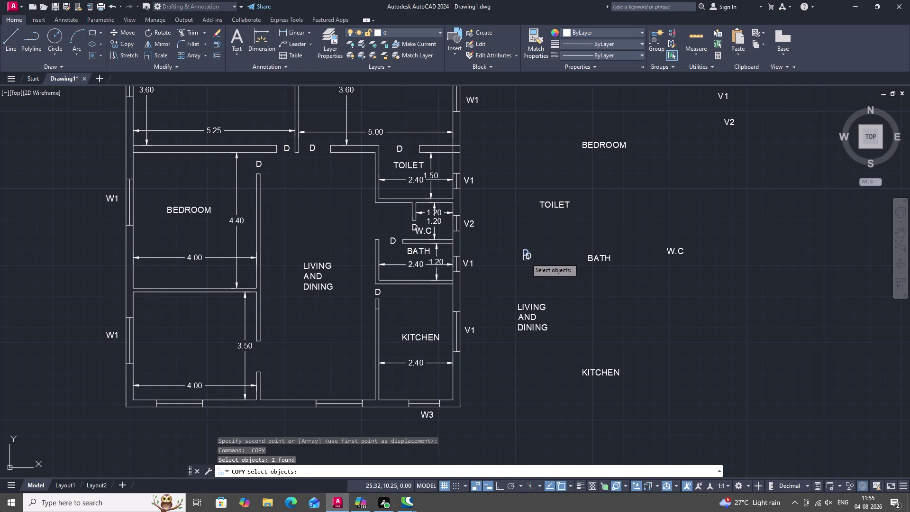
right_click(526, 258)
click(526, 256)
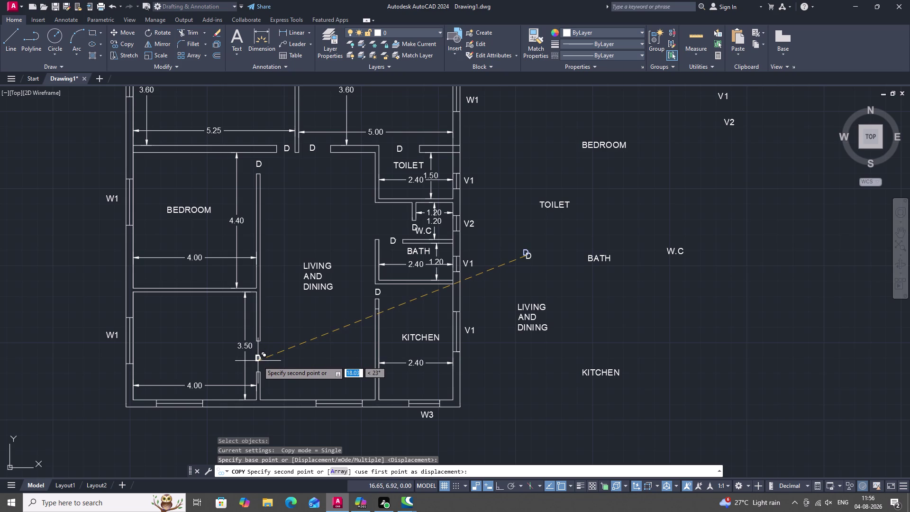
click(257, 358)
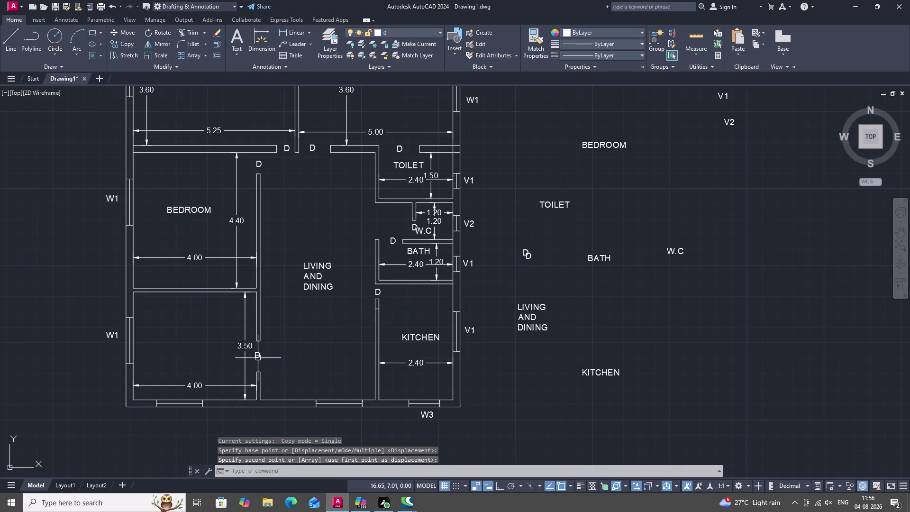
key(Escape)
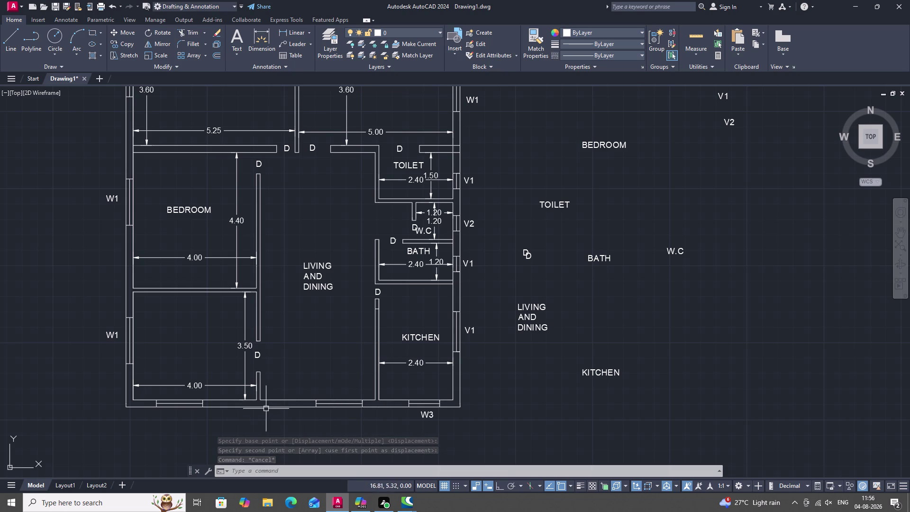
Draw two short lines marking the door opening edges on the bottom wall.
key(l)
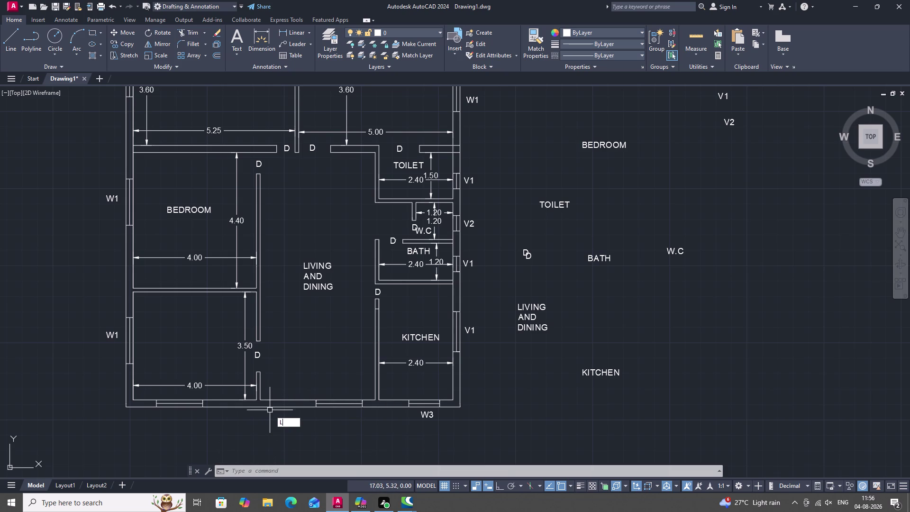
key(space)
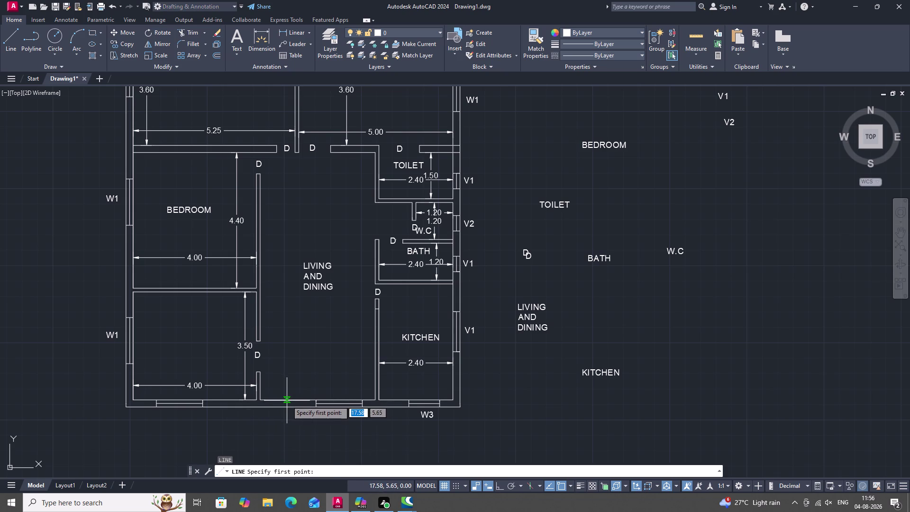
click(288, 400)
click(288, 408)
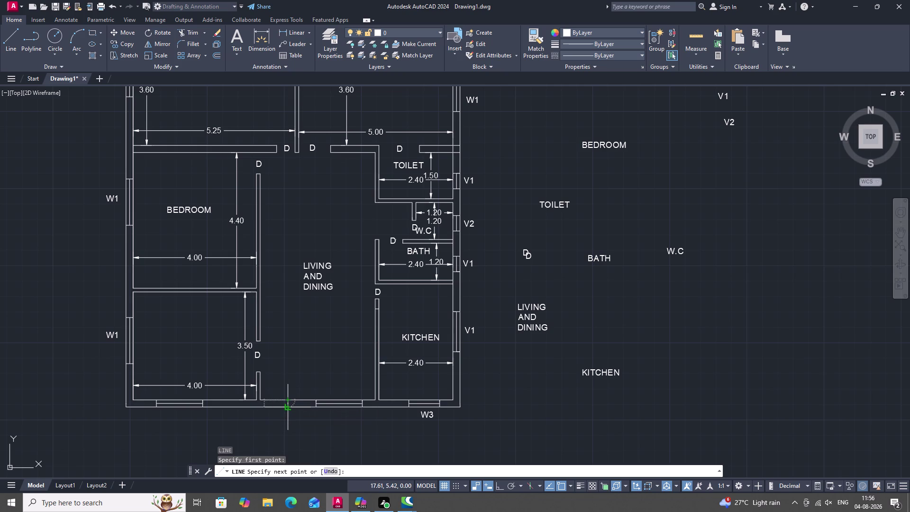
key(Escape)
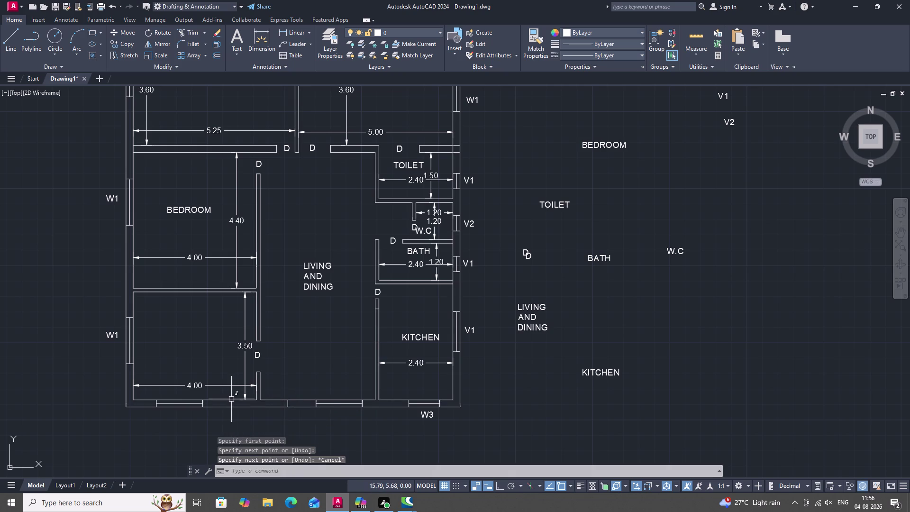
key(space)
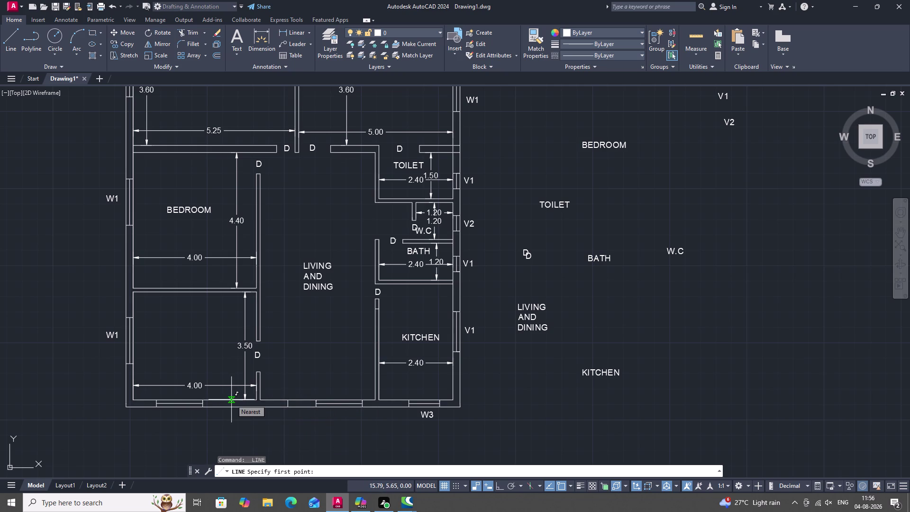
click(232, 399)
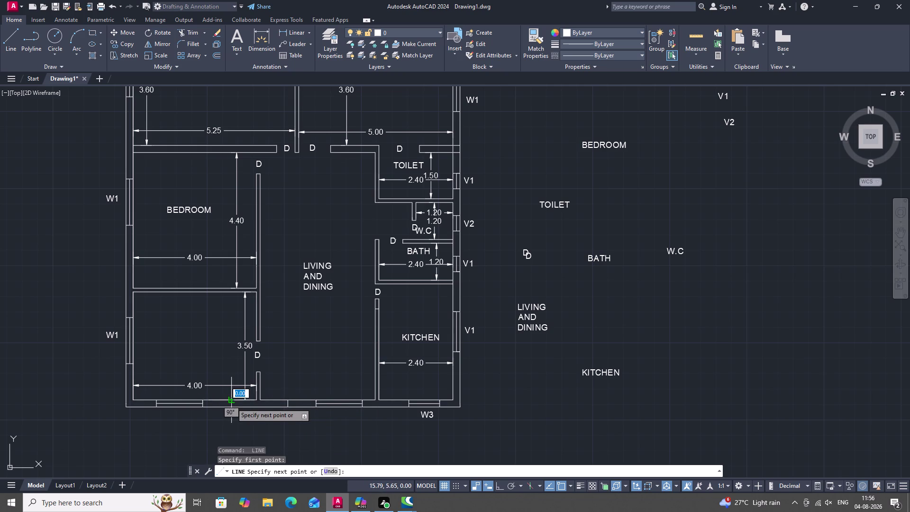
click(231, 406)
key(Escape)
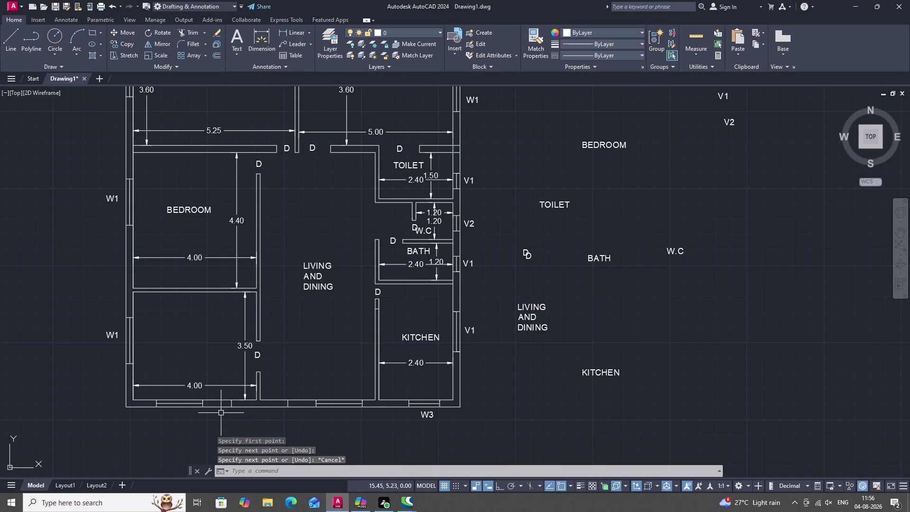
key(l)
key(space)
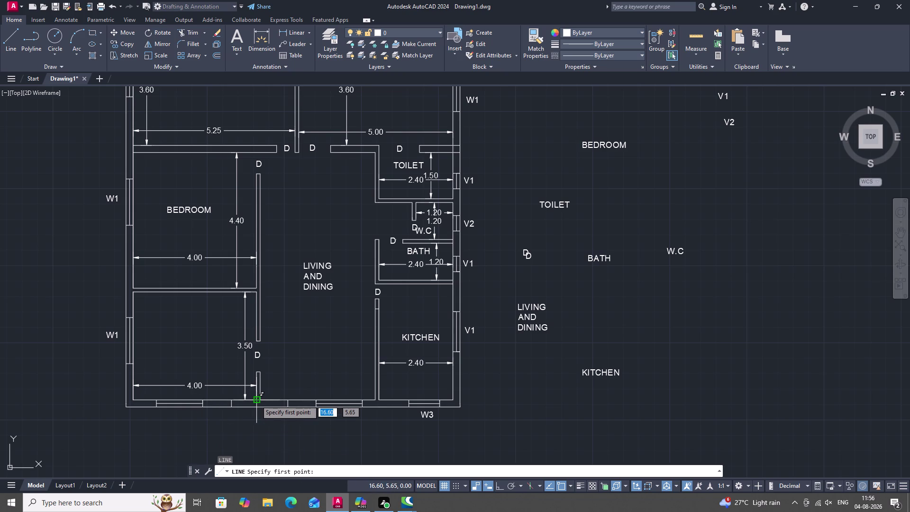
key(Escape)
Extend the lower-left bedroom partition down to the bottom wall.
text(E)
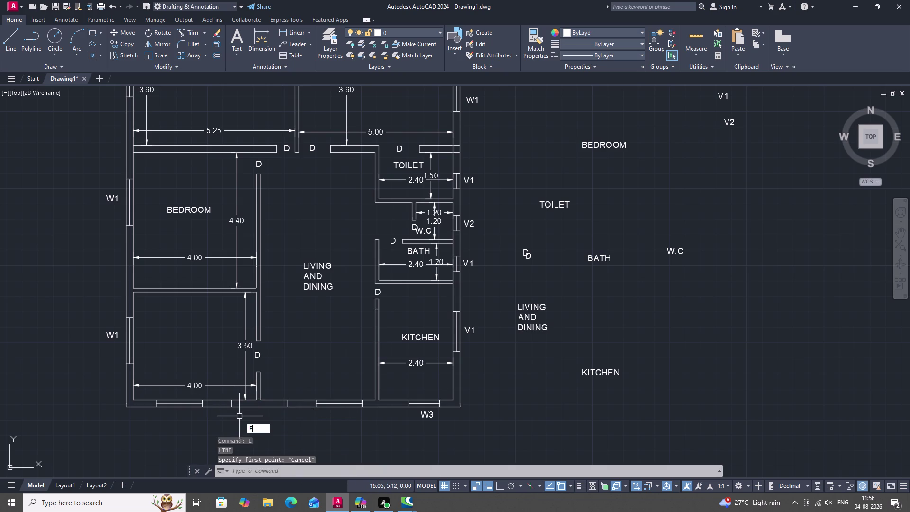
text(X)
key(space)
click(256, 398)
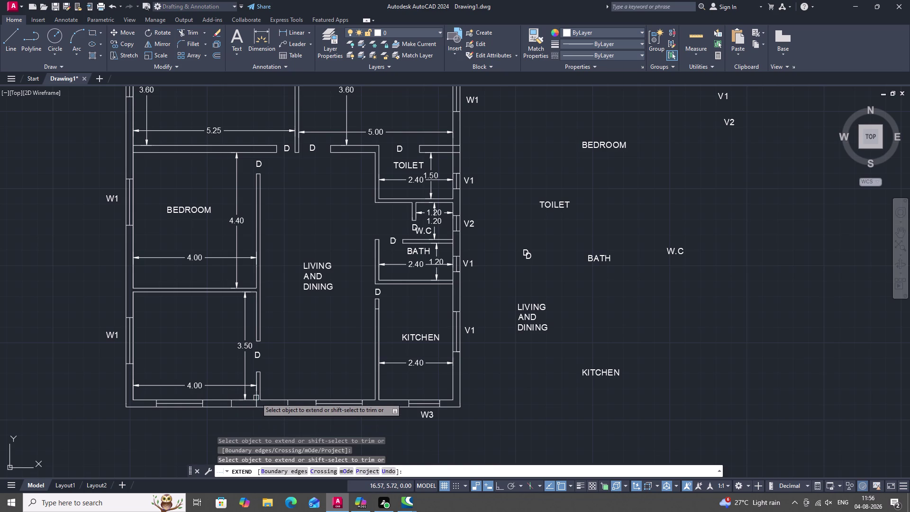
click(261, 397)
key(Escape)
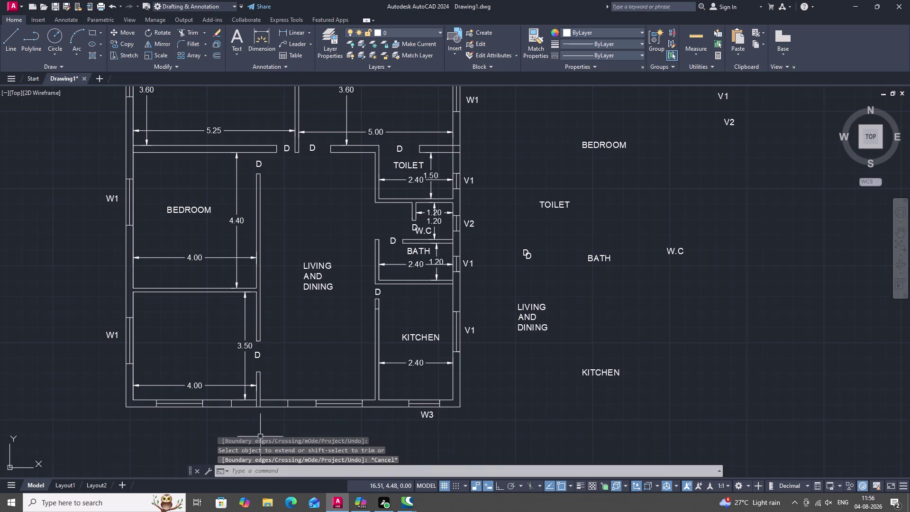
Trim the bottom wall lines inside the door gap, which also removes the 3.50 dimension.
text(TR)
key(space)
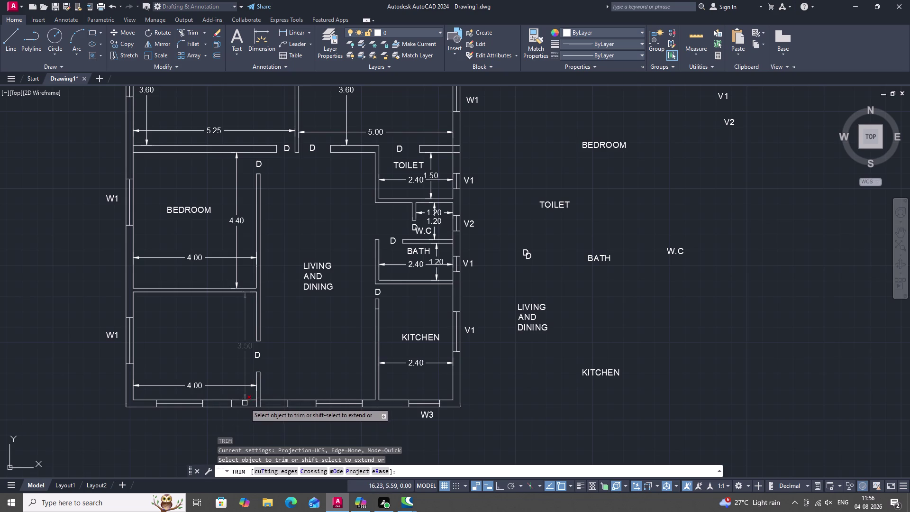
click(244, 405)
double_click(249, 399)
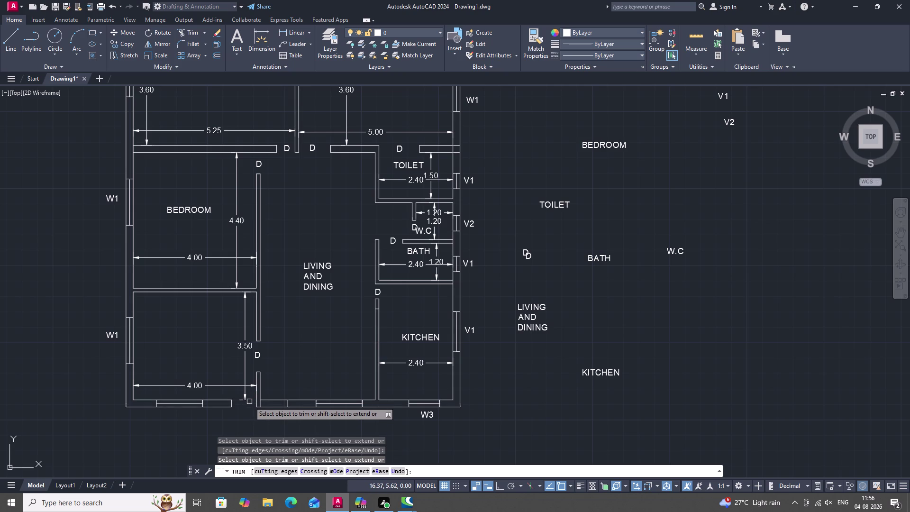
double_click(240, 399)
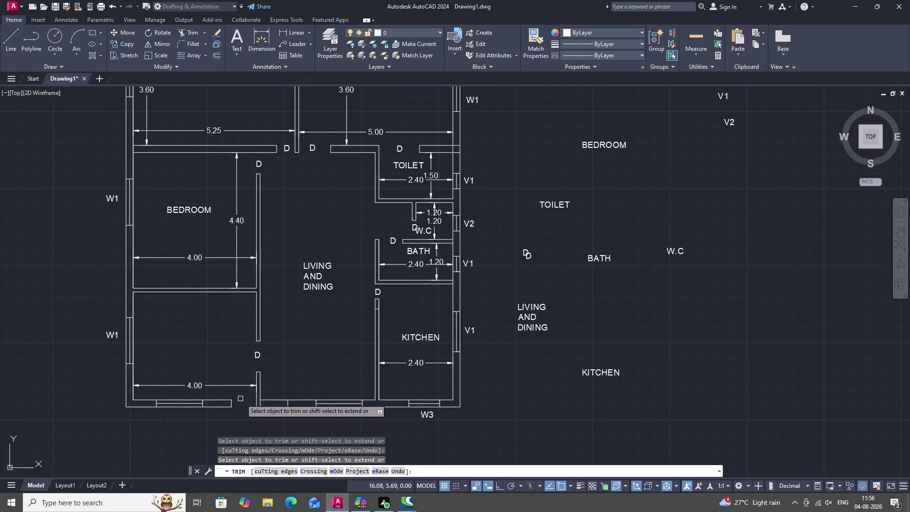
click(275, 401)
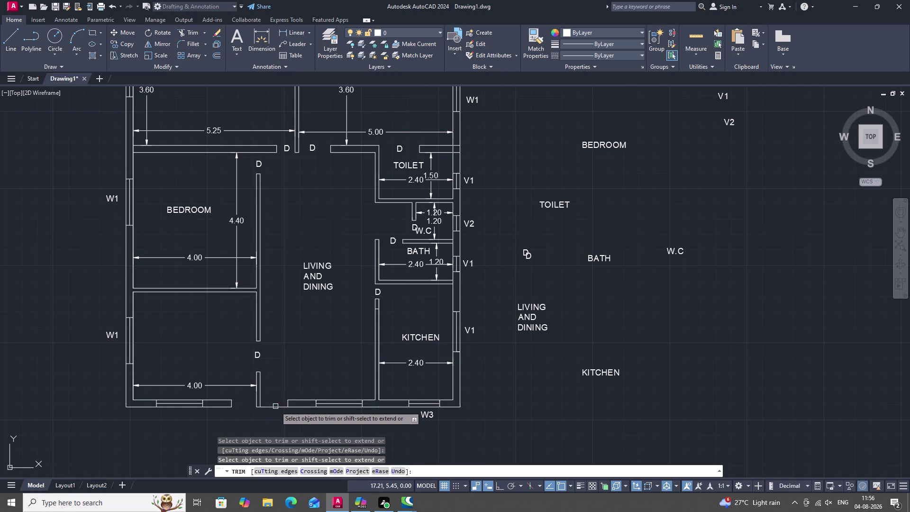
double_click(276, 406)
key(Escape)
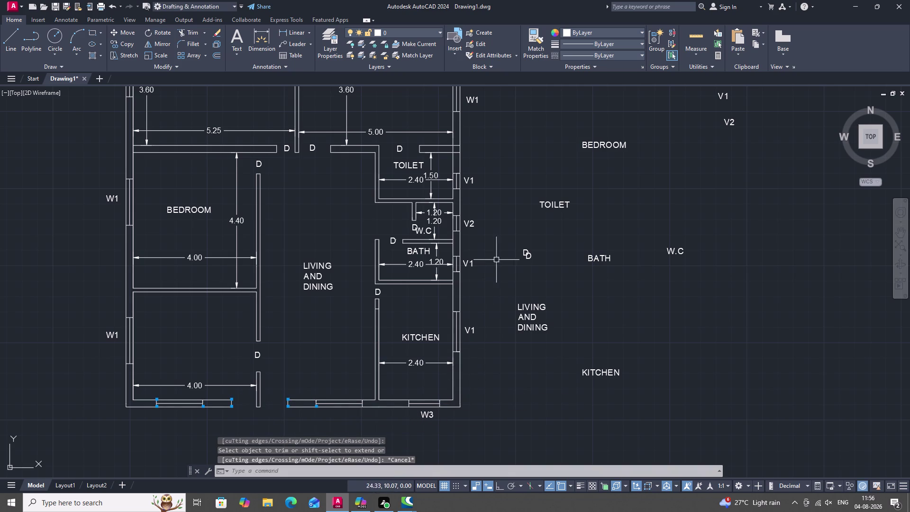
Copy an existing D label to the new bottom wall opening.
key(c)
text(O)
key(space)
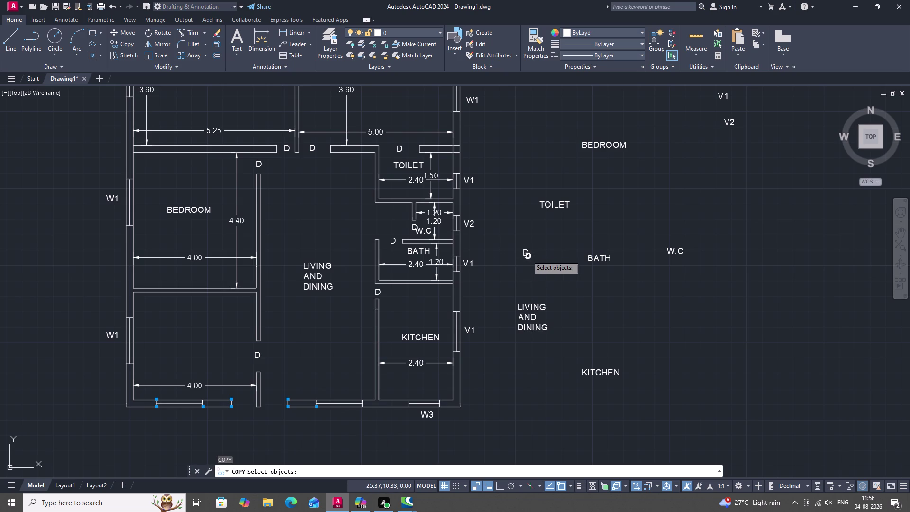
click(528, 257)
right_click(527, 257)
double_click(527, 256)
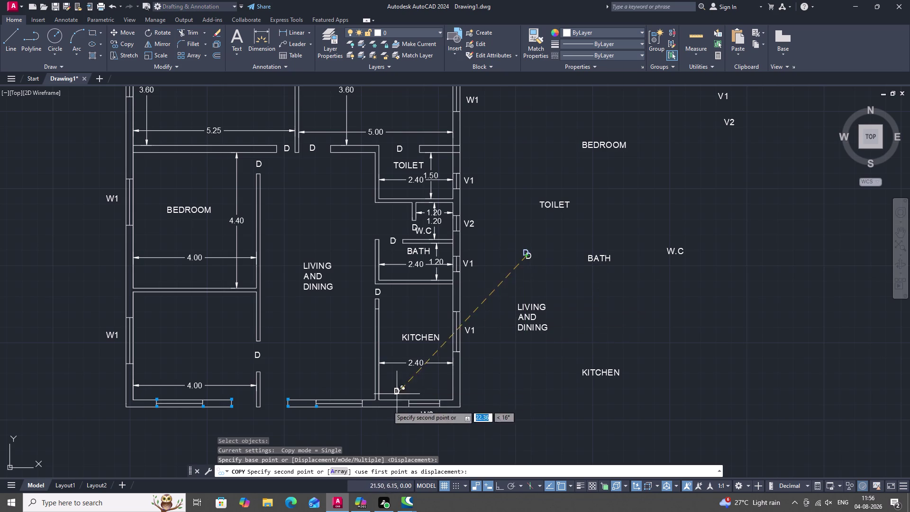
click(273, 406)
Place a second D label copy beside the same opening.
key(space)
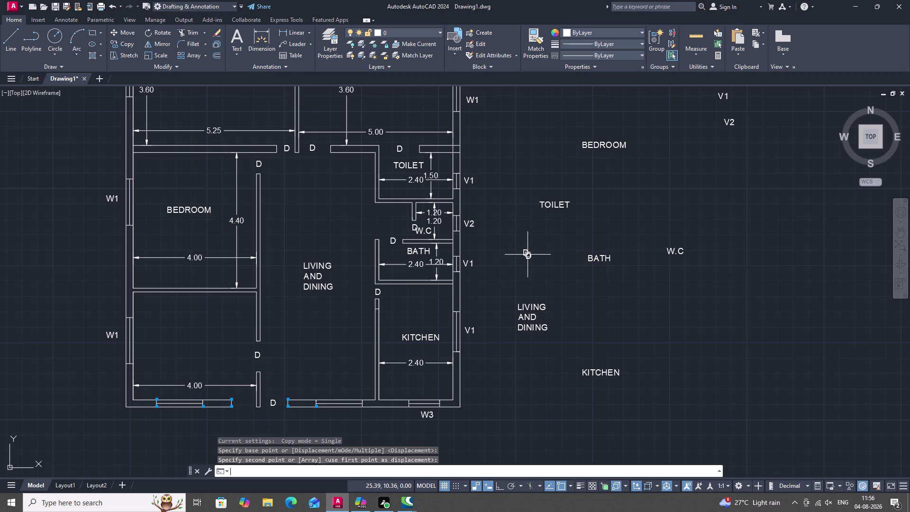
double_click(527, 255)
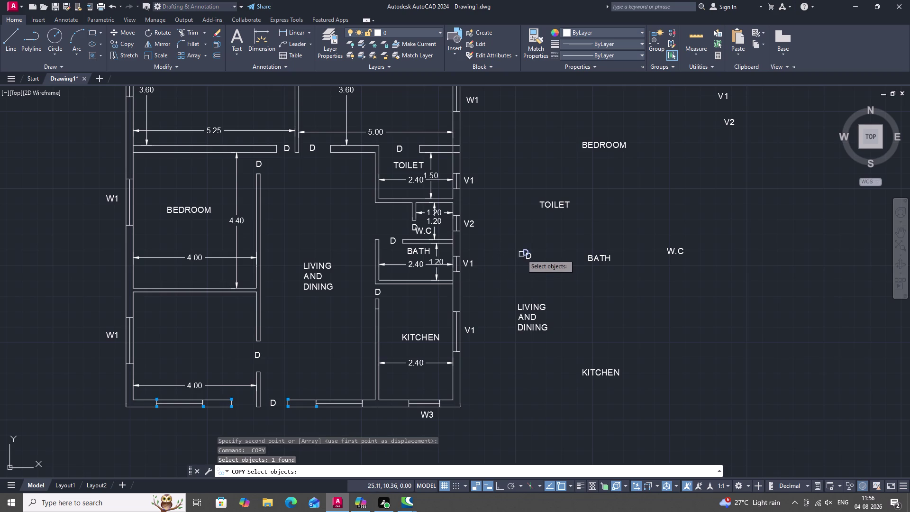
right_click(524, 254)
double_click(524, 254)
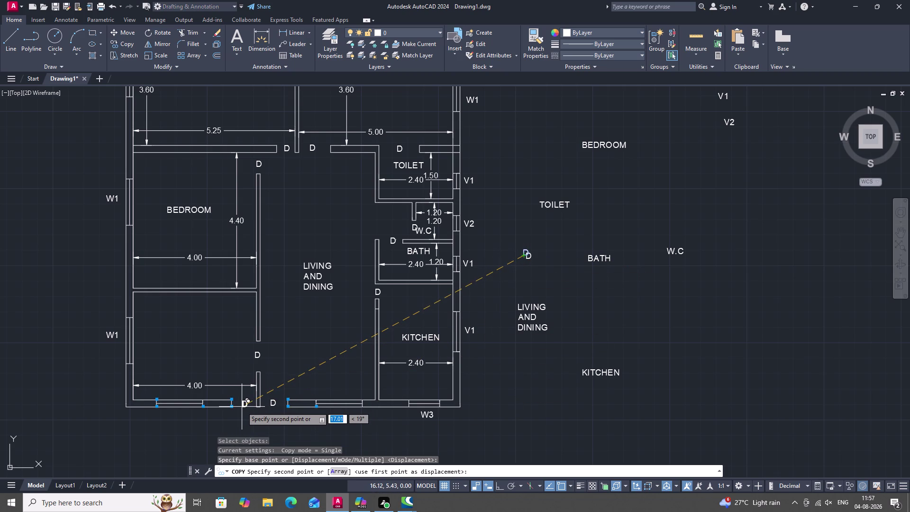
double_click(242, 406)
key(space)
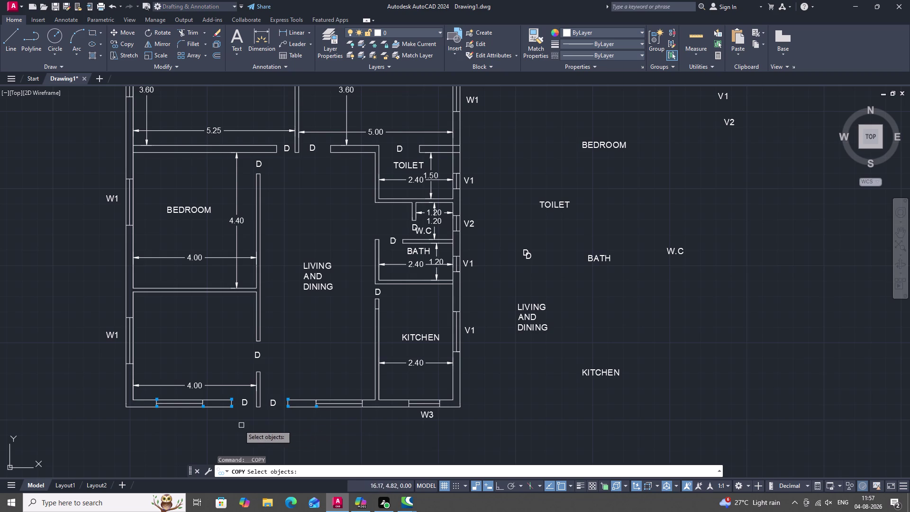
key(Escape)
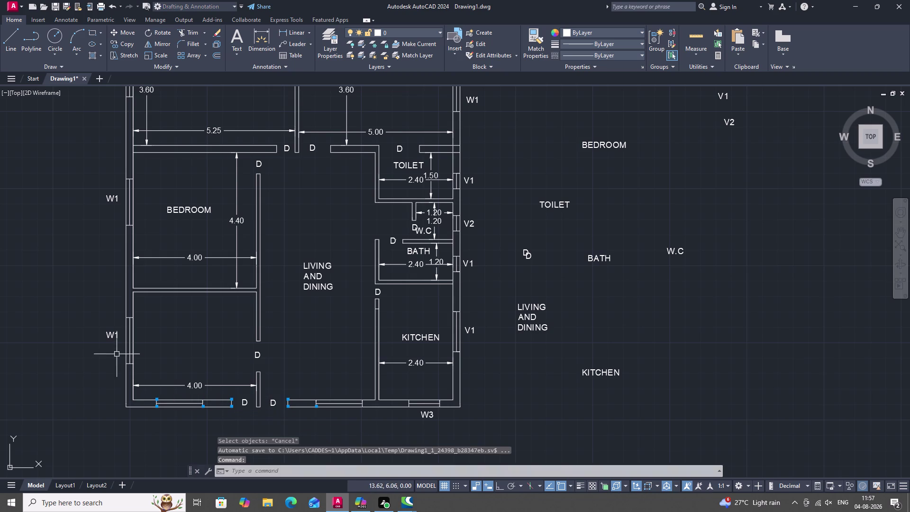
Add a 3.50 linear dimension along the lower-left bedroom's left wall.
double_click(295, 28)
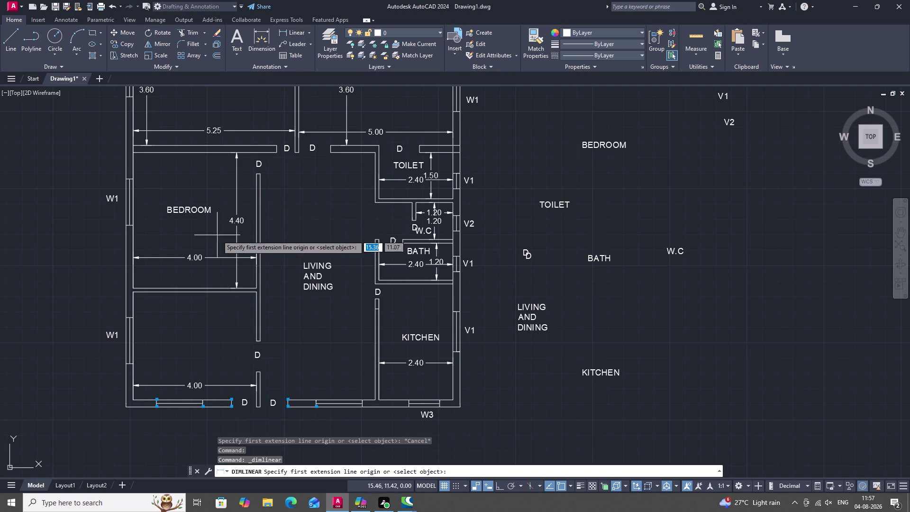
double_click(156, 291)
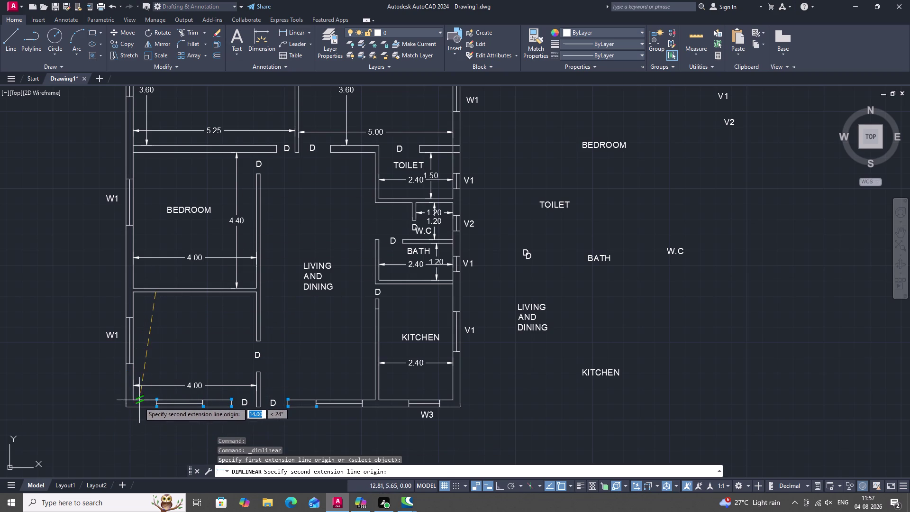
key(Escape)
key(space)
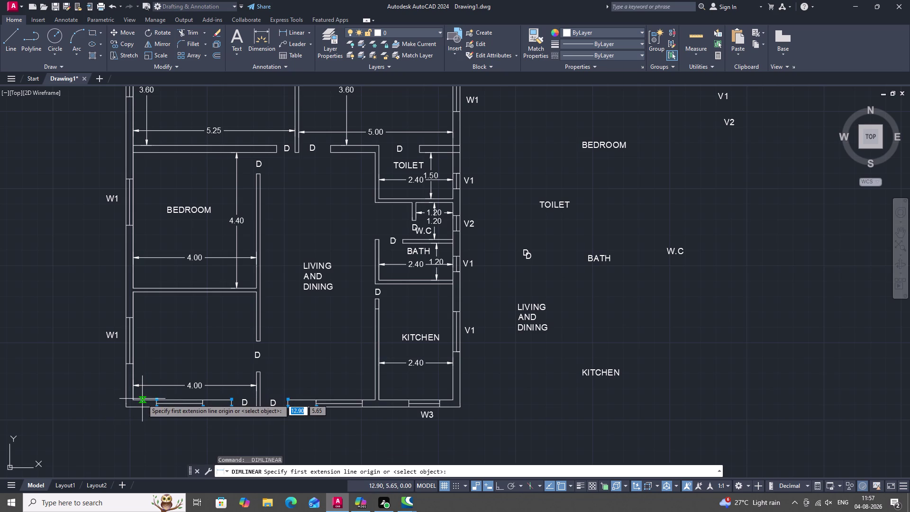
double_click(143, 399)
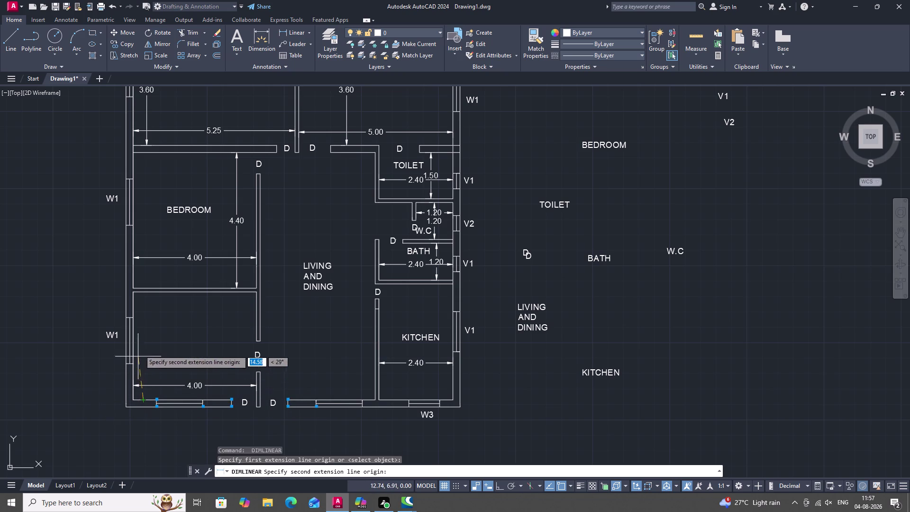
click(144, 292)
click(149, 302)
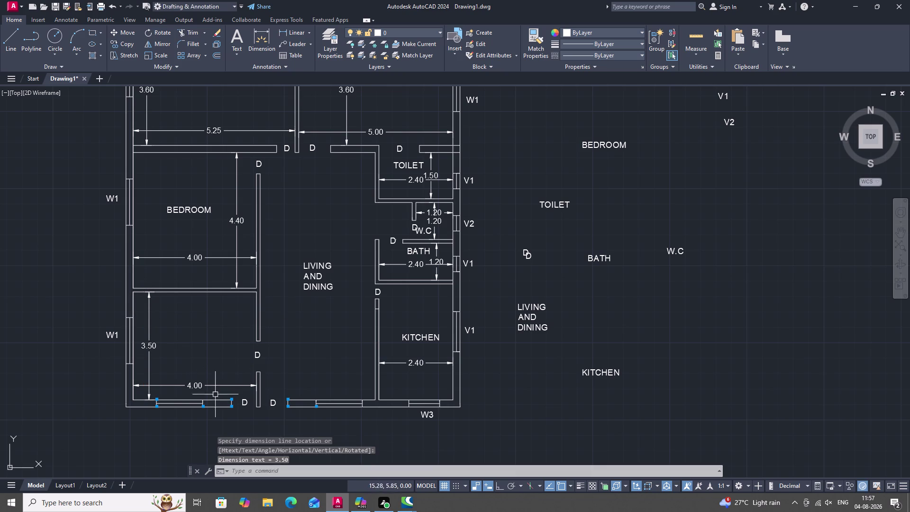
scroll(down, 3)
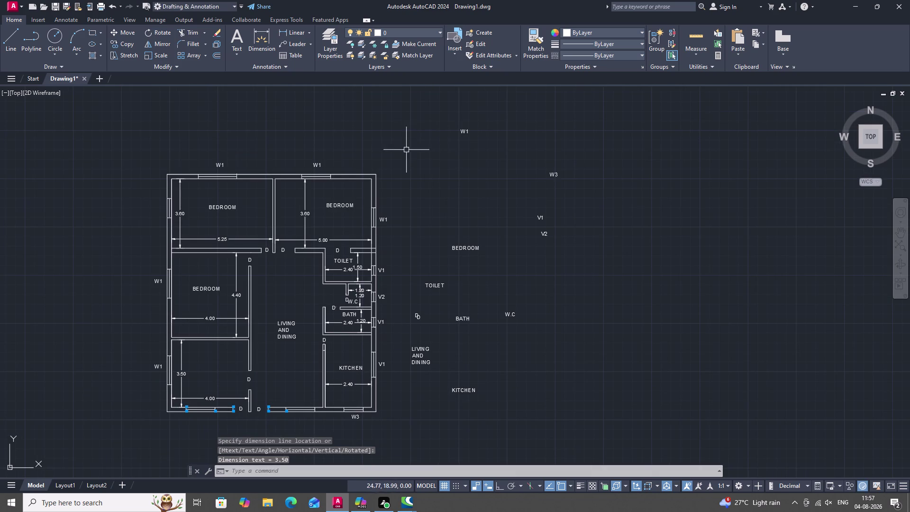
Pan the floor plan toward the centre and drag across the stray labels beside it.
middle_drag(423, 118, 501, 85)
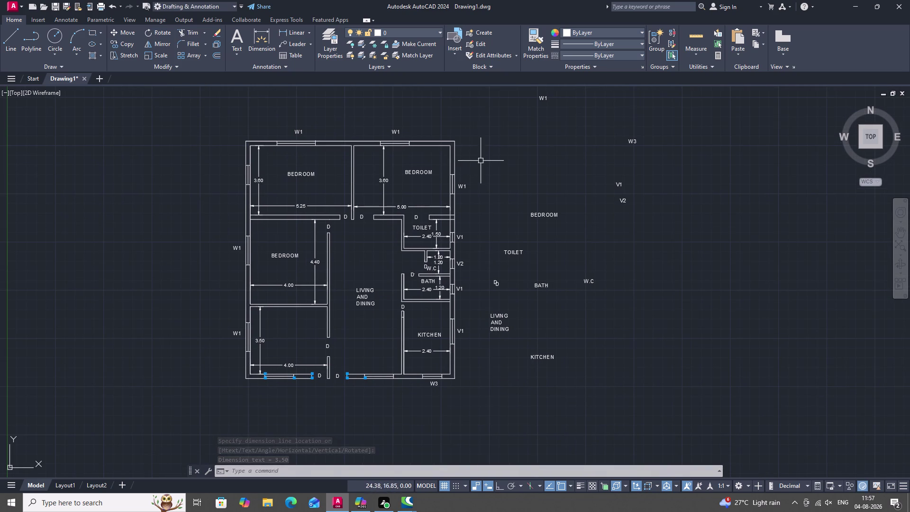
middle_drag(491, 171, 454, 181)
key(Escape)
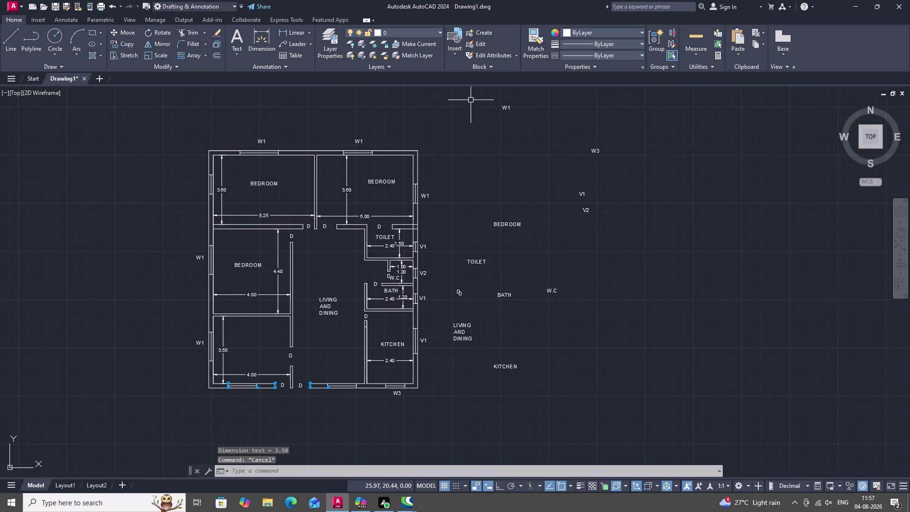
drag(469, 103, 492, 93)
drag(507, 89, 590, 112)
drag(595, 117, 581, 121)
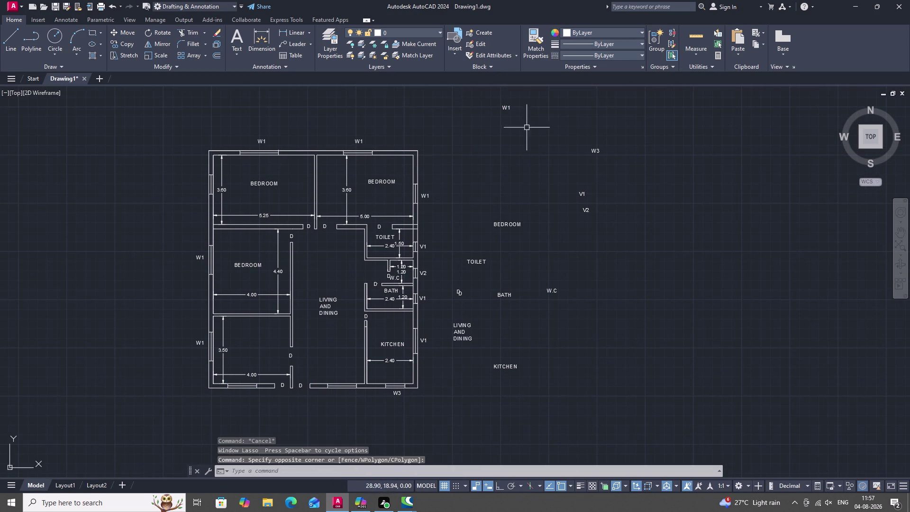
Attempt a window selection around the stray labels to the right of the plan.
click(463, 99)
drag(472, 86, 491, 89)
click(492, 90)
drag(495, 92, 542, 111)
drag(552, 114, 568, 116)
drag(609, 122, 581, 123)
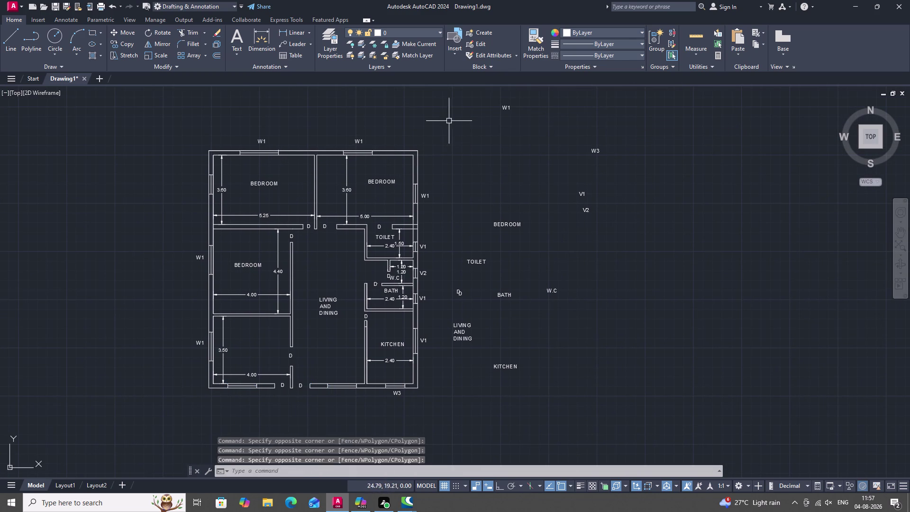
click(451, 117)
drag(451, 124, 489, 103)
double_click(481, 110)
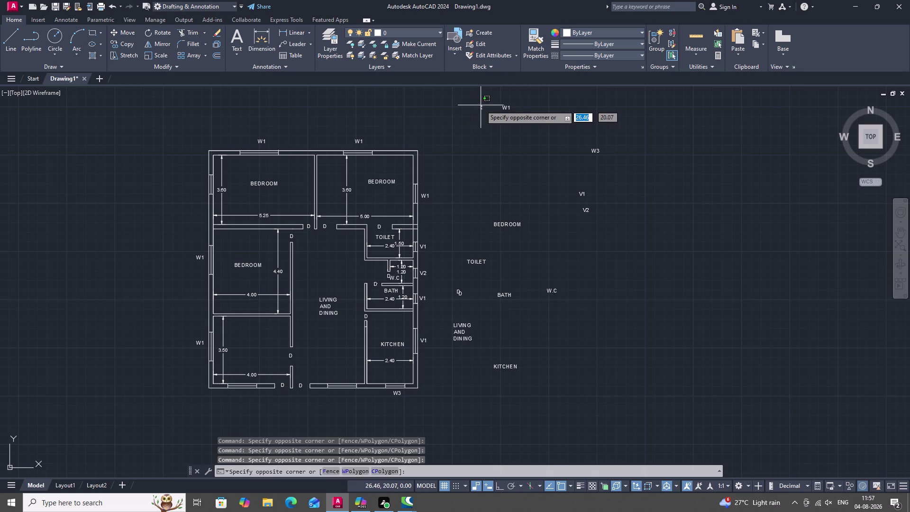
Try enclosing the stray W1 label in a selection window.
click(480, 105)
drag(486, 103, 499, 101)
click(497, 102)
drag(500, 100, 512, 117)
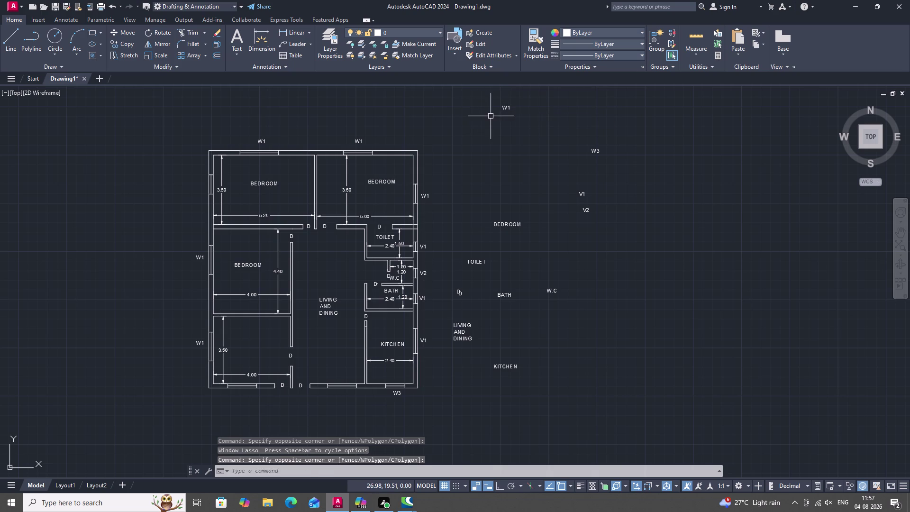
triple_click(491, 116)
click(491, 102)
drag(495, 102, 510, 113)
drag(512, 118, 535, 182)
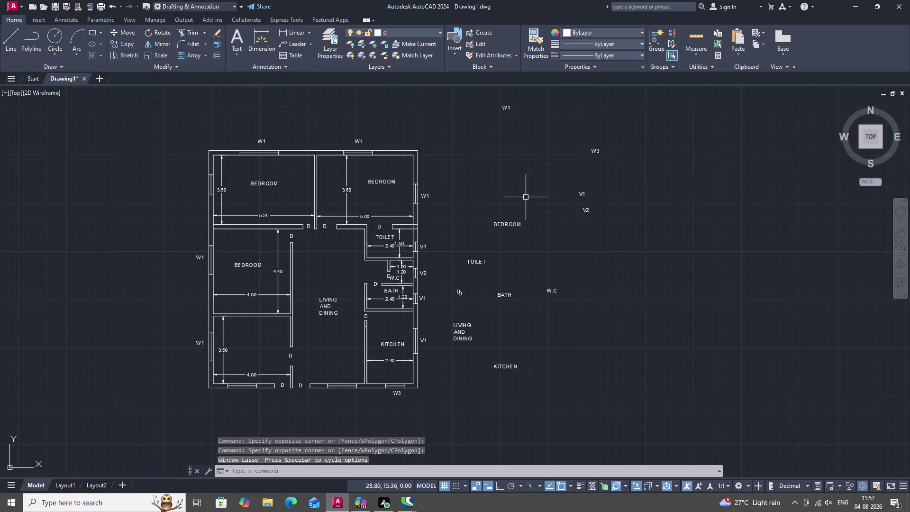
Open the stray BEDROOM label's text, then leave it unedited.
drag(500, 243, 493, 244)
double_click(533, 219)
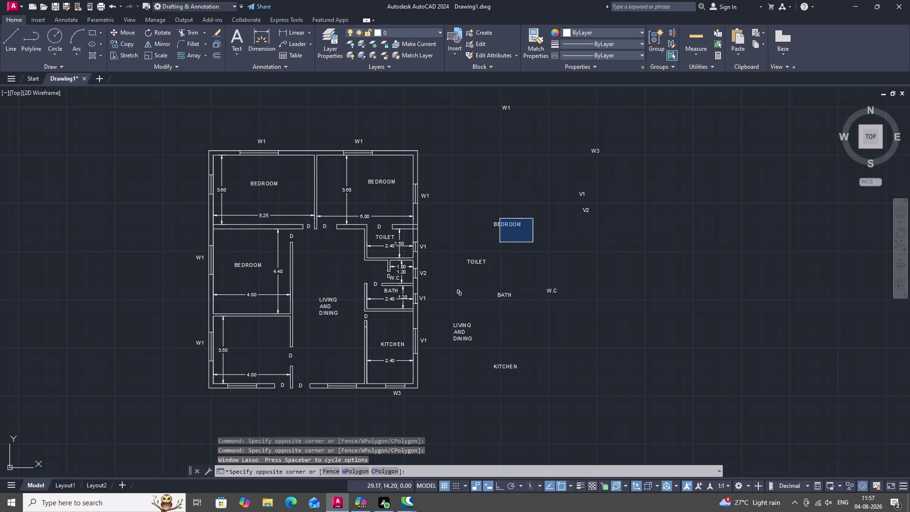
click(510, 223)
drag(511, 223, 510, 230)
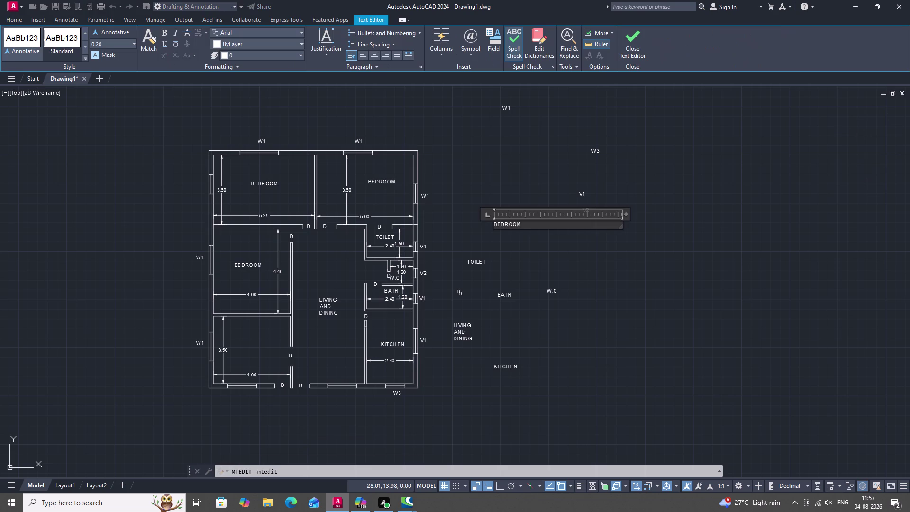
key(Escape)
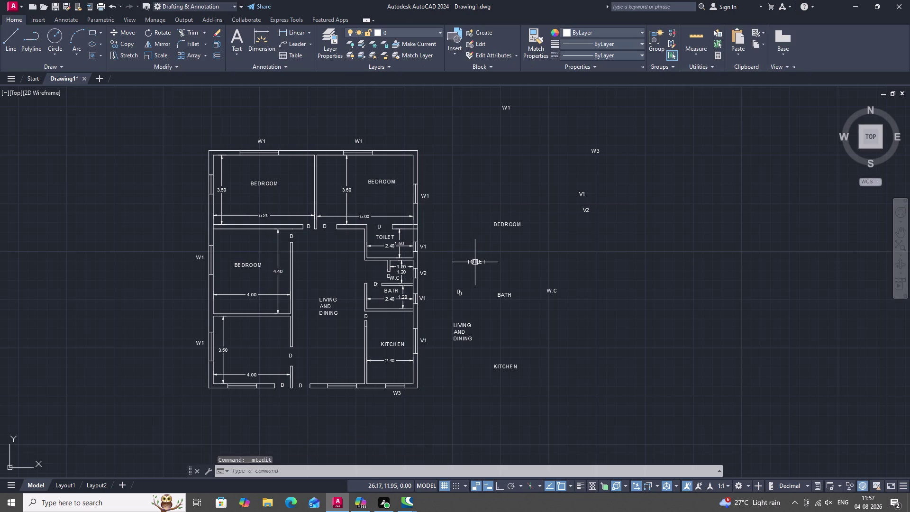
click(476, 263)
Delete the stray LIVING AND DINING, BATH, W.C and KITCHEN labels.
click(458, 292)
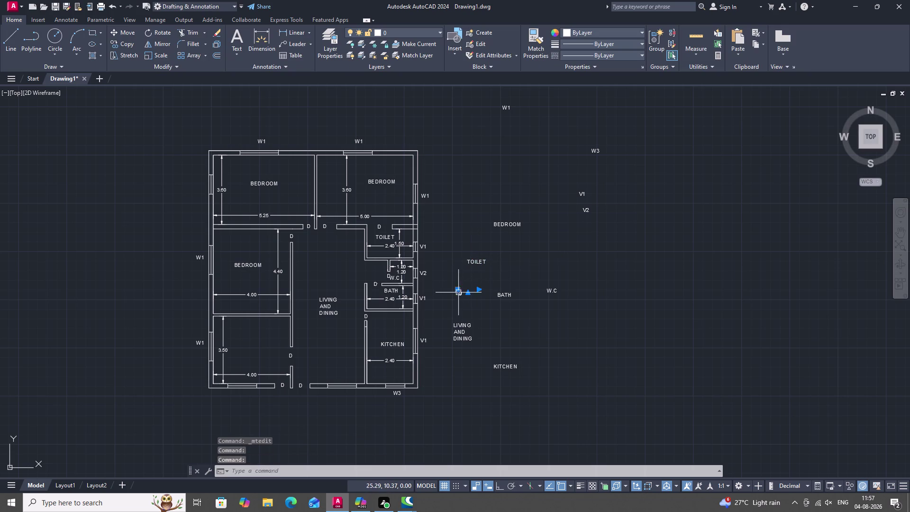
click(463, 326)
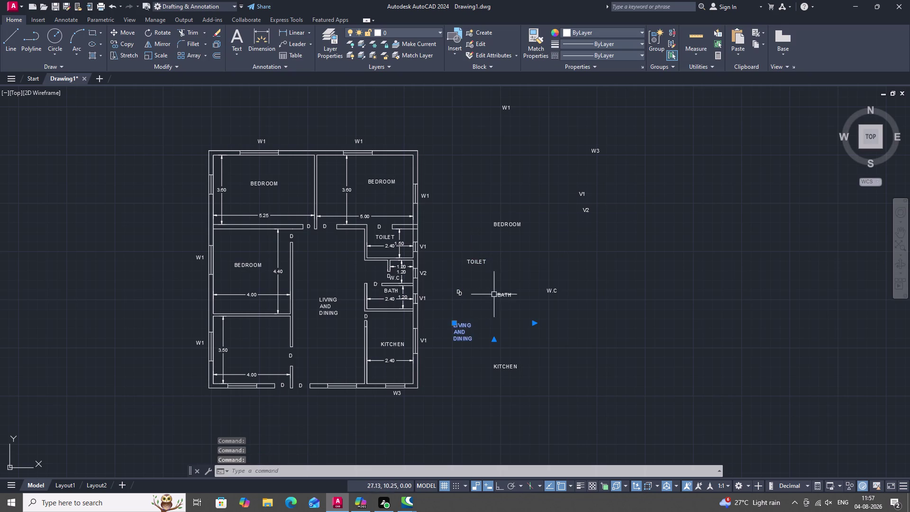
key(Delete)
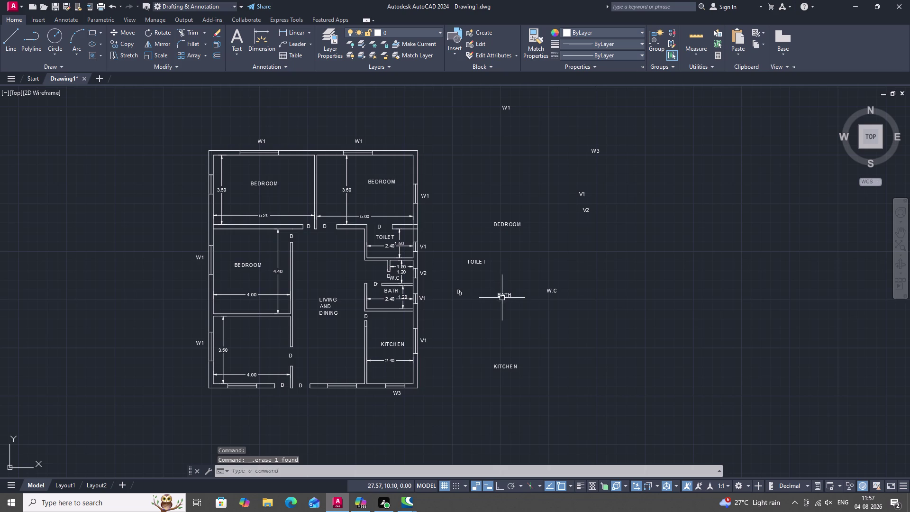
click(504, 296)
key(Delete)
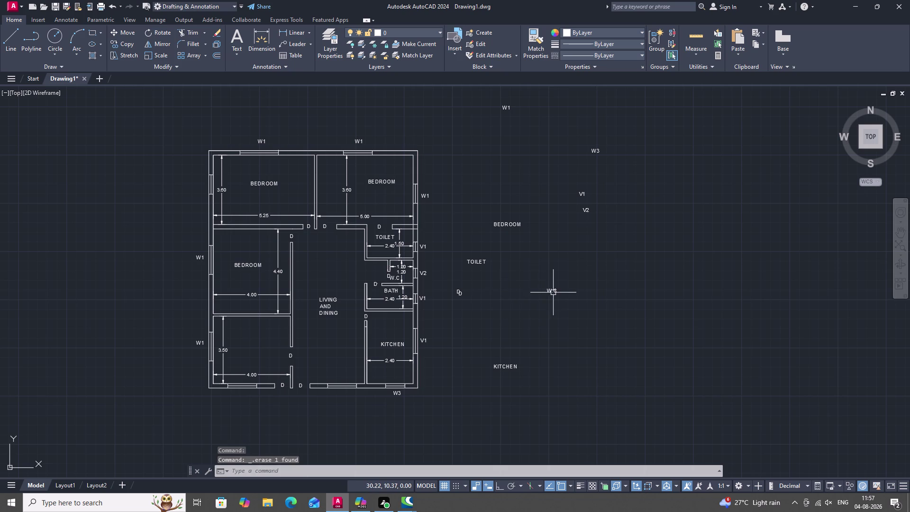
click(553, 292)
key(Delete)
click(511, 367)
key(Delete)
Delete the stray TOILET and BEDROOM labels plus two other nearby labels.
click(458, 295)
key(Delete)
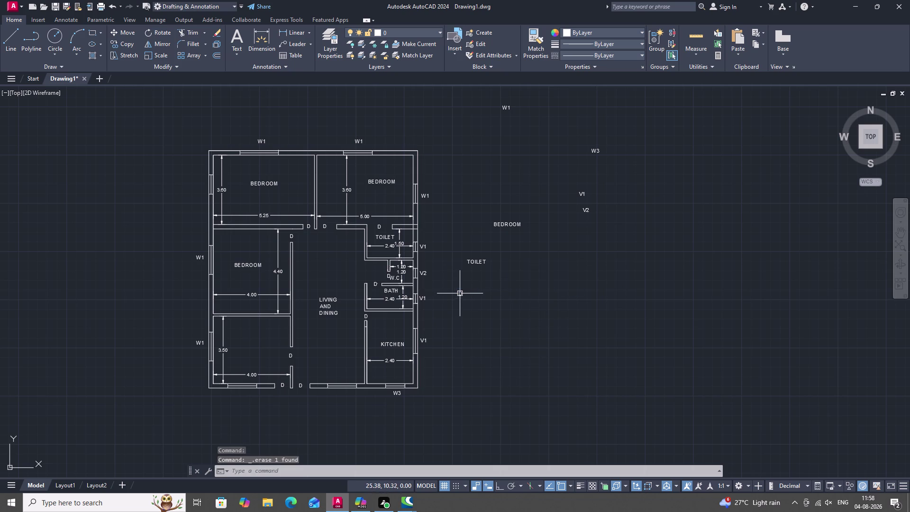
click(459, 293)
key(Delete)
click(477, 260)
key(Delete)
click(502, 224)
key(Delete)
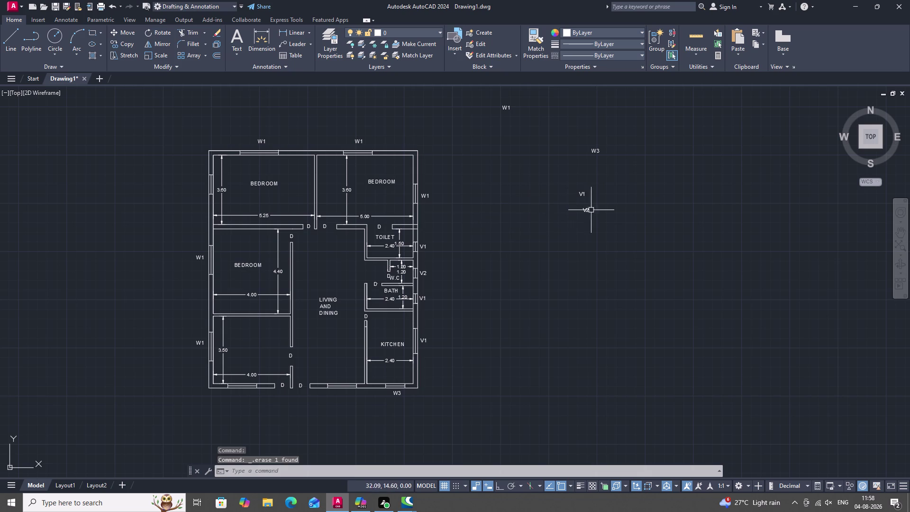
Delete the stray V, W1 and W3 window labels, panning to reach them.
click(588, 211)
key(Delete)
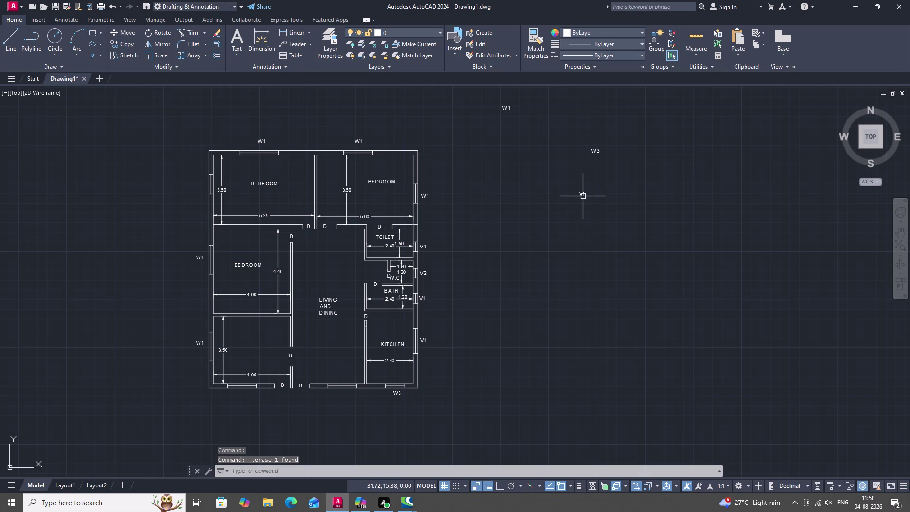
click(583, 196)
key(Delete)
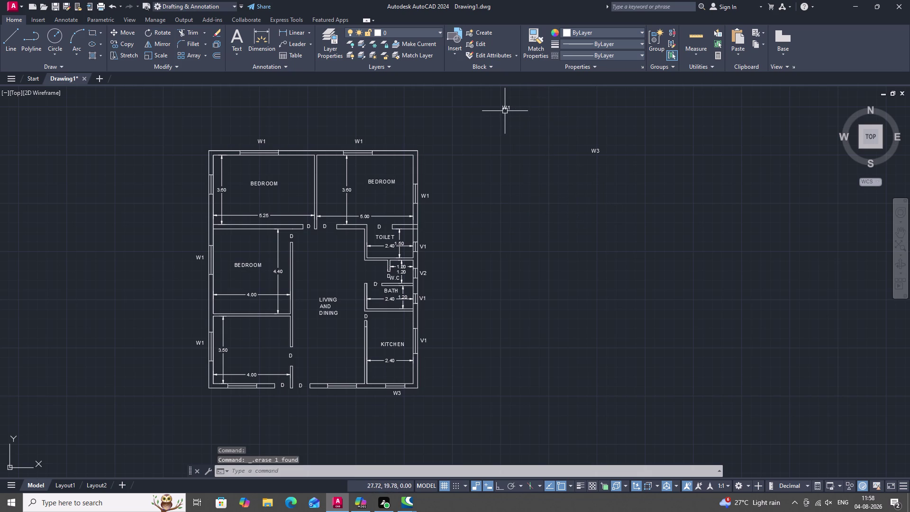
click(506, 108)
key(Delete)
middle_drag(569, 156, 547, 178)
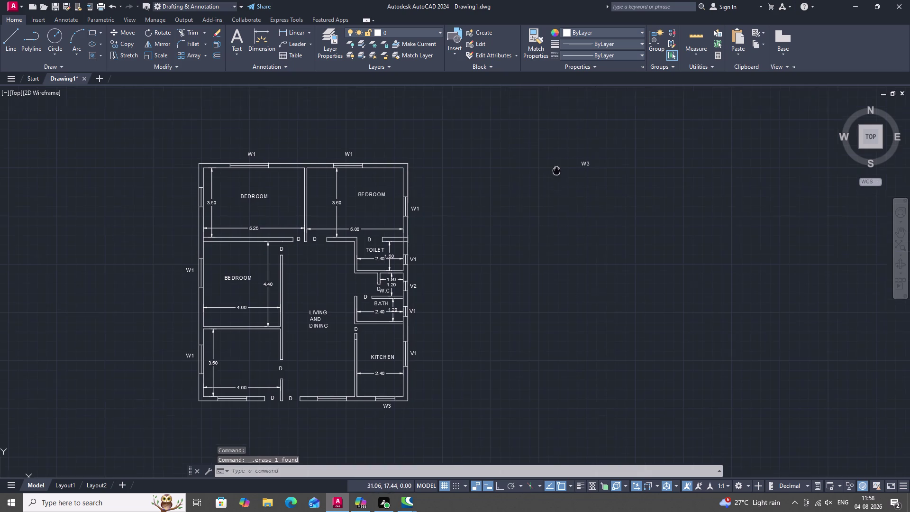
middle_drag(548, 178, 527, 190)
click(554, 185)
key(Delete)
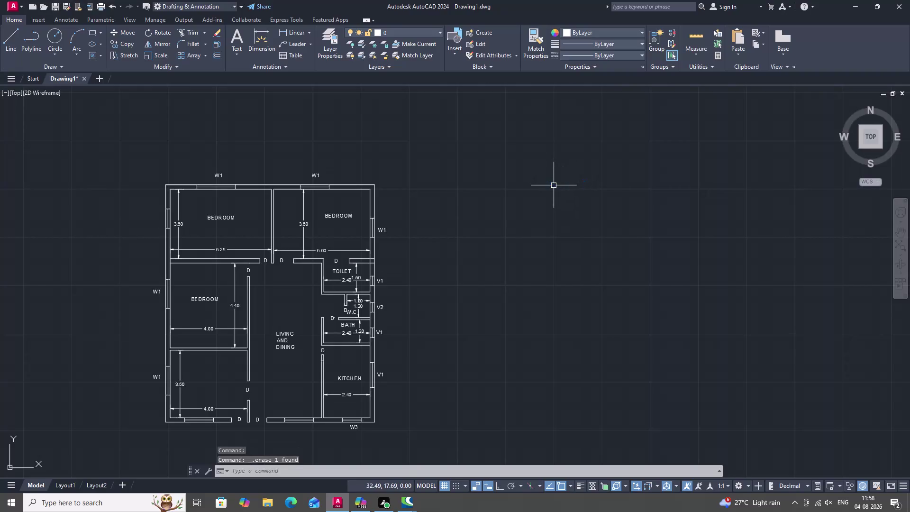
scroll(down, 3)
Create a multiline text box right of the plan reading '3BHK PLAN'.
middle_click(485, 226)
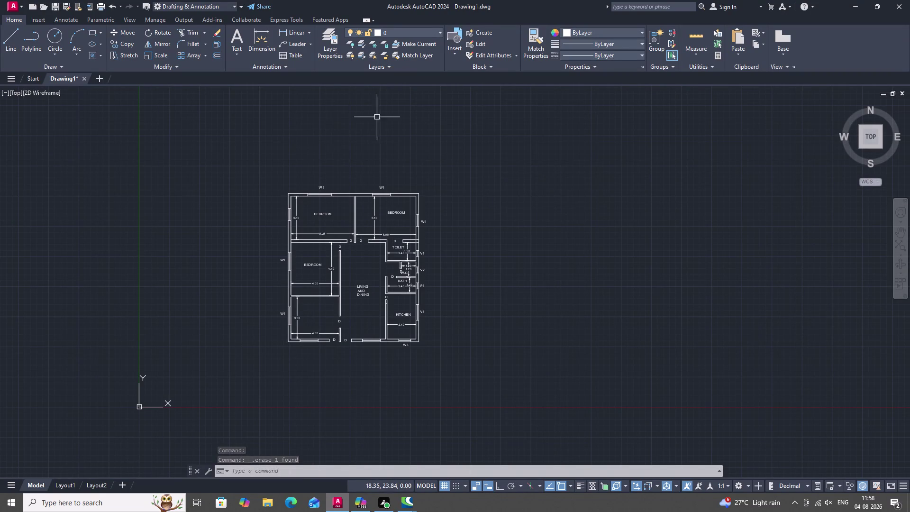
key(t)
key(space)
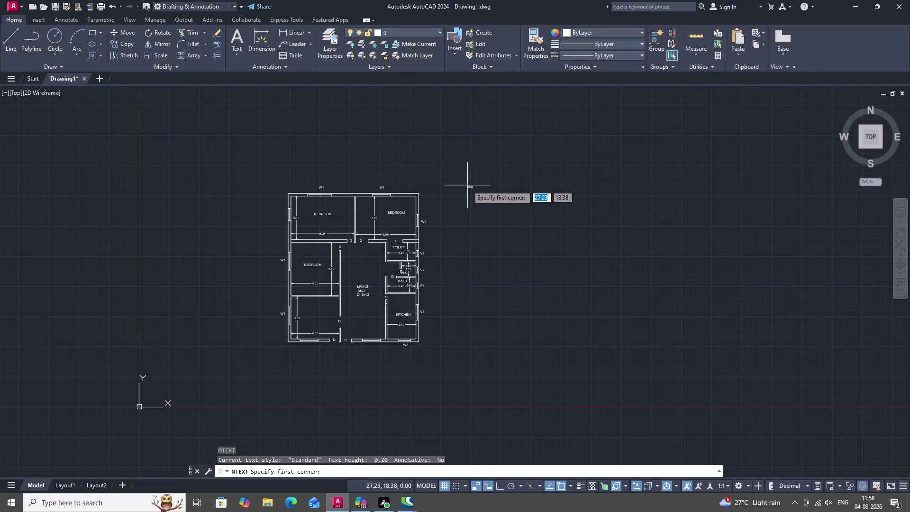
click(468, 187)
click(590, 217)
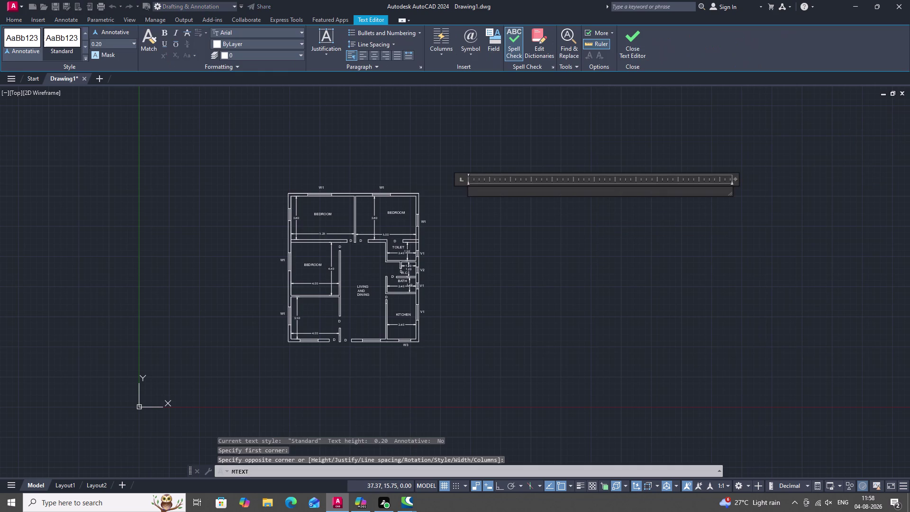
key(3)
text(BHK)
key(space)
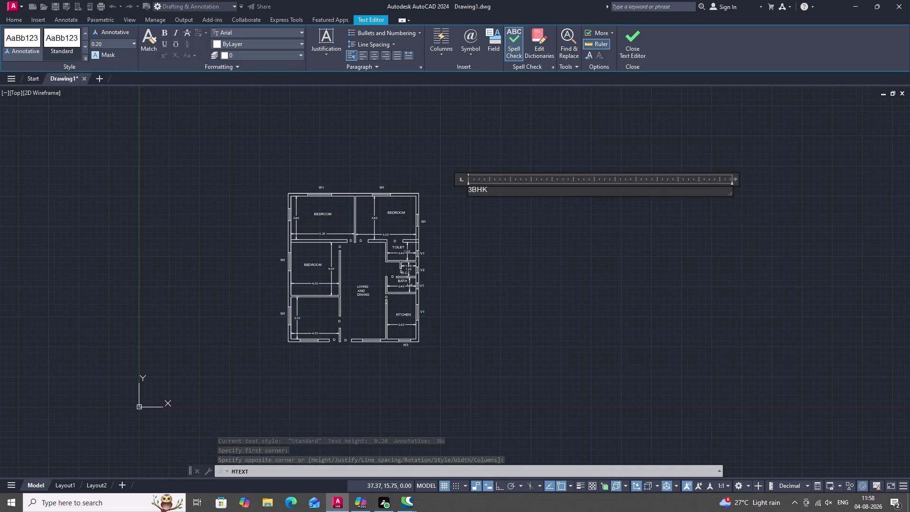
text(PLAM)
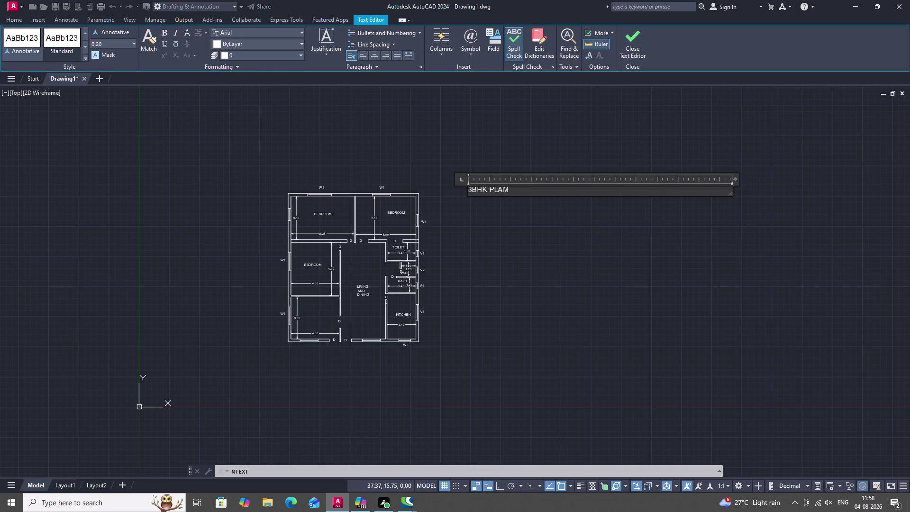
key(BackSpace)
text(N)
key(space)
click(533, 238)
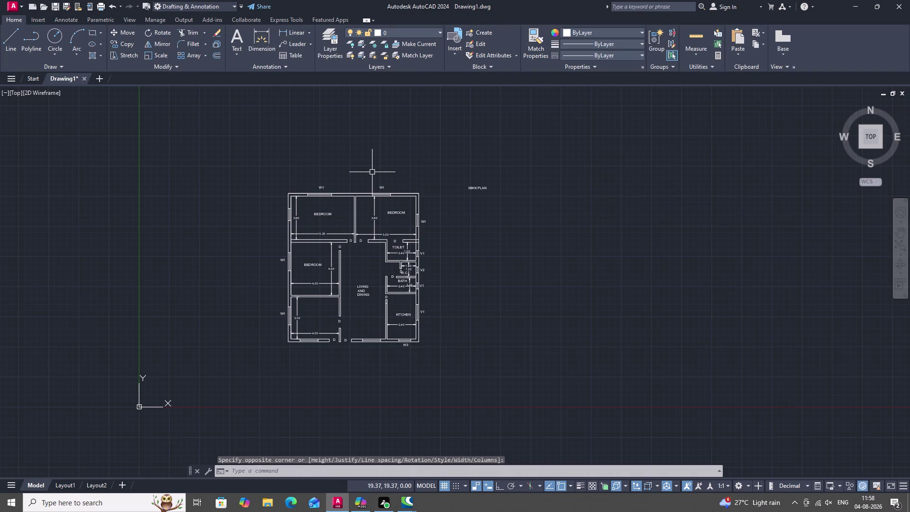
Copy the 3BHK PLAN title to just above the floor plan and reopen it for editing.
key(c)
key(o)
key(space)
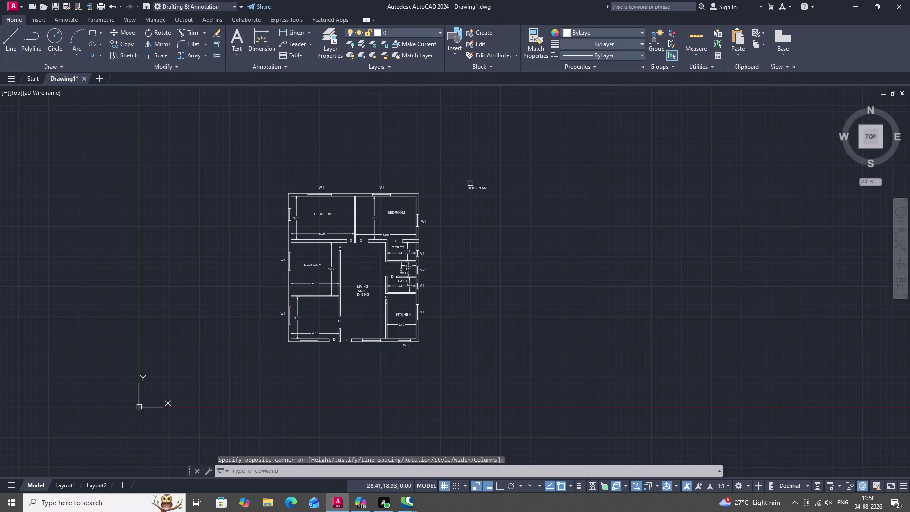
click(479, 187)
right_click(476, 186)
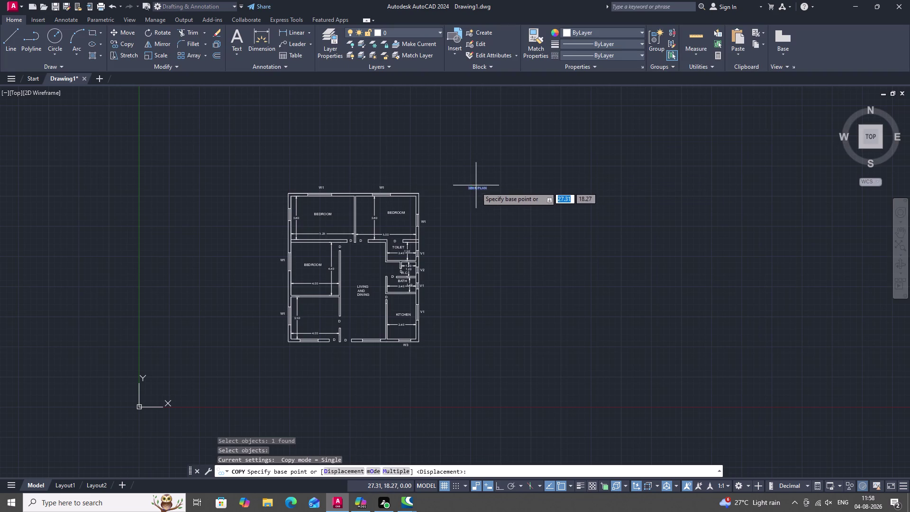
click(476, 189)
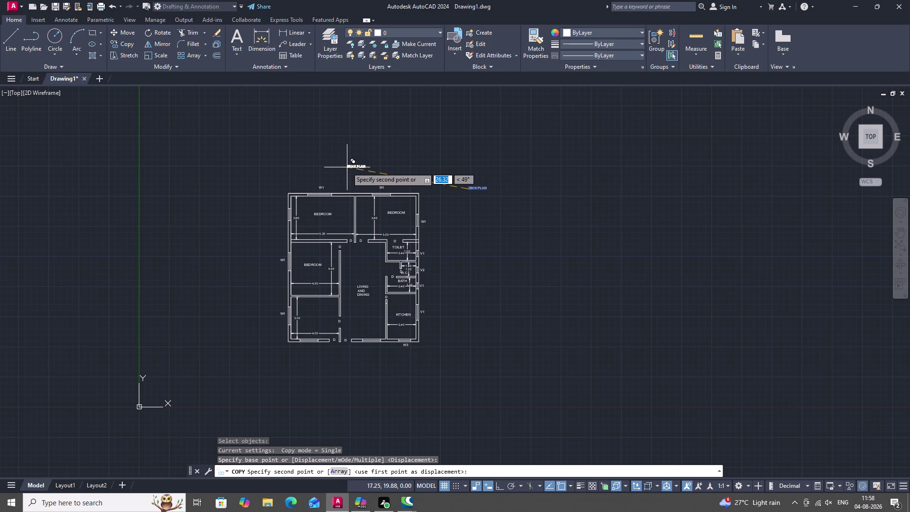
click(346, 167)
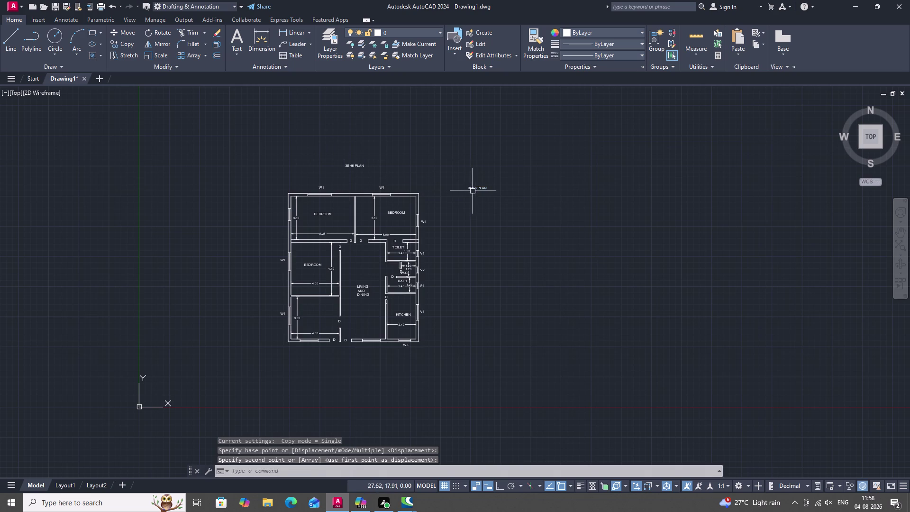
double_click(476, 188)
Leave title editing, reopen the title, and try setting its text height to 1.
key(Delete)
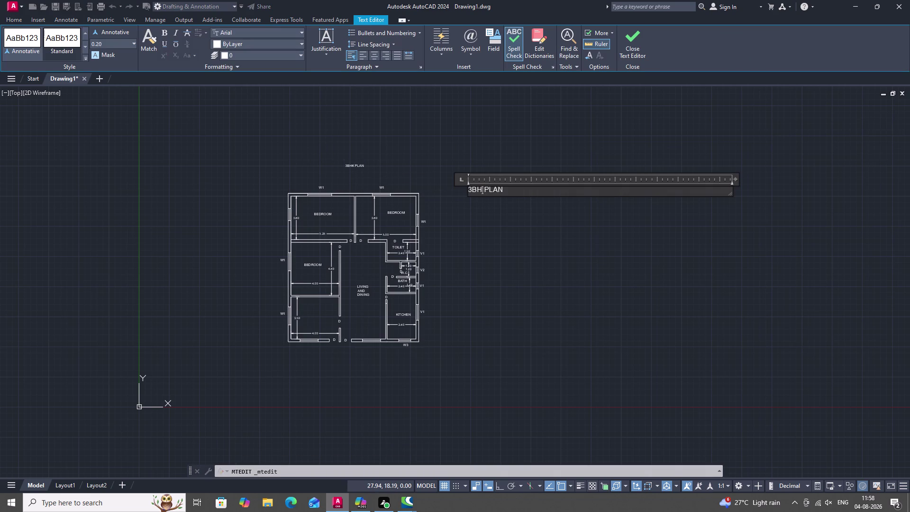
key(Escape)
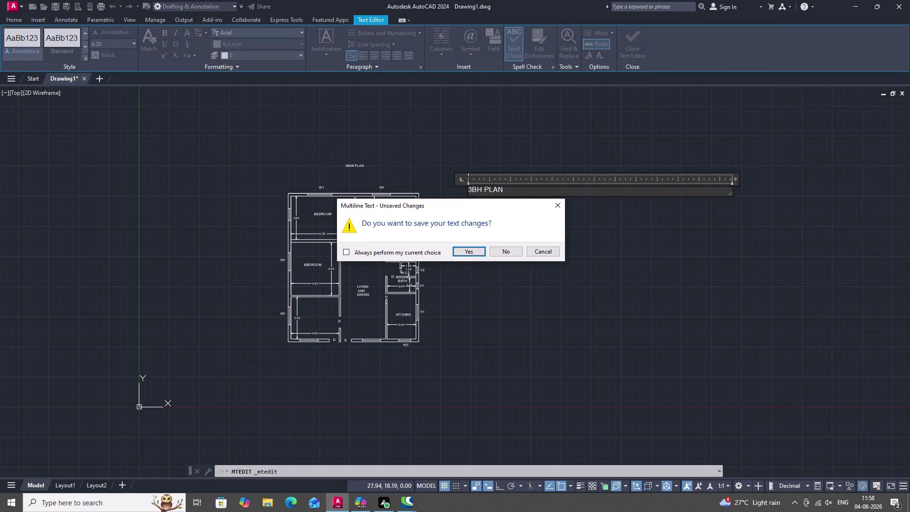
click(475, 249)
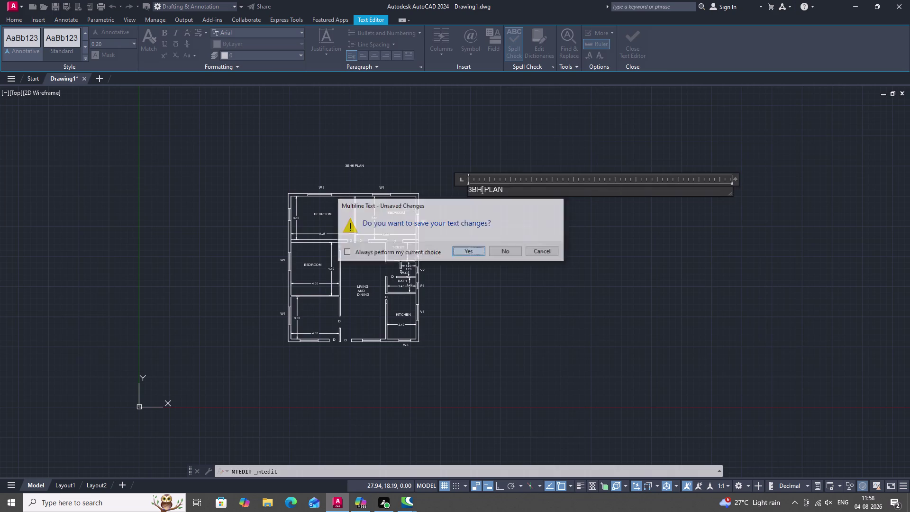
double_click(476, 189)
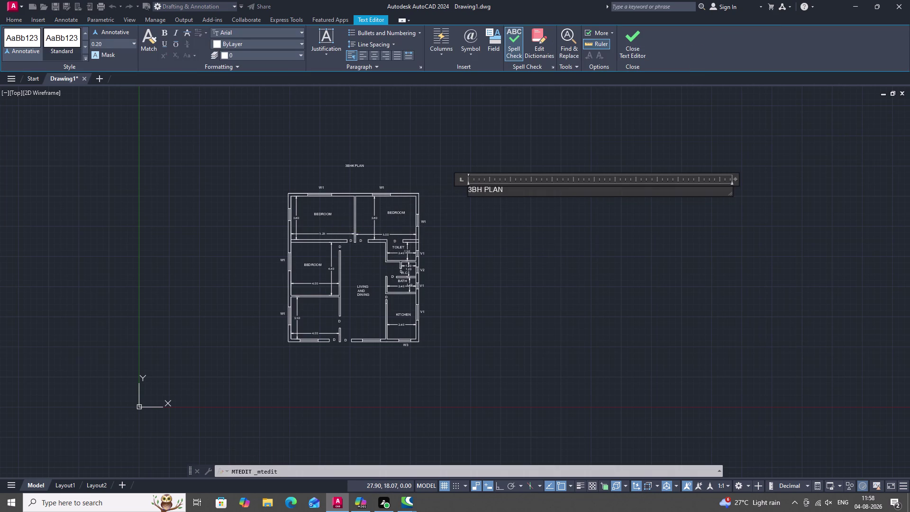
double_click(114, 44)
key(BackSpace)
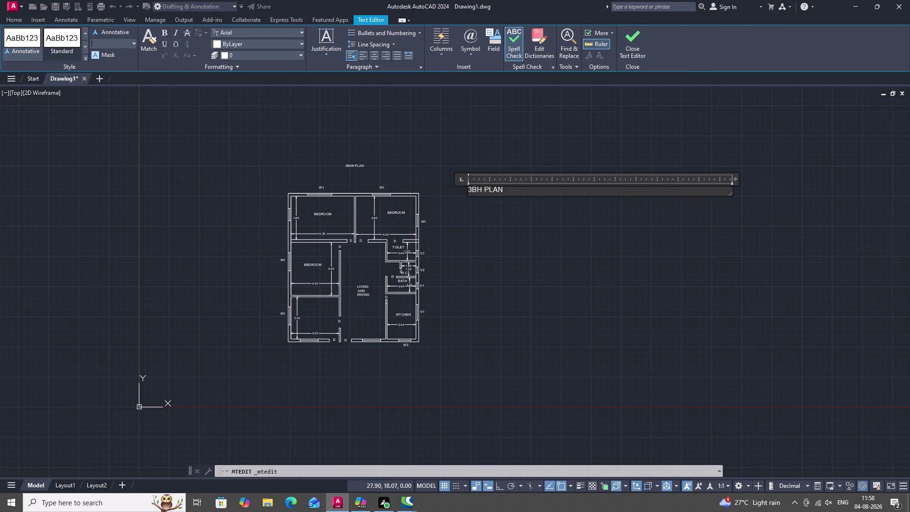
key(1)
click(477, 185)
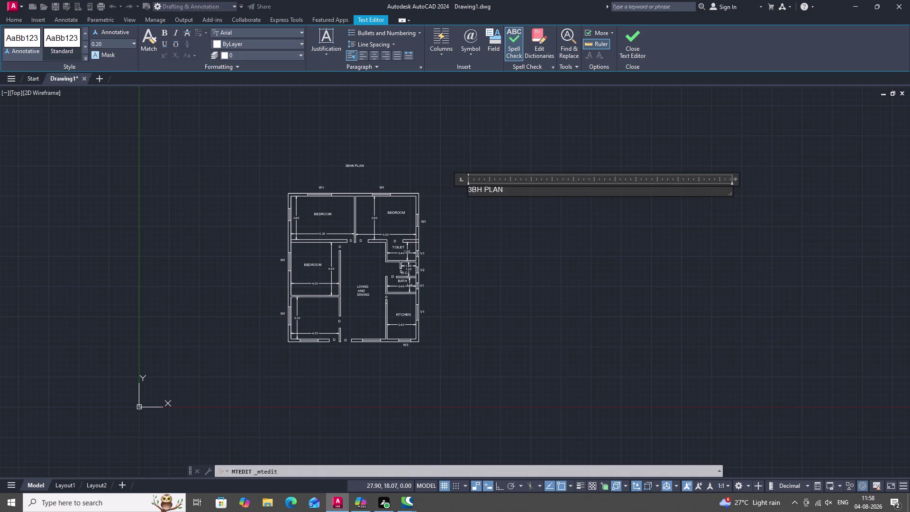
Set the word 3BH to a text height of 1.
click(470, 190)
click(472, 189)
double_click(469, 190)
double_click(110, 42)
key(BackSpace)
key(1)
key(Return)
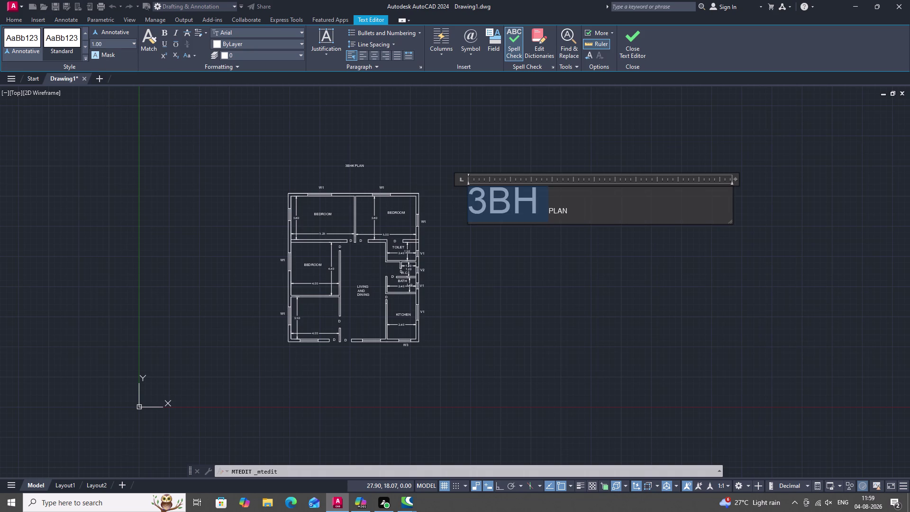
click(552, 208)
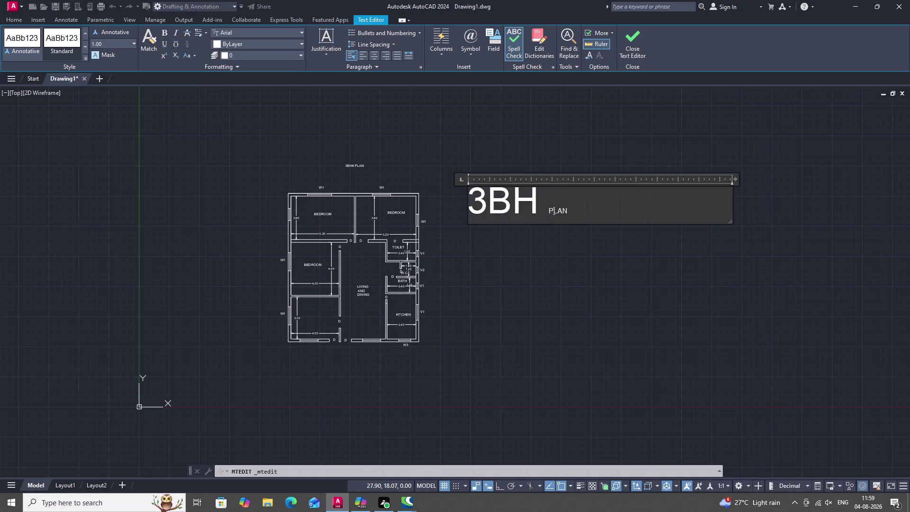
Set the word PLAN to a text height of 1.
click(552, 208)
triple_click(555, 211)
click(555, 210)
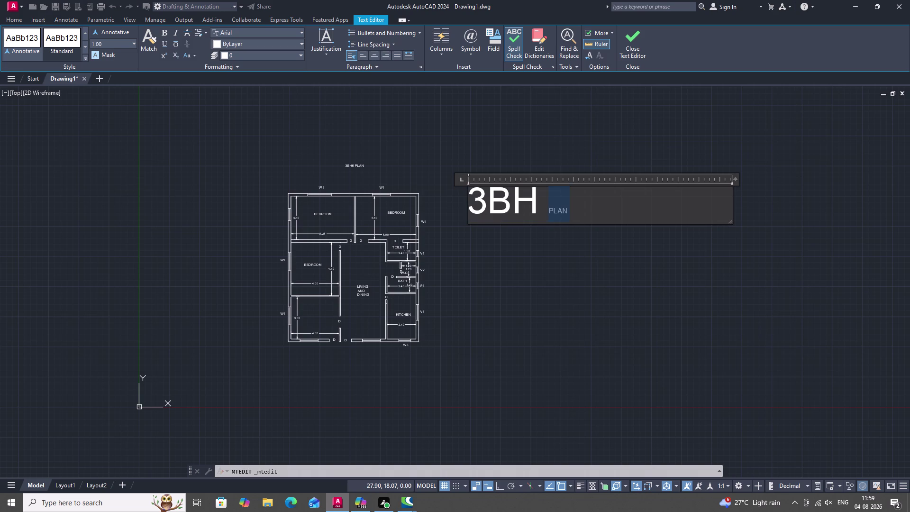
click(103, 43)
key(BackSpace)
key(1)
key(Return)
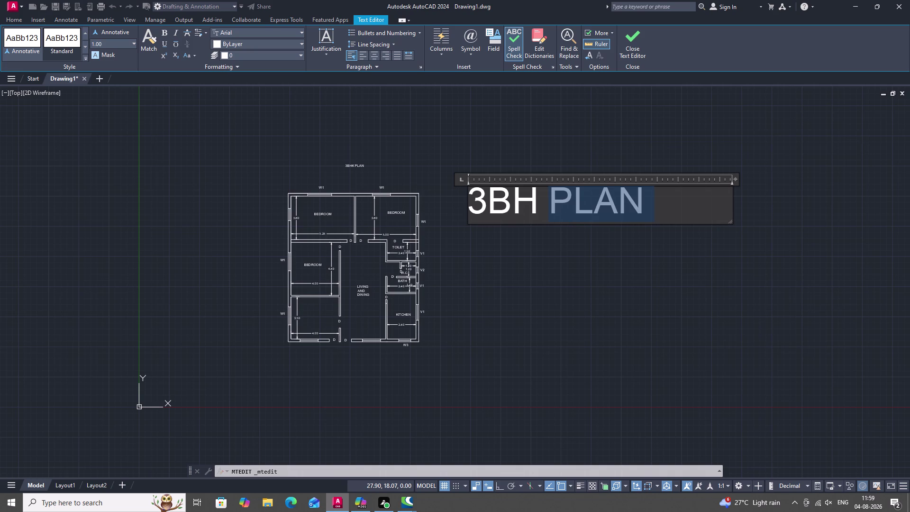
Retype PLAN in the large label and close the text editor.
key(space)
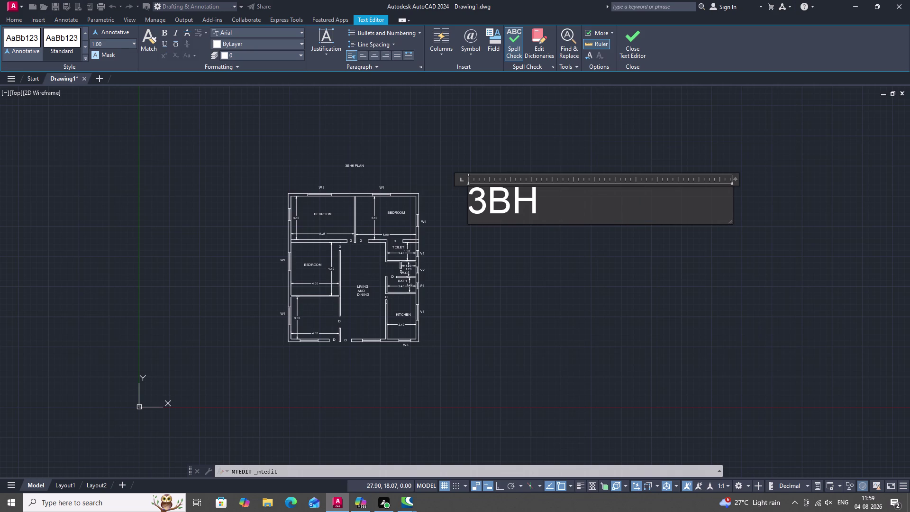
text(PL)
text(A)
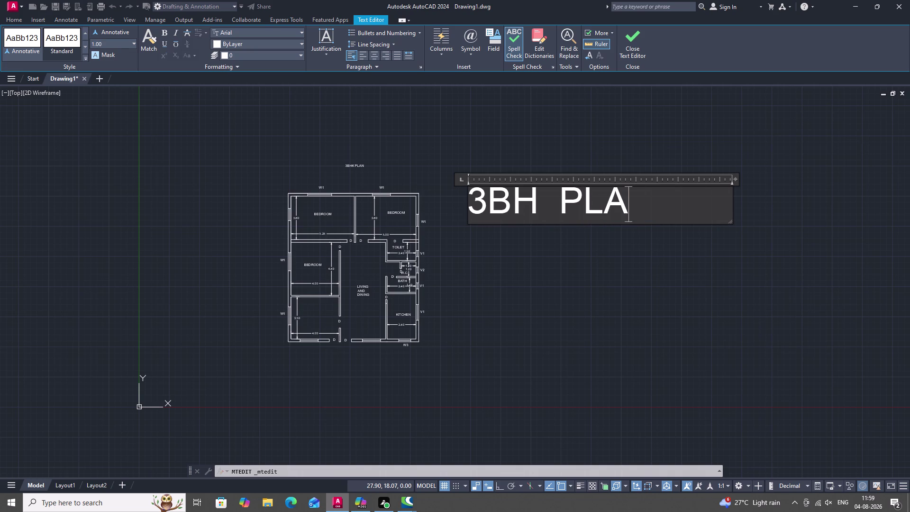
text(N)
key(space)
click(525, 314)
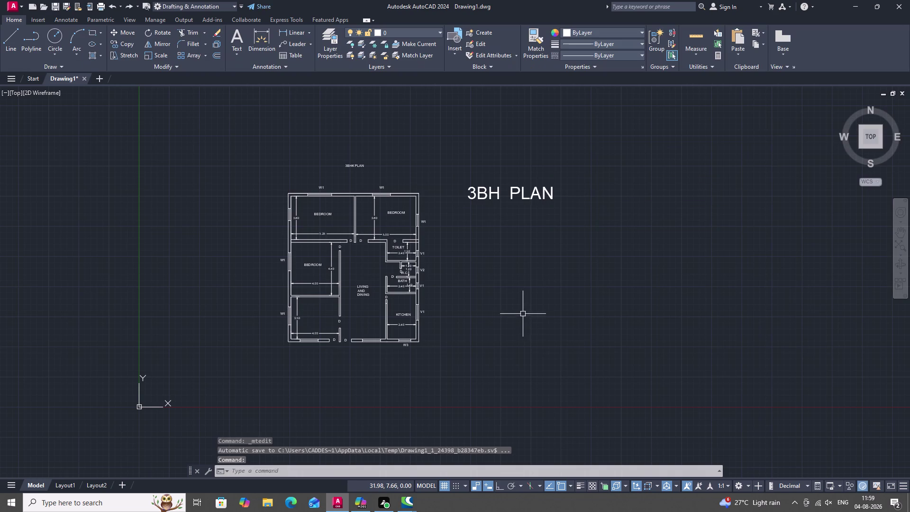
Delete characters from the small title above the plan, then discard the edit.
double_click(352, 166)
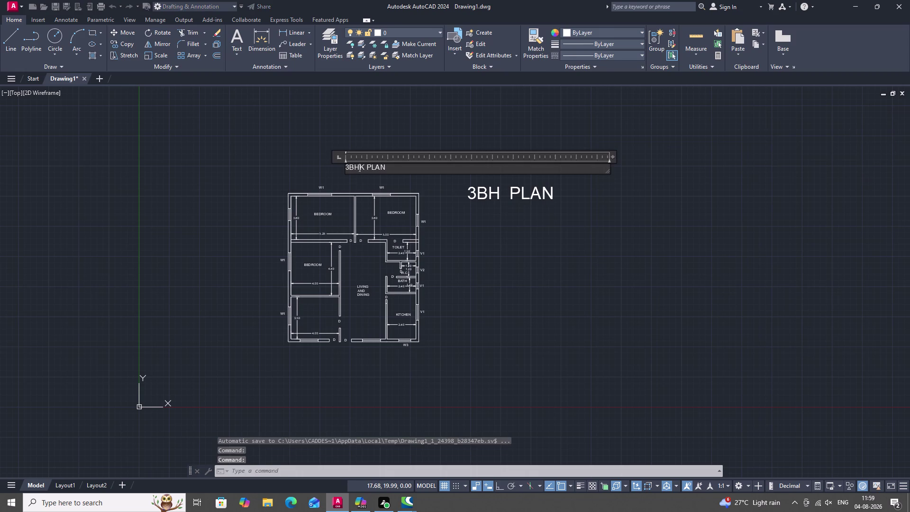
key(Delete)
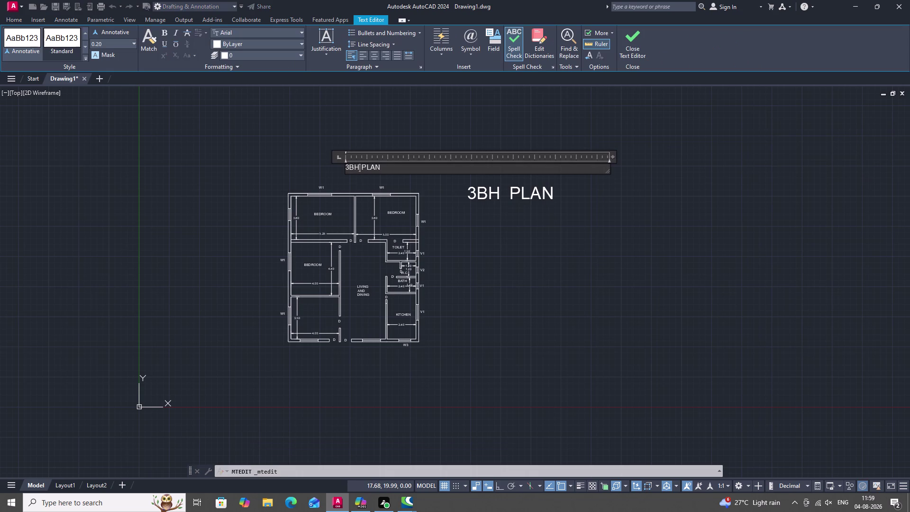
key(BackSpace)
key(BackSpace)
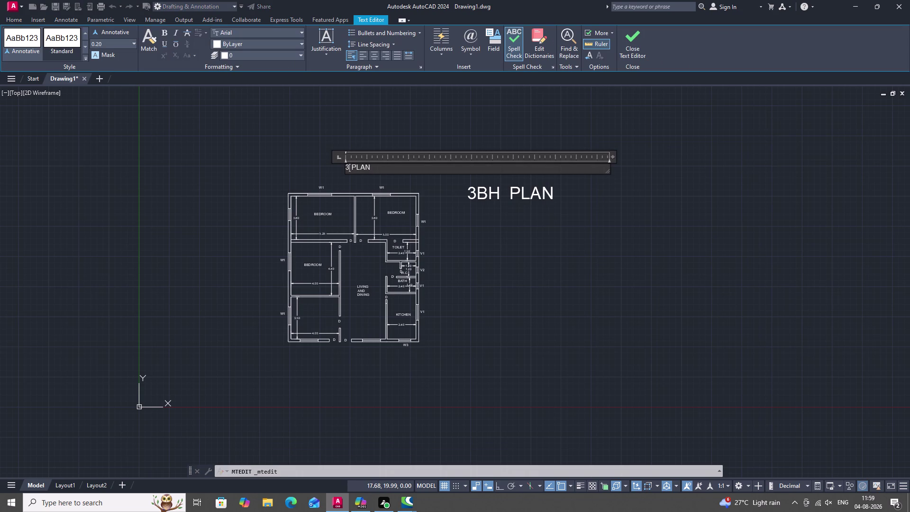
click(385, 168)
key(BackSpace)
key(BackSpace)
double_click(382, 169)
key(BackSpace)
key(BackSpace)
key(BackSpace)
key(BackSpace)
key(BackSpace)
key(Escape)
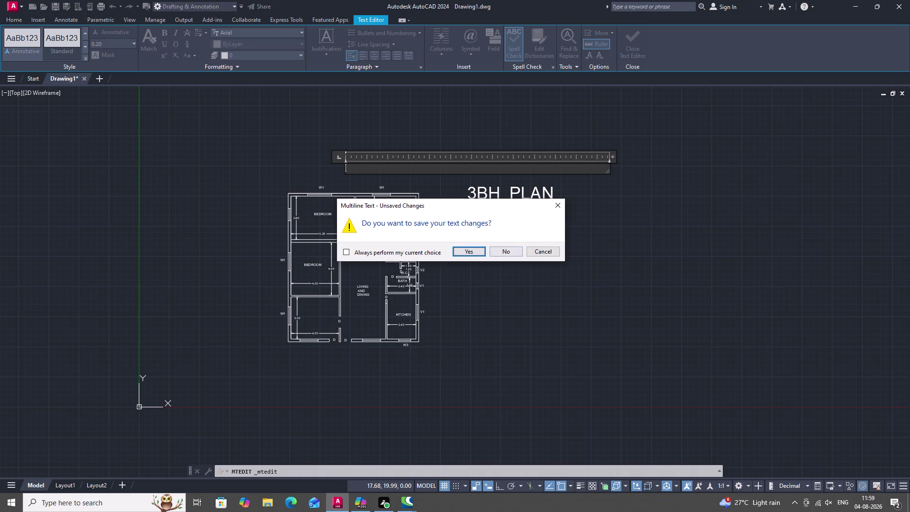
click(501, 252)
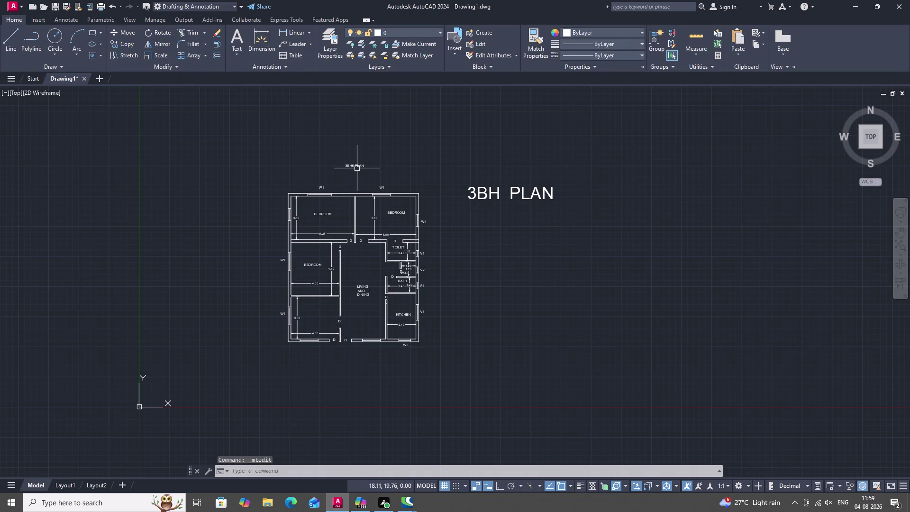
Delete the small title and copy the large label to below the floor plan.
click(356, 165)
key(Delete)
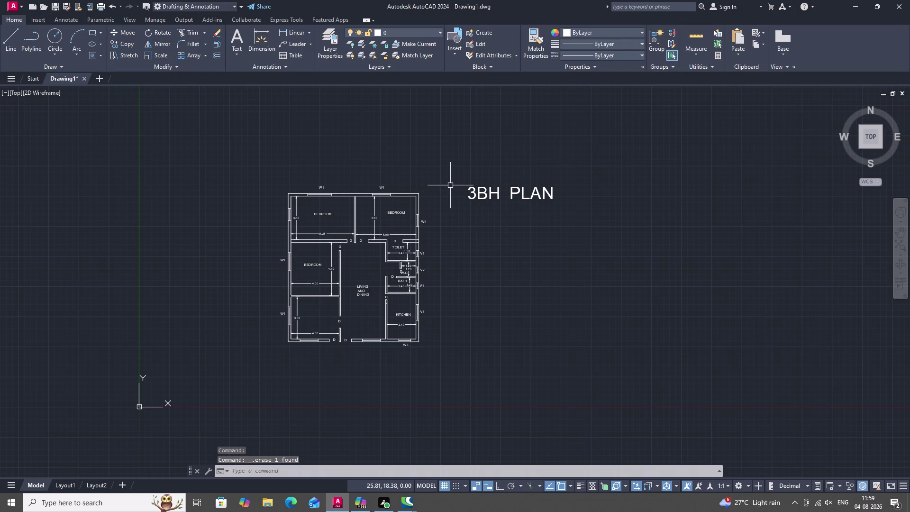
text(CO)
key(space)
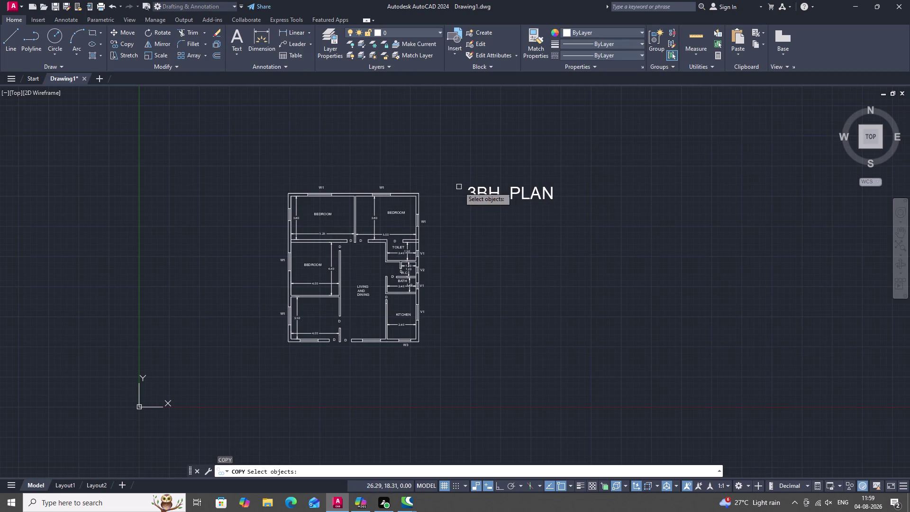
click(479, 195)
right_click(486, 195)
double_click(487, 195)
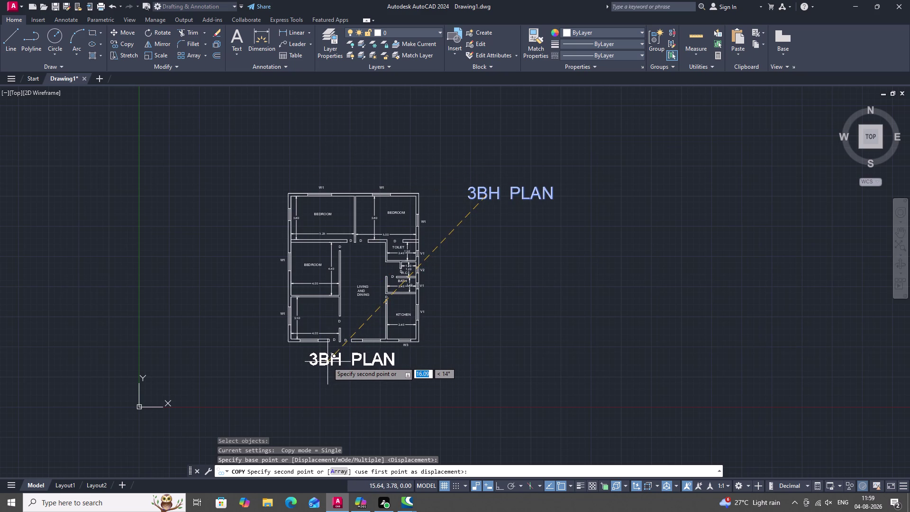
click(328, 362)
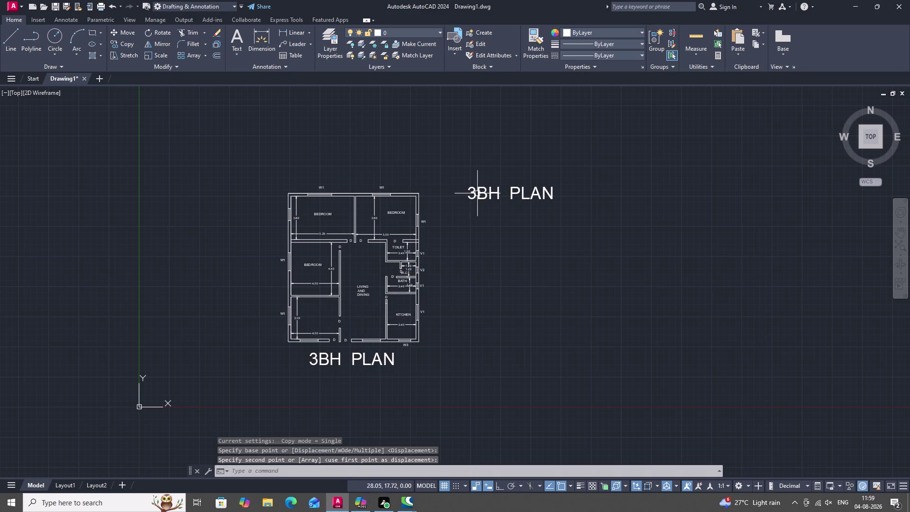
Delete the right-hand label and add K so the lower title reads '3BHK PLAN'.
click(482, 195)
key(Delete)
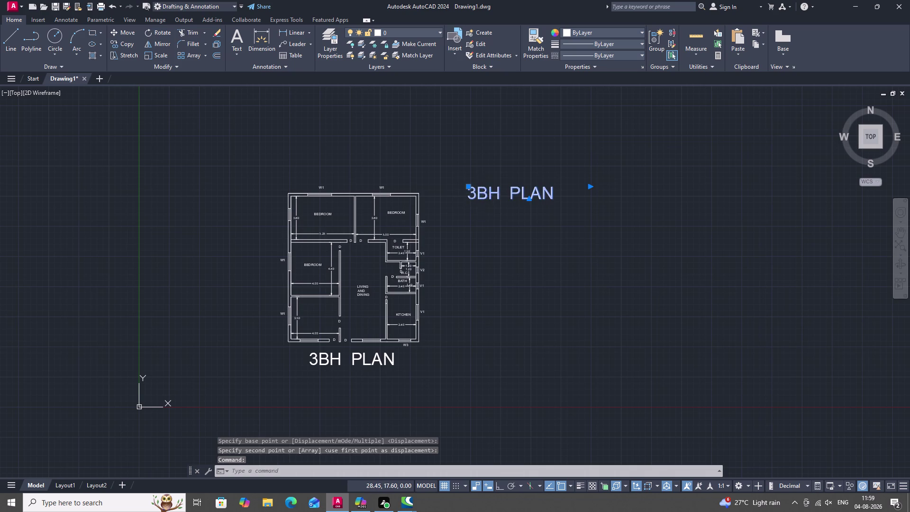
double_click(329, 360)
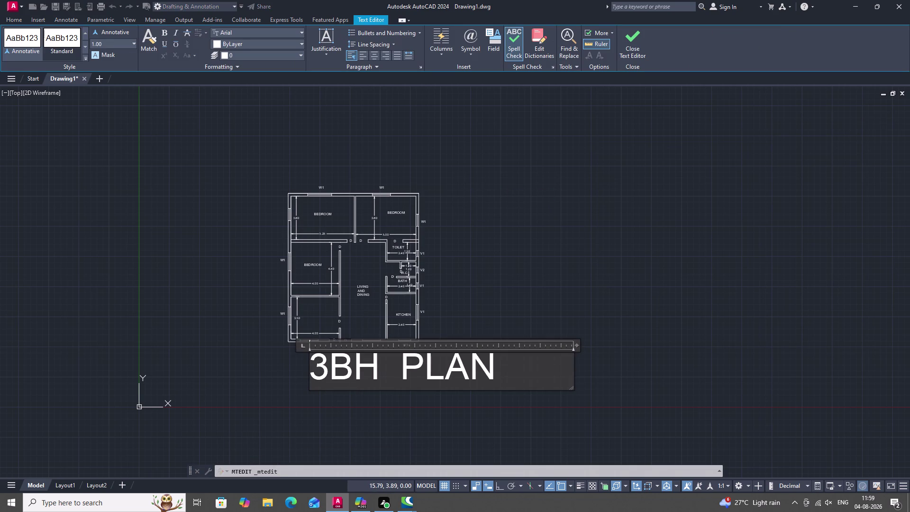
click(382, 364)
key(k)
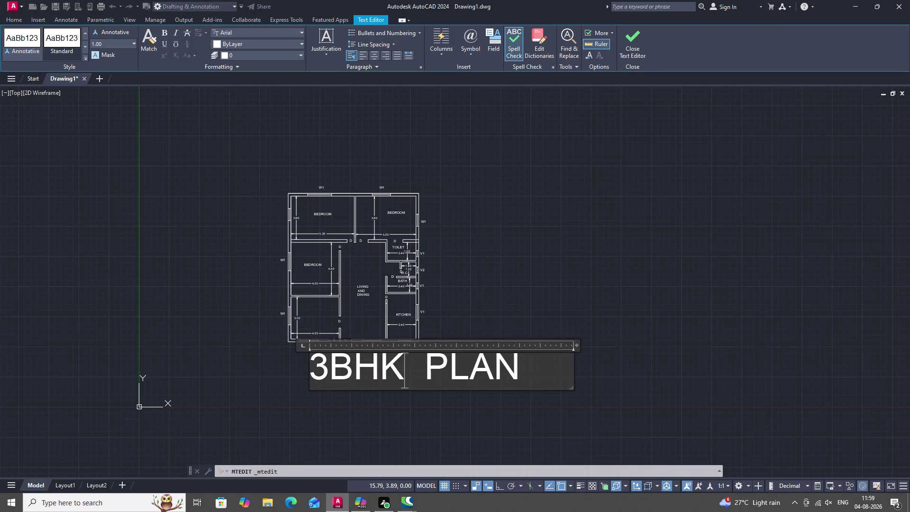
key(space)
click(488, 309)
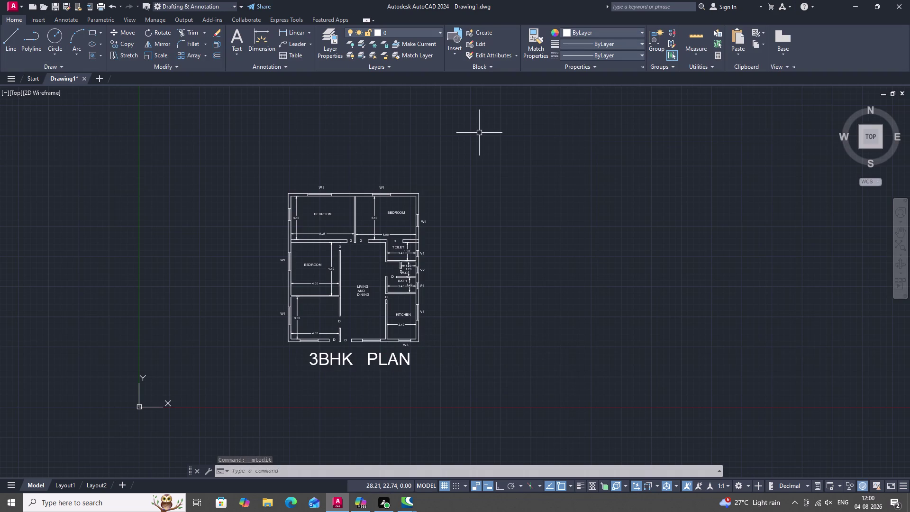
key(ctrl+p)
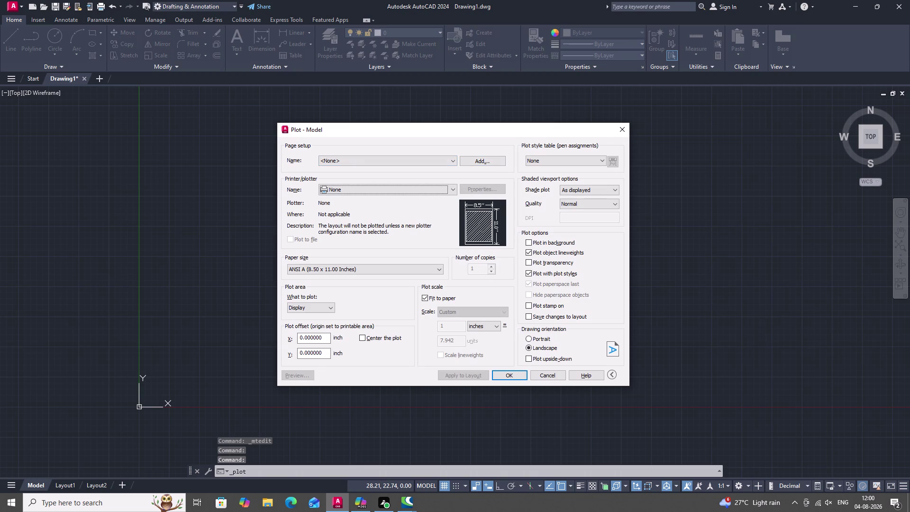
Select the high-quality AutoCAD PDF printer and keep the current paper size.
click(388, 184)
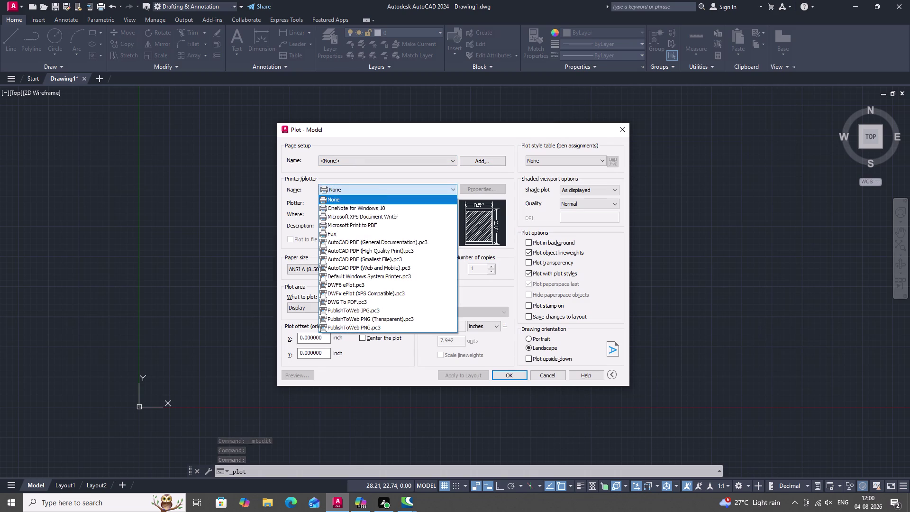
click(378, 251)
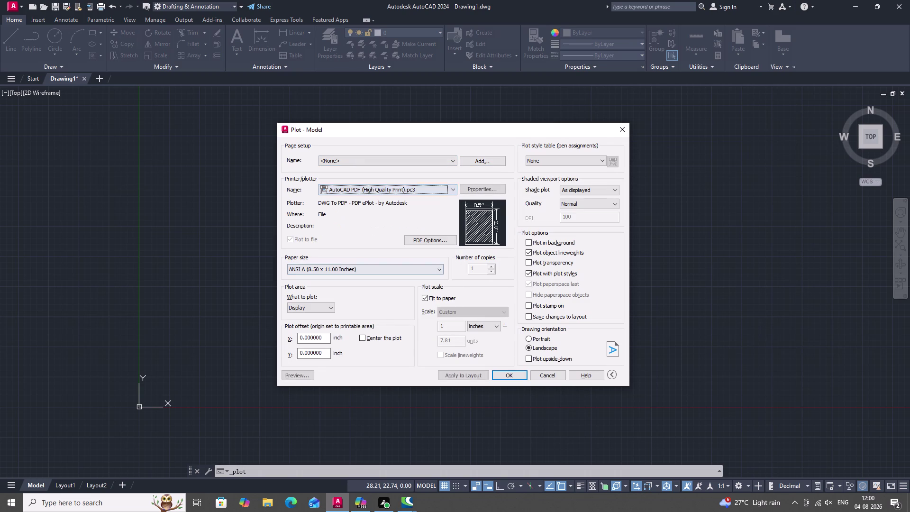
click(361, 266)
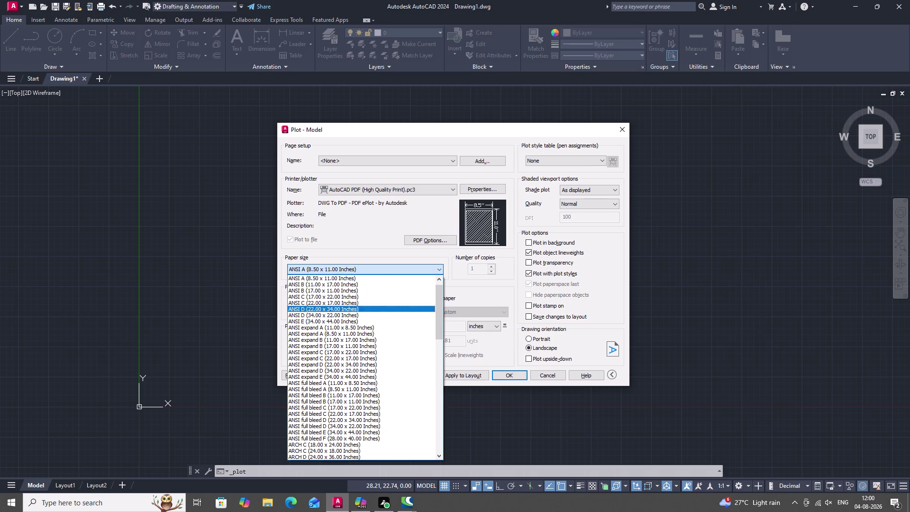
scroll(down, 3)
scroll(down, 3)
scroll(down, 3)
scroll(down, 3)
scroll(up, 3)
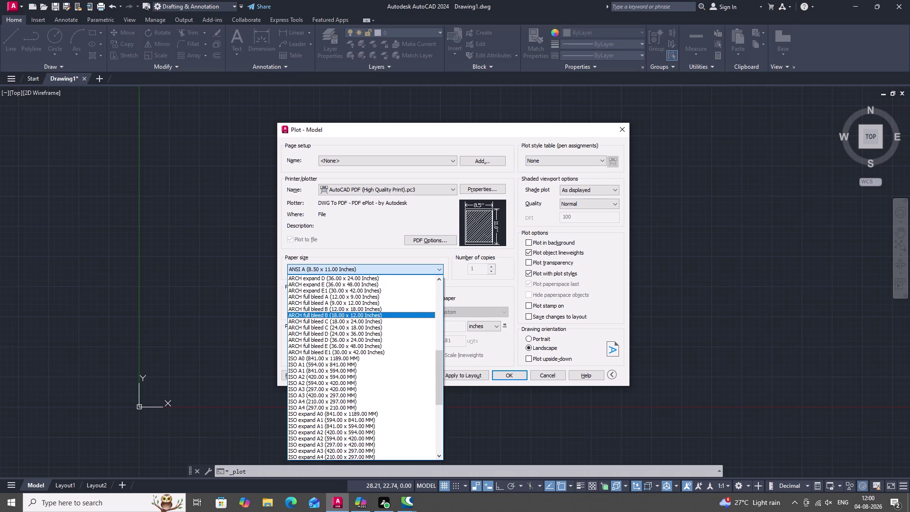
scroll(down, 3)
scroll(down, 3)
scroll(down, 3)
scroll(down, 3)
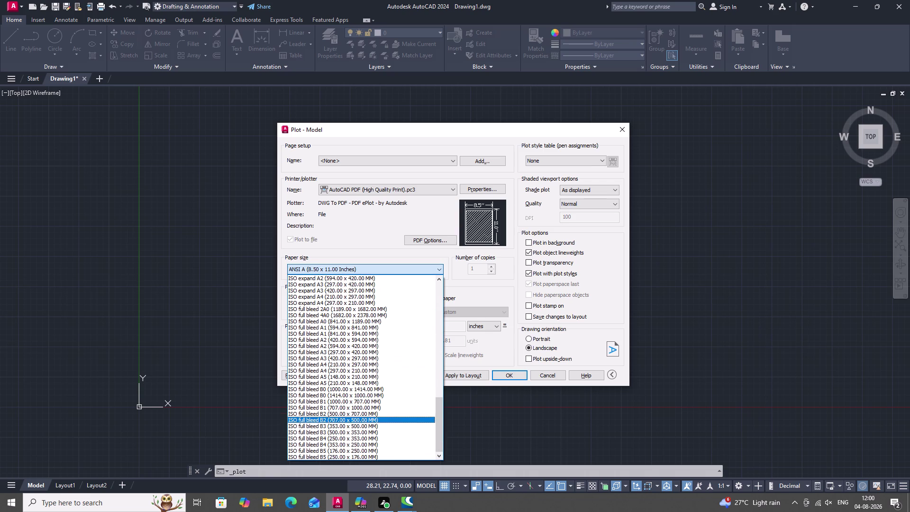
scroll(down, 3)
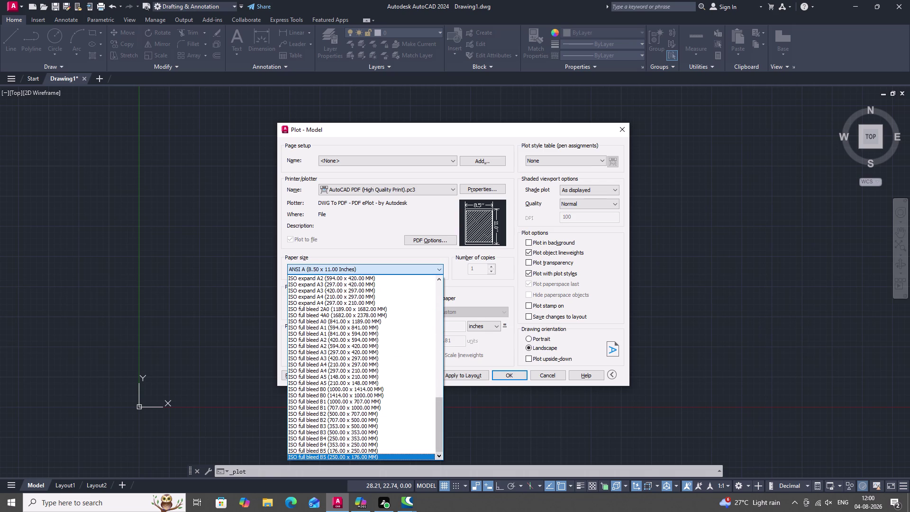
middle_drag(441, 450, 436, 454)
scroll(down, 3)
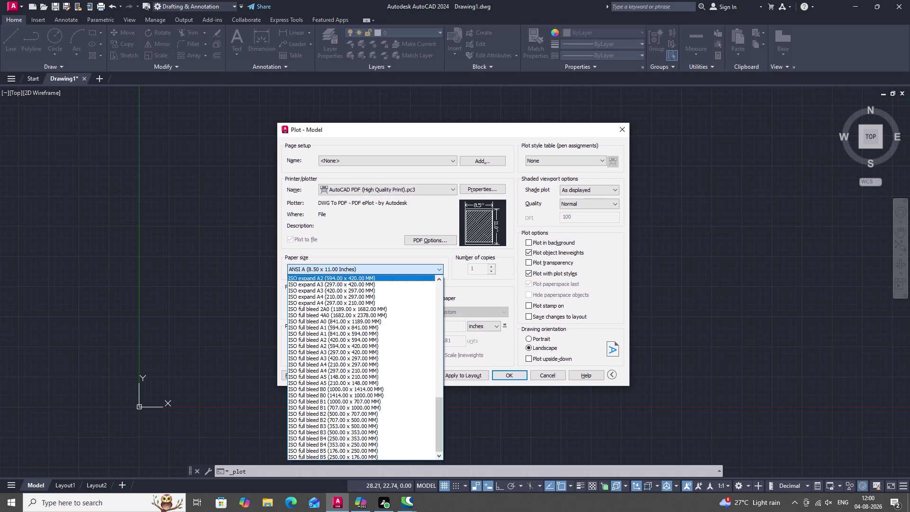
click(441, 269)
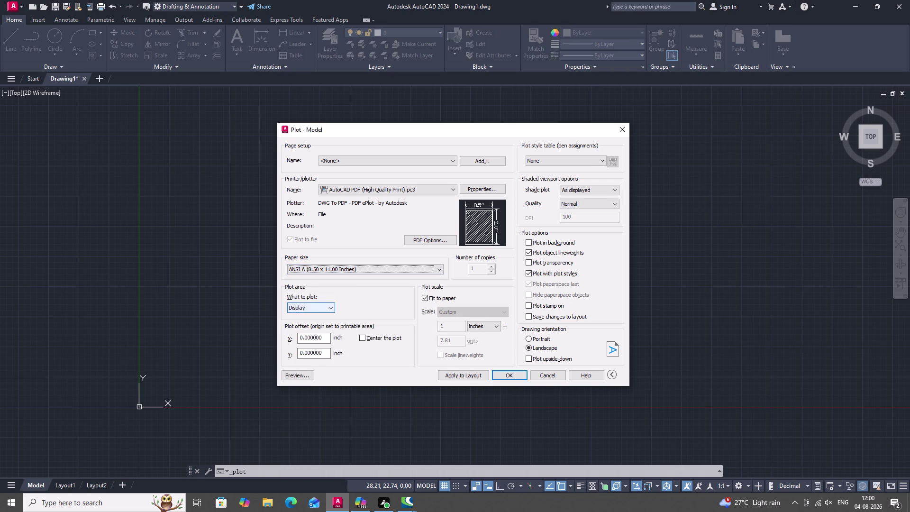
Set the plot area to a window around the plan, in portrait orientation.
double_click(327, 307)
click(331, 307)
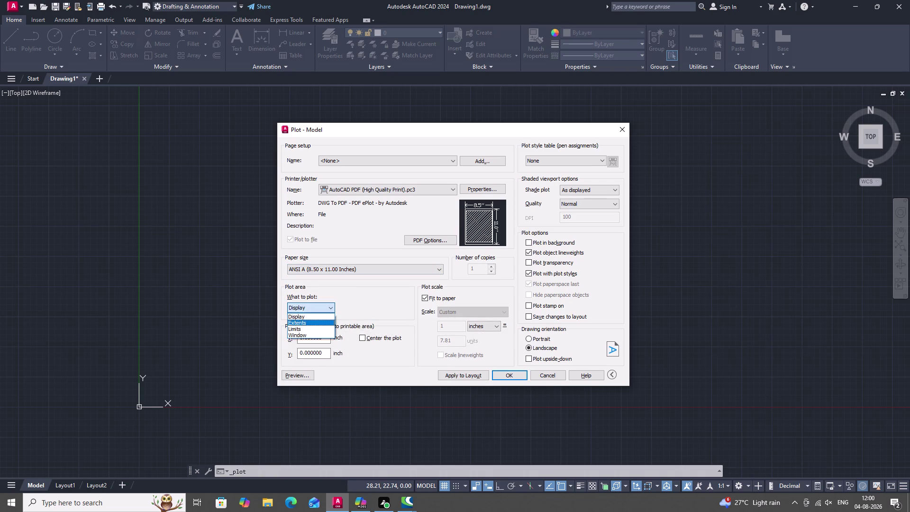
click(325, 336)
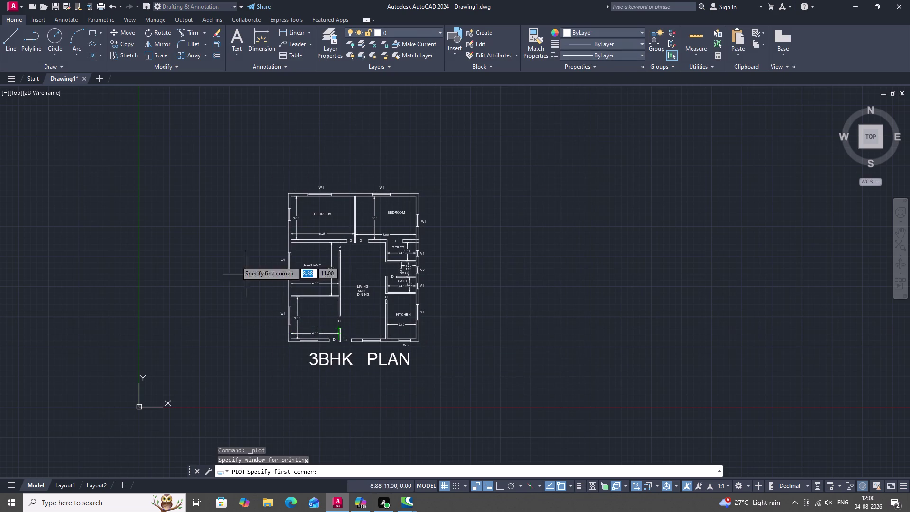
double_click(234, 159)
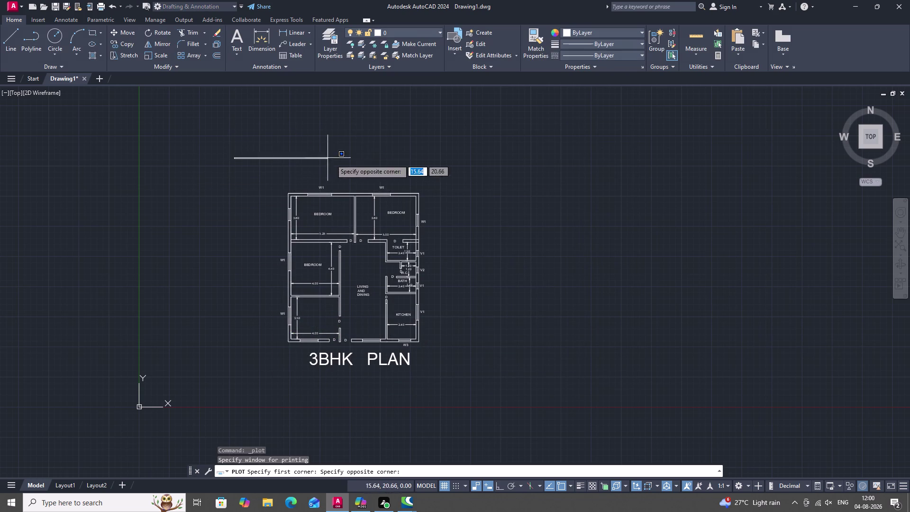
double_click(576, 398)
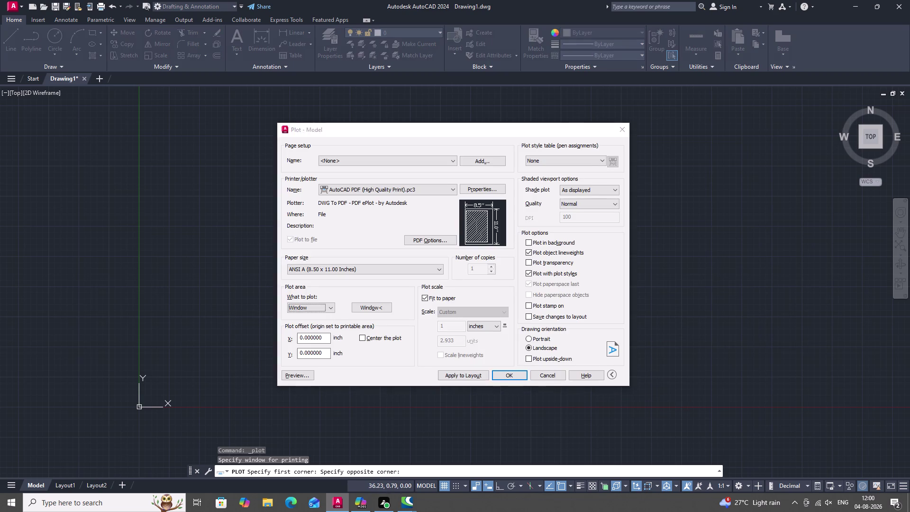
click(529, 337)
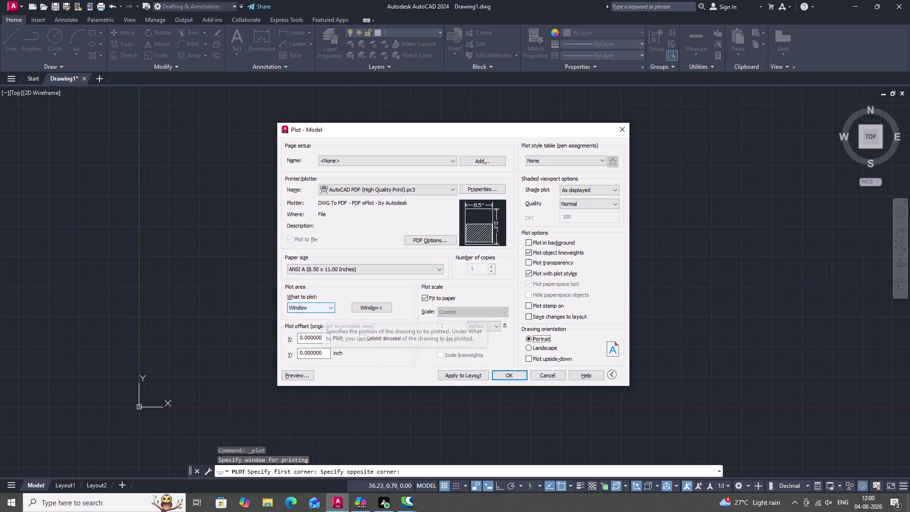
Accept the plot settings and save the PDF as V5.
triple_click(515, 374)
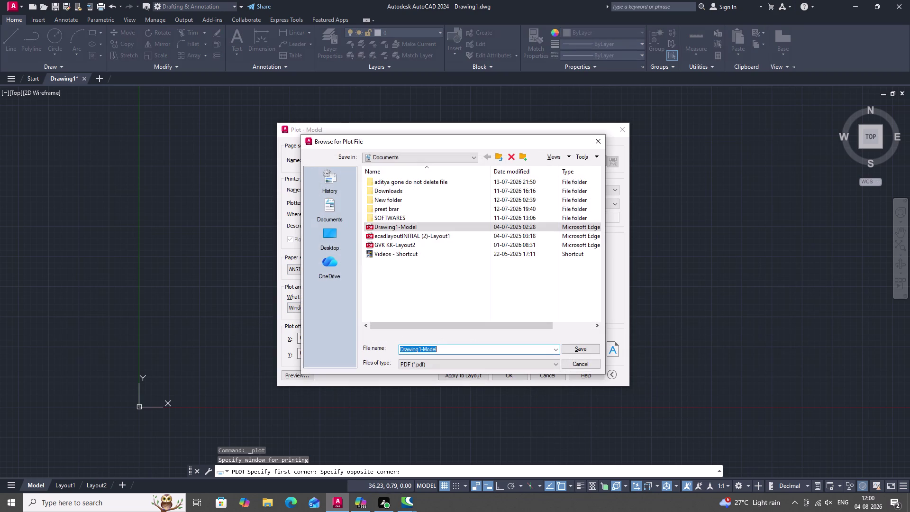
click(461, 350)
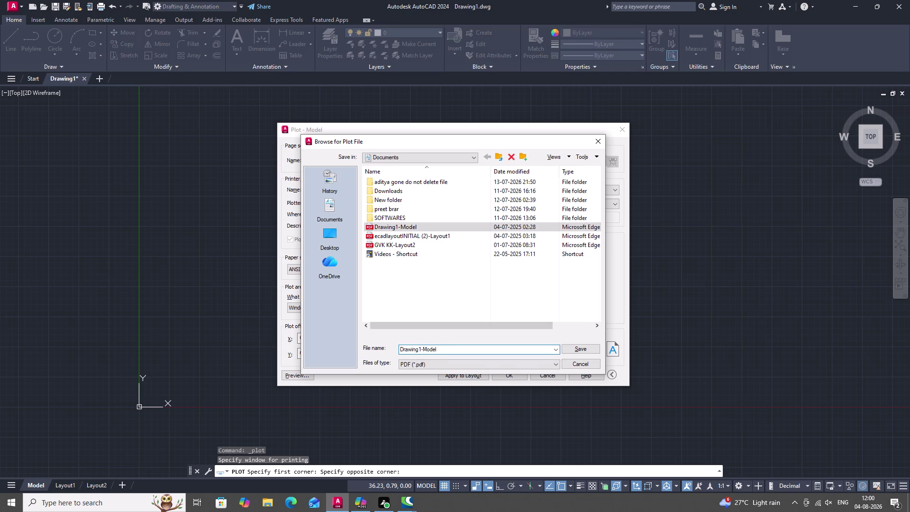
key(BackSpace)
key(BackSpace)
key(BackSpace)
text(V5)
double_click(574, 347)
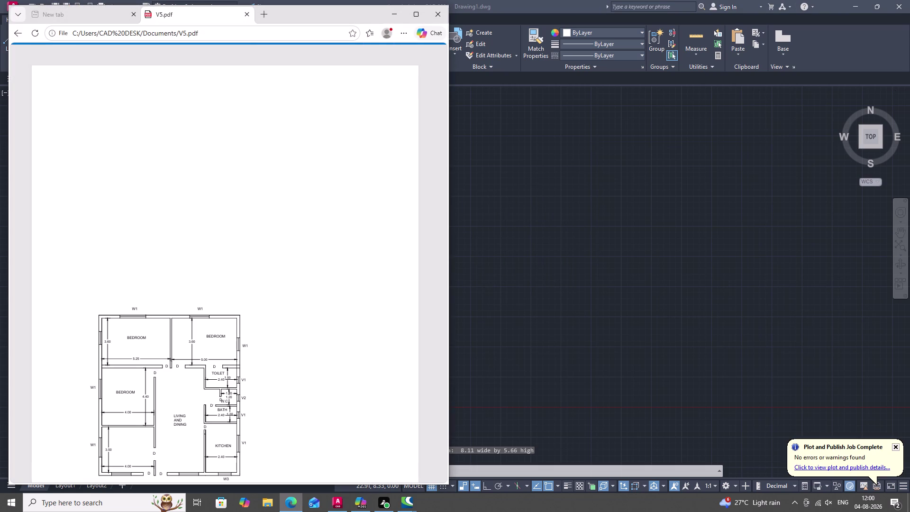
Save a copy of the V5 PDF into Downloads from Edge's context menu.
scroll(down, 3)
scroll(down, 3)
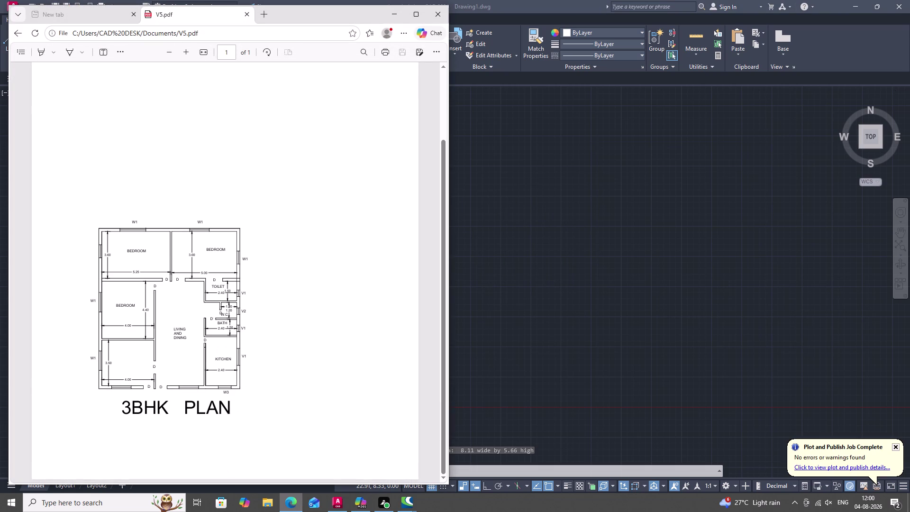
right_drag(341, 74, 341, 81)
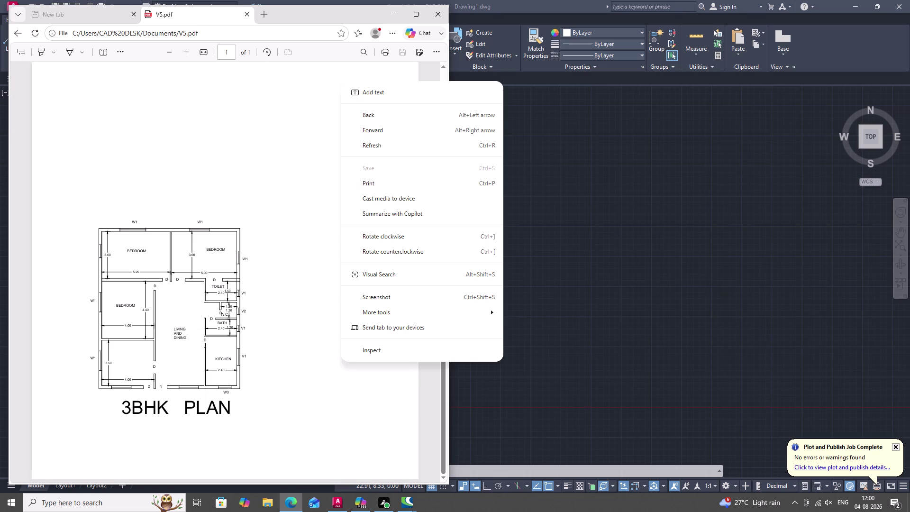
click(420, 53)
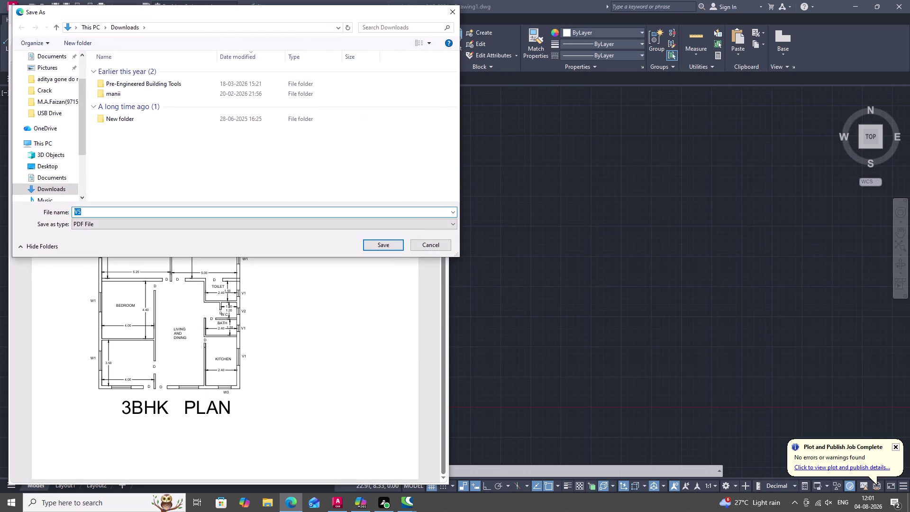
double_click(389, 244)
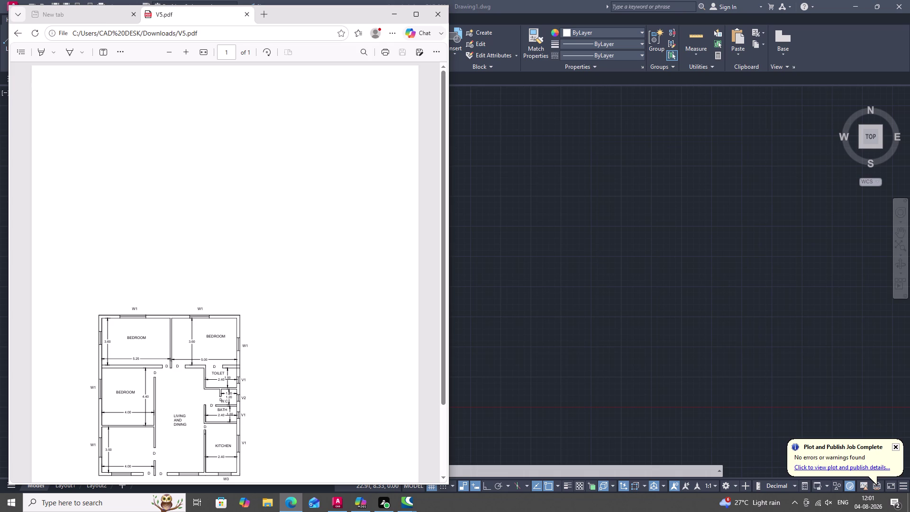
Scroll through the PDF, then close the Edge window.
scroll(down, 3)
scroll(down, 3)
scroll(down, 3)
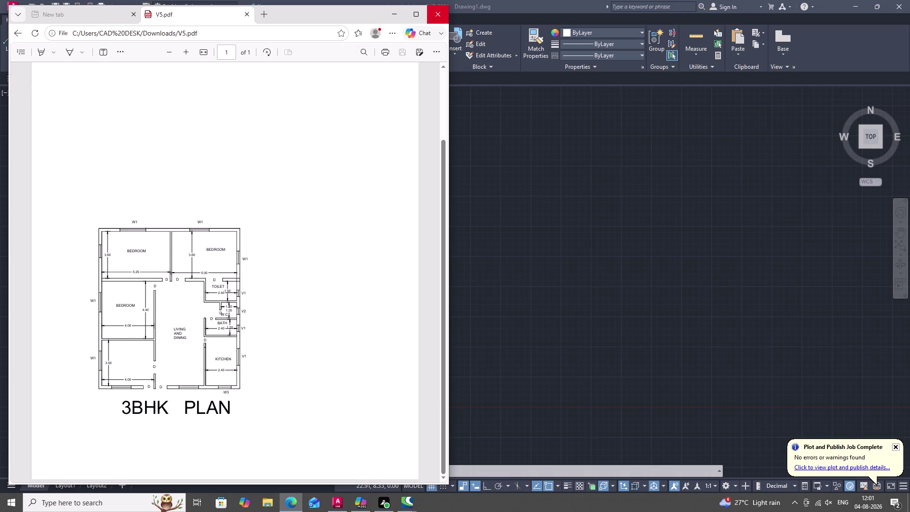
double_click(438, 14)
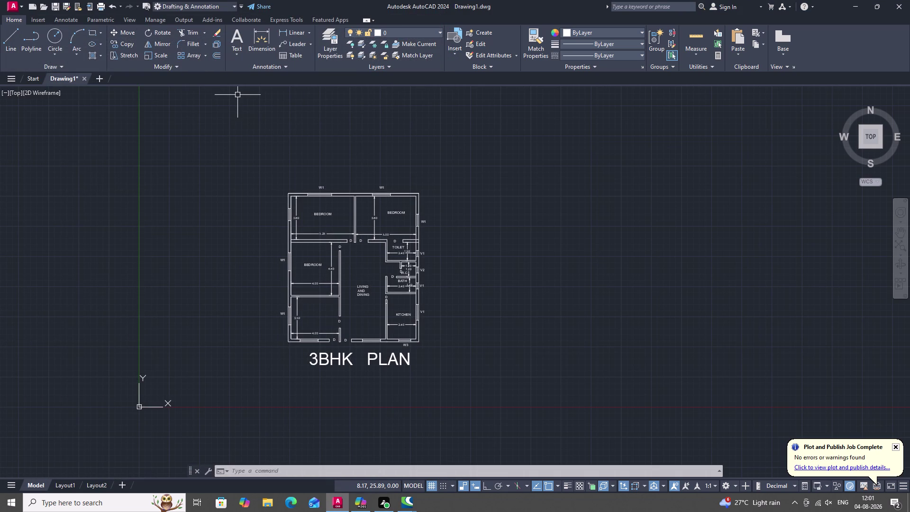
Start Save As for the drawing and choose the Desktop as the location.
double_click(64, 6)
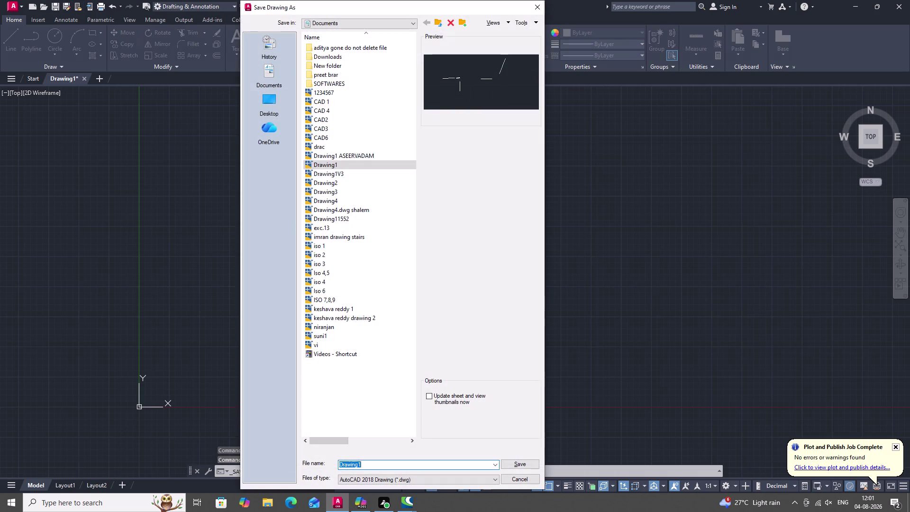
click(270, 75)
drag(268, 91, 269, 96)
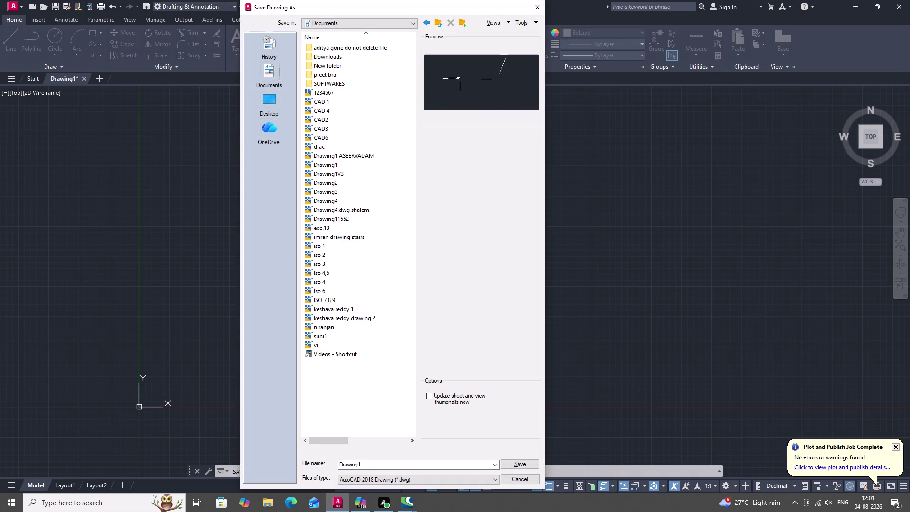
click(265, 101)
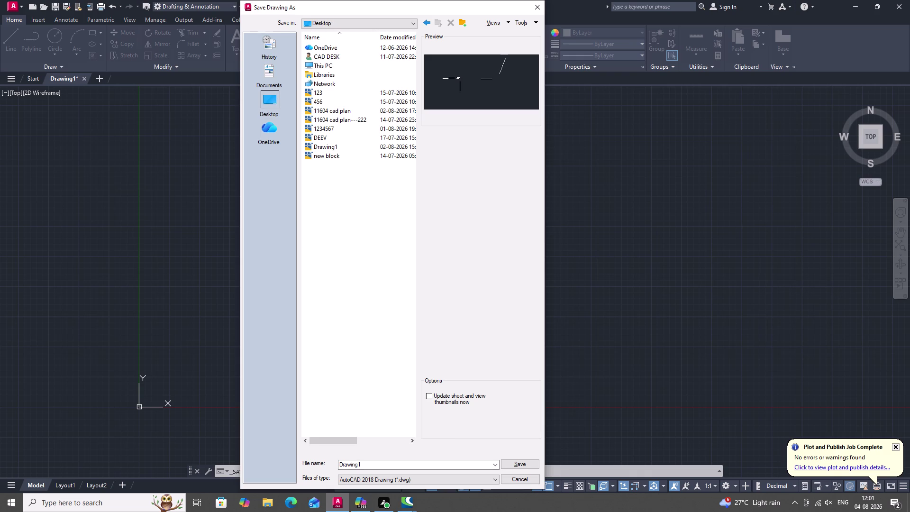
Rename the drawing file to 'v5' and save it to the Desktop.
triple_click(367, 464)
key(BackSpace)
key(BackSpace)
key(BackSpace)
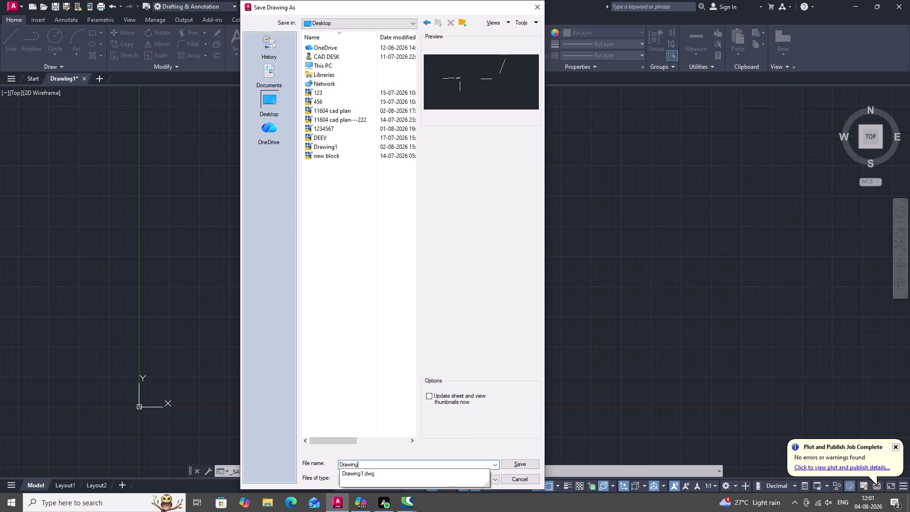
key(BackSpace)
key(BackSpace)
key(v)
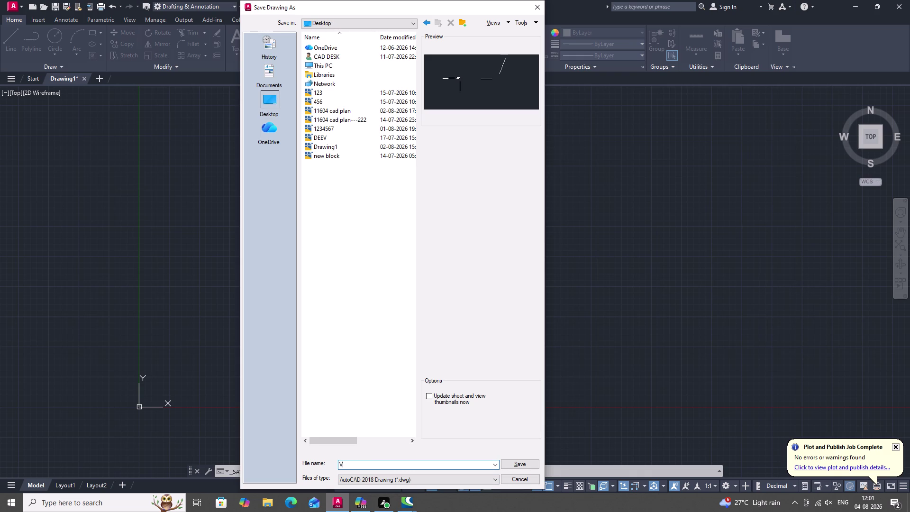
key(5)
click(518, 463)
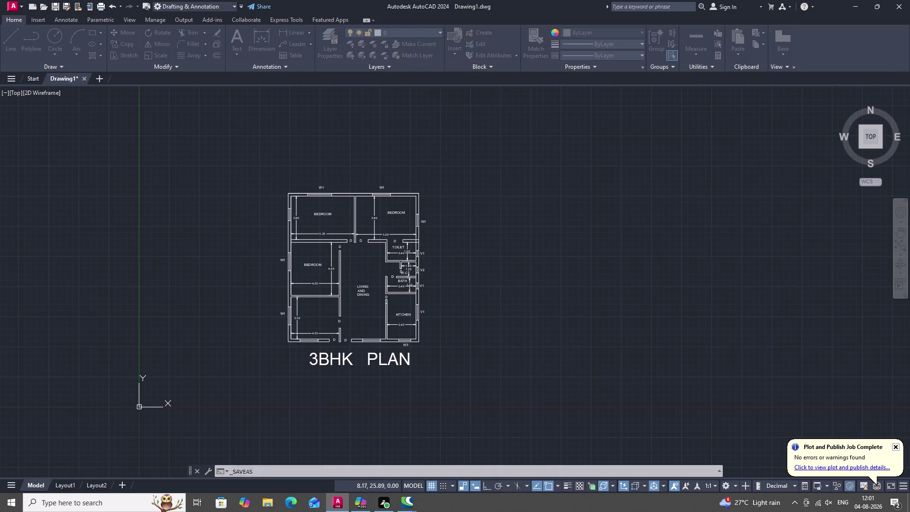